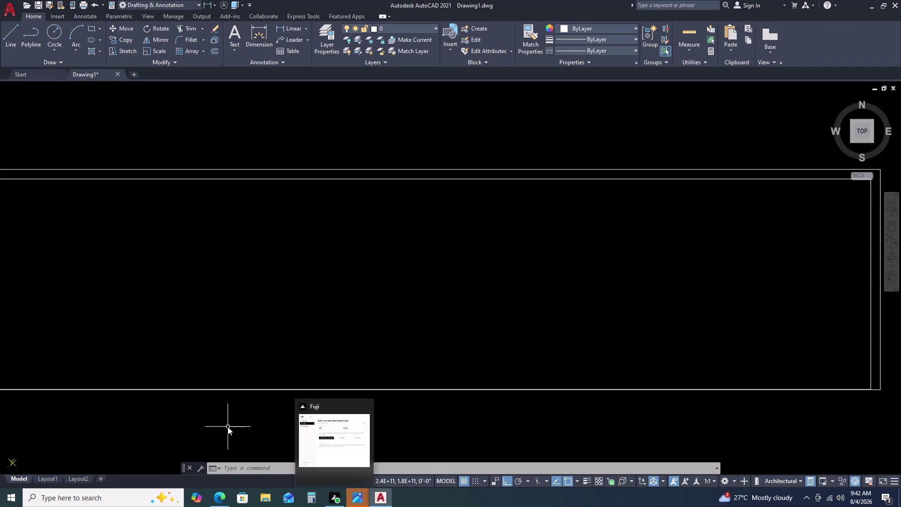
Pan and zoom across the floor plan to bring the bottom wall lines into view.
scroll(down, 3)
scroll(down, 3)
scroll(up, 3)
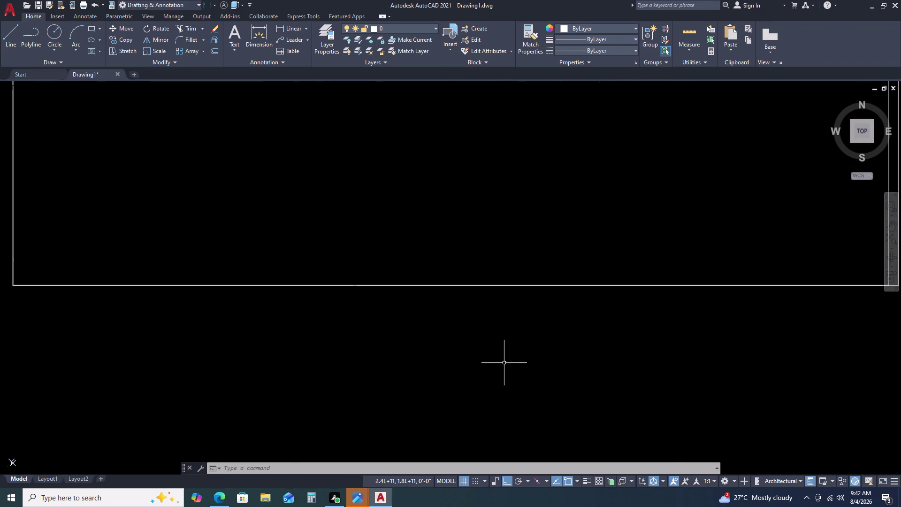
scroll(down, 3)
middle_drag(483, 111, 482, 128)
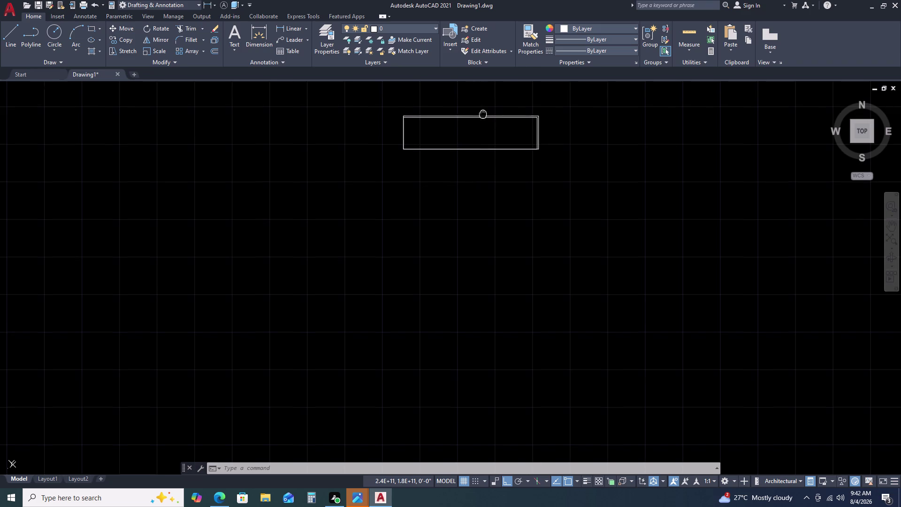
middle_drag(482, 127, 476, 172)
scroll(up, 3)
scroll(down, 3)
scroll(up, 3)
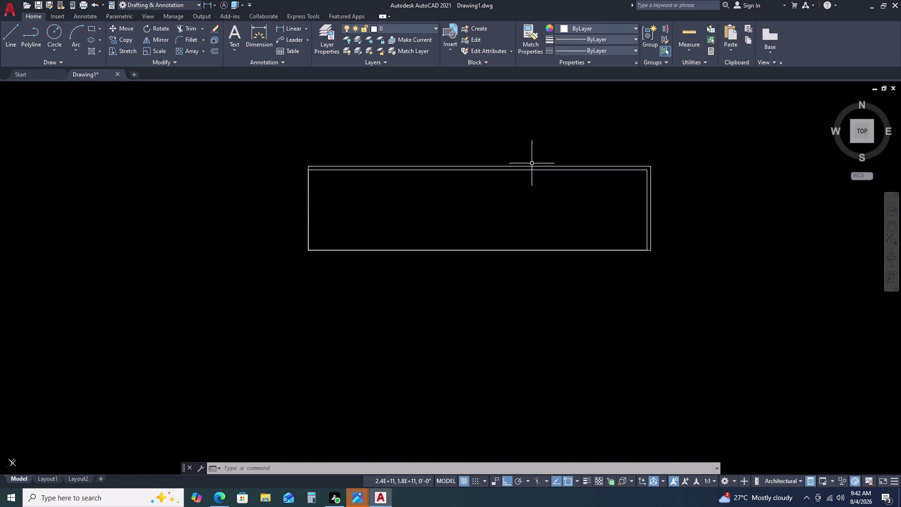
middle_drag(532, 164, 496, 182)
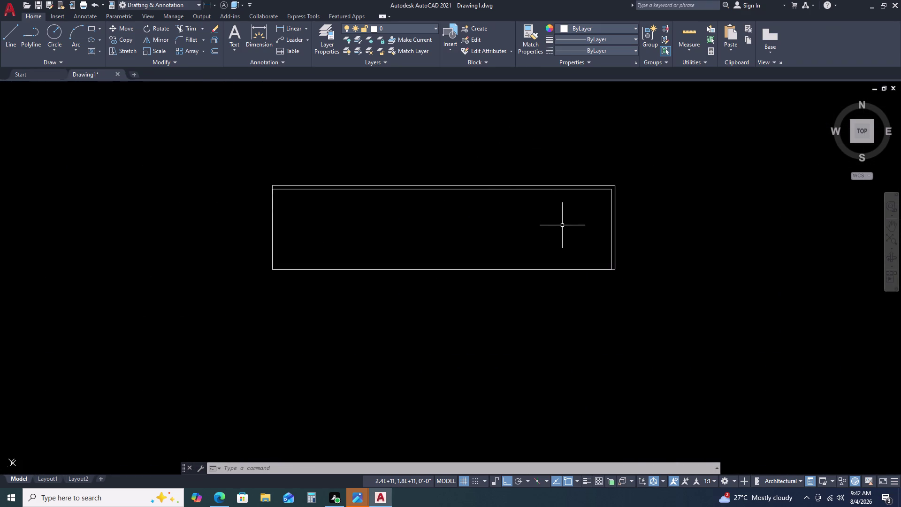
scroll(up, 3)
scroll(down, 3)
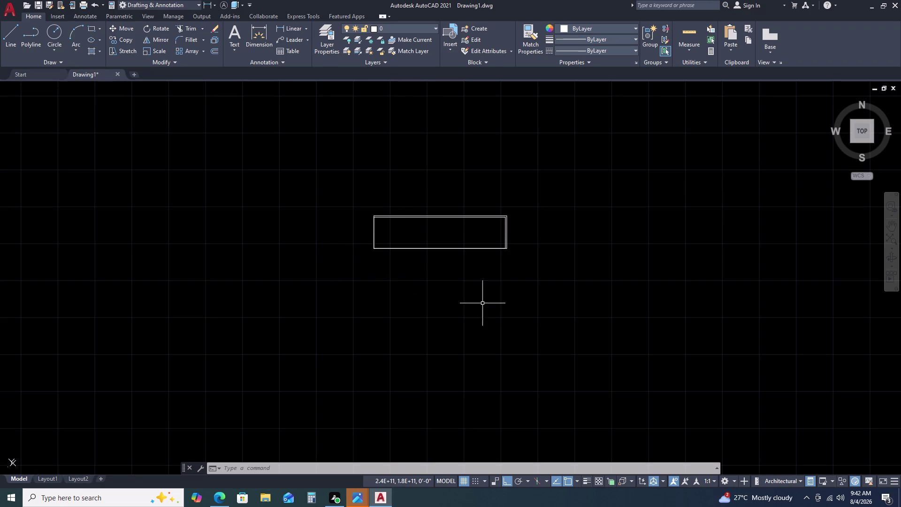
scroll(up, 3)
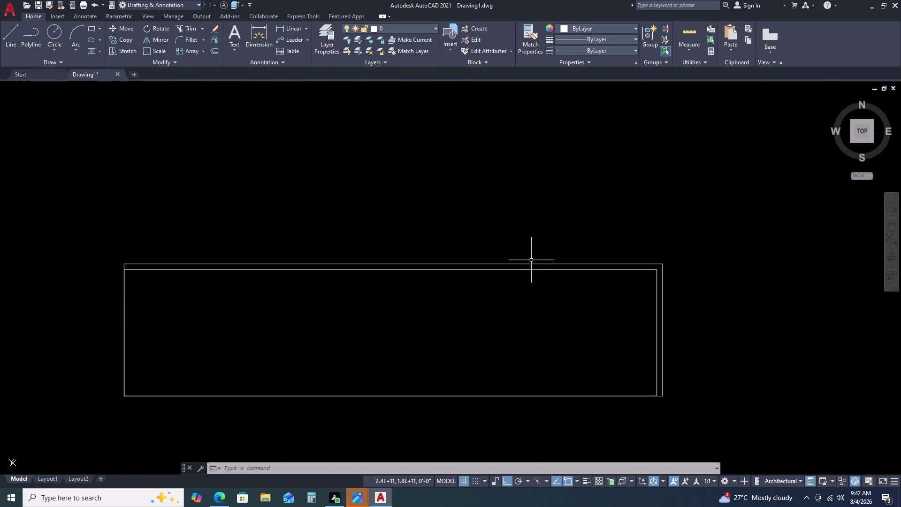
scroll(down, 3)
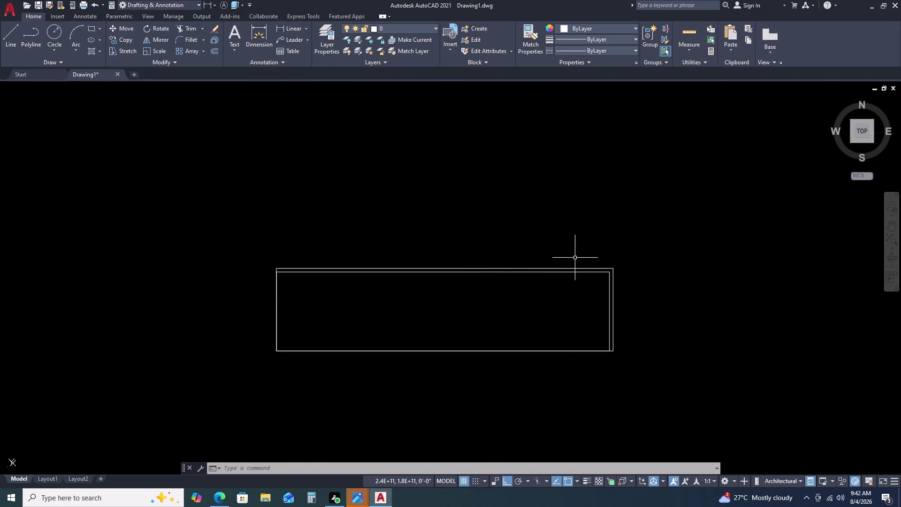
middle_click(569, 255)
middle_drag(569, 254, 548, 253)
middle_drag(543, 253, 539, 253)
middle_click(518, 253)
middle_click(517, 253)
middle_click(516, 253)
middle_click(515, 253)
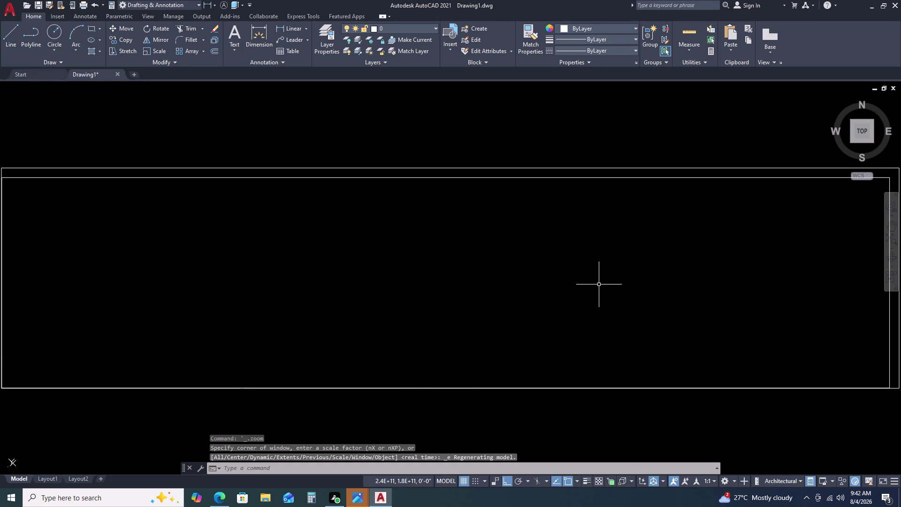
scroll(down, 3)
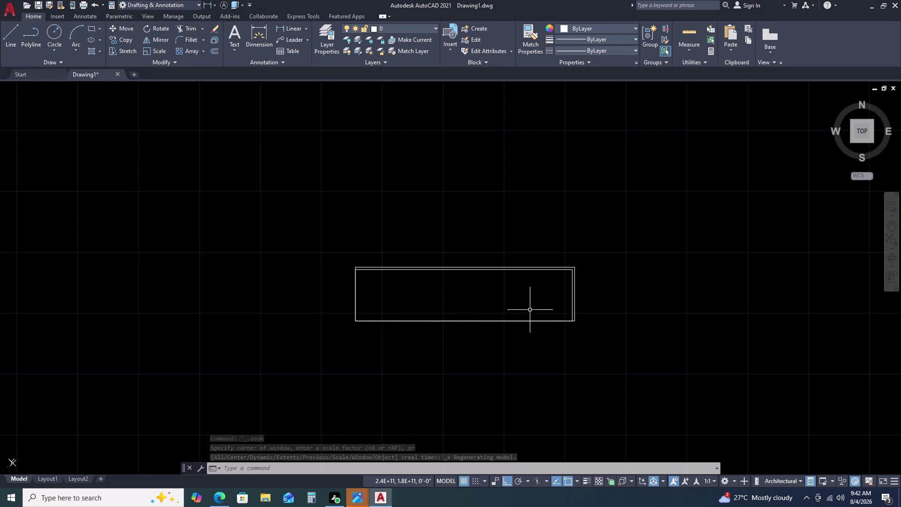
scroll(up, 3)
scroll(down, 3)
scroll(up, 3)
scroll(up, 3)
scroll(up, 3)
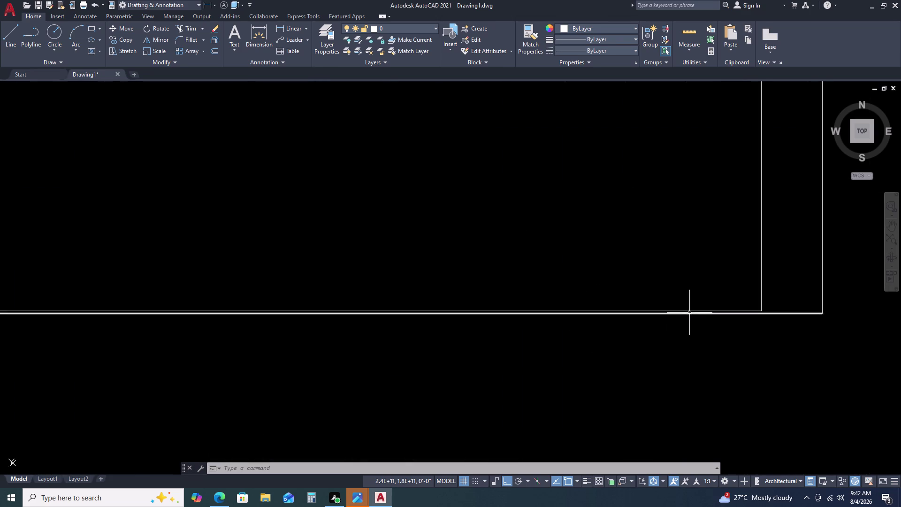
middle_drag(727, 316, 666, 318)
middle_drag(638, 315, 599, 315)
middle_drag(558, 315, 548, 315)
middle_drag(532, 317, 507, 319)
middle_click(501, 319)
middle_drag(476, 317, 465, 316)
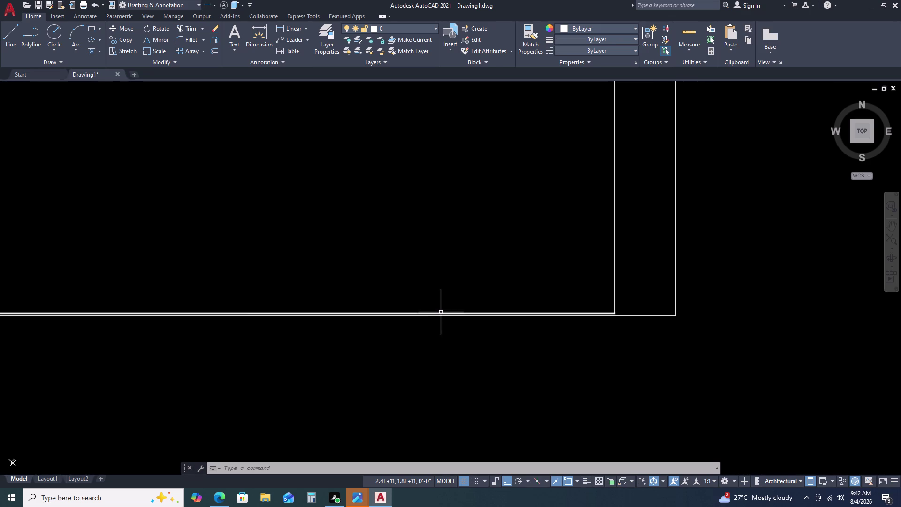
scroll(down, 3)
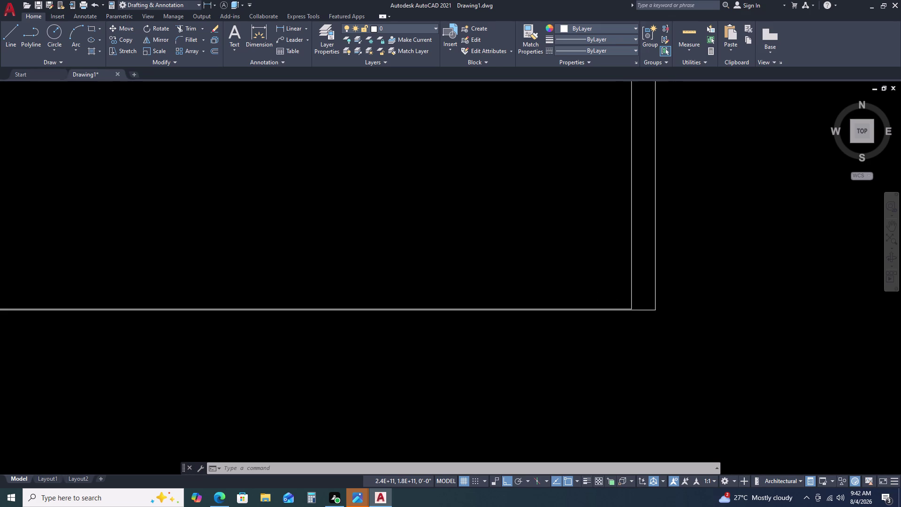
scroll(down, 3)
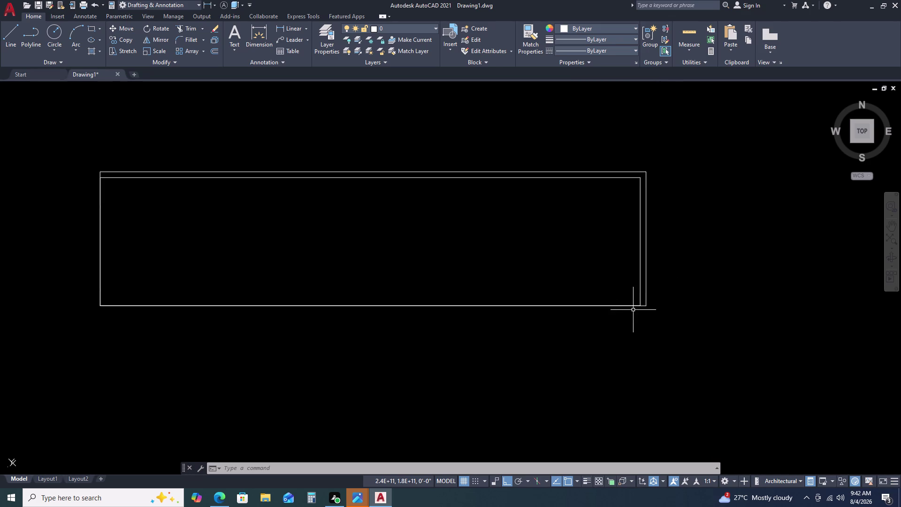
scroll(up, 3)
scroll(up, 3)
scroll(up, 3)
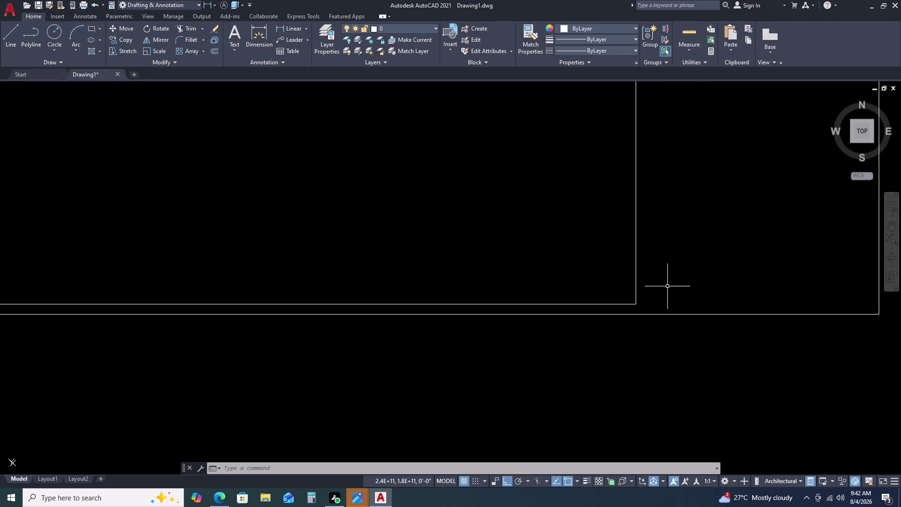
scroll(up, 3)
scroll(up, 3)
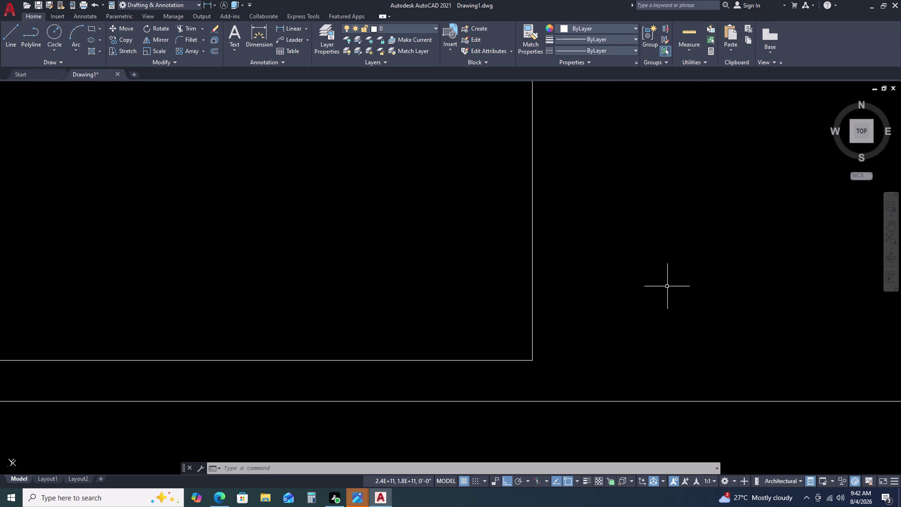
scroll(up, 3)
scroll(down, 3)
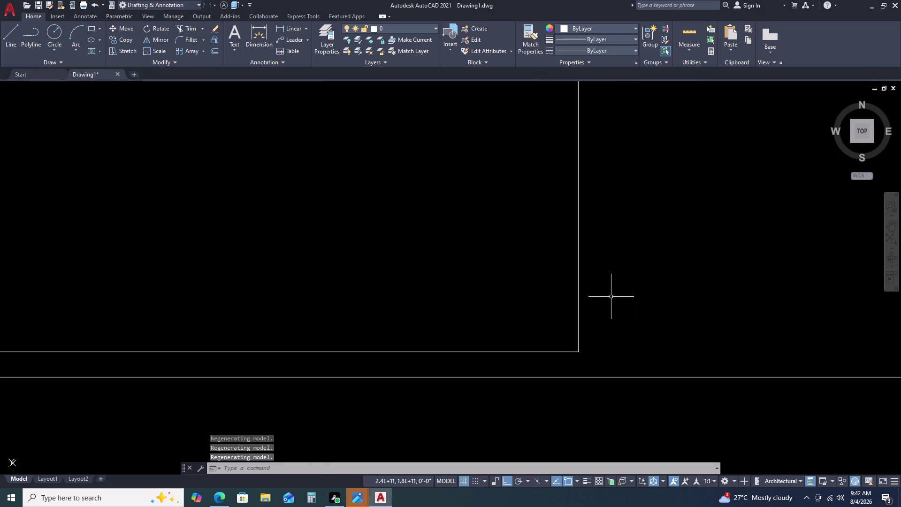
scroll(down, 3)
scroll(up, 3)
scroll(down, 3)
Offset the bottom wall line 46'5" upward, placing the copy above the rectangle.
click(623, 301)
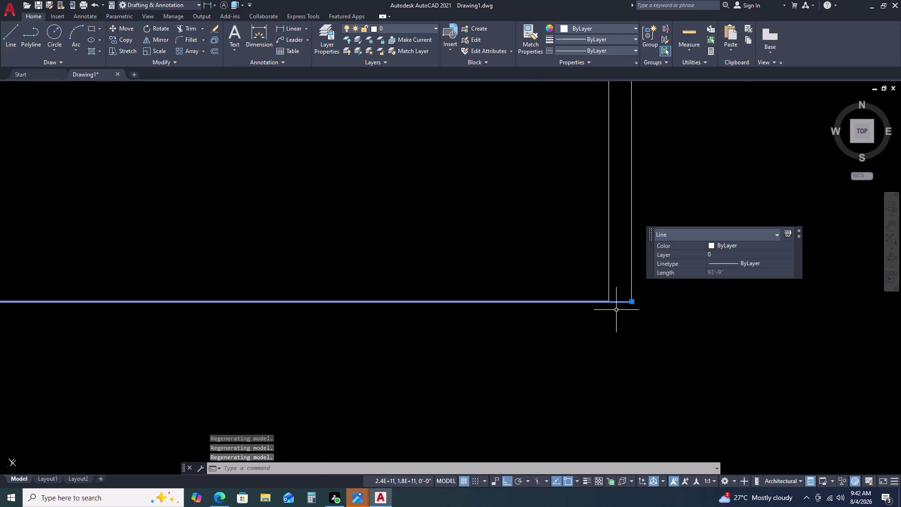
scroll(down, 3)
key(o)
key(space)
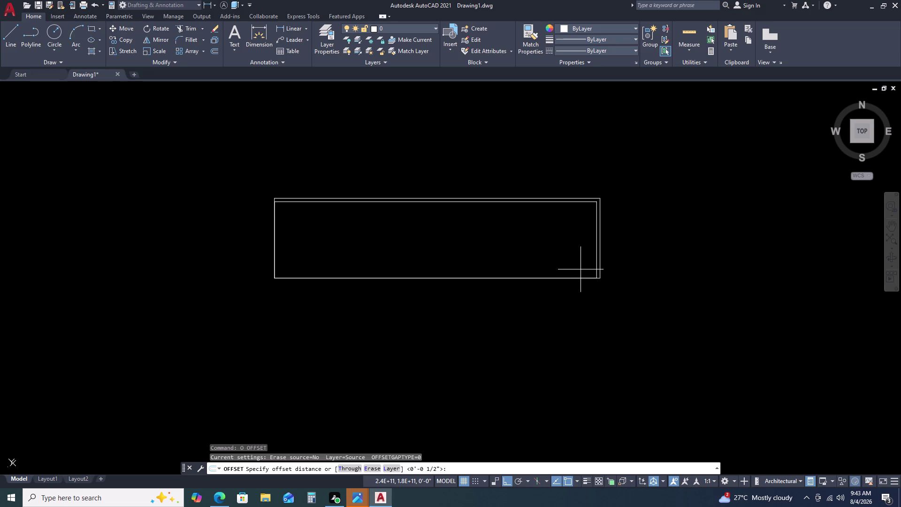
key(4)
text(6')
key(5)
key(space)
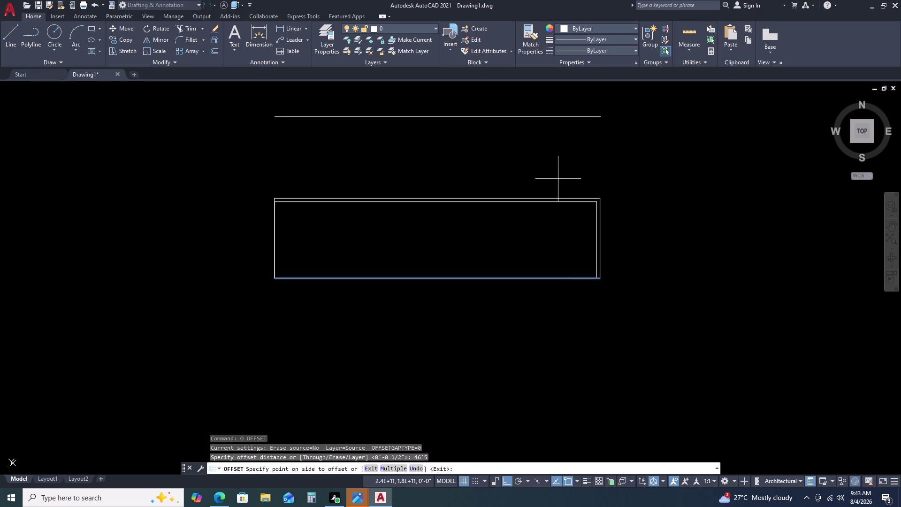
click(558, 179)
key(Escape)
Cancel two stray box selections, then select the right outer wall line.
click(613, 193)
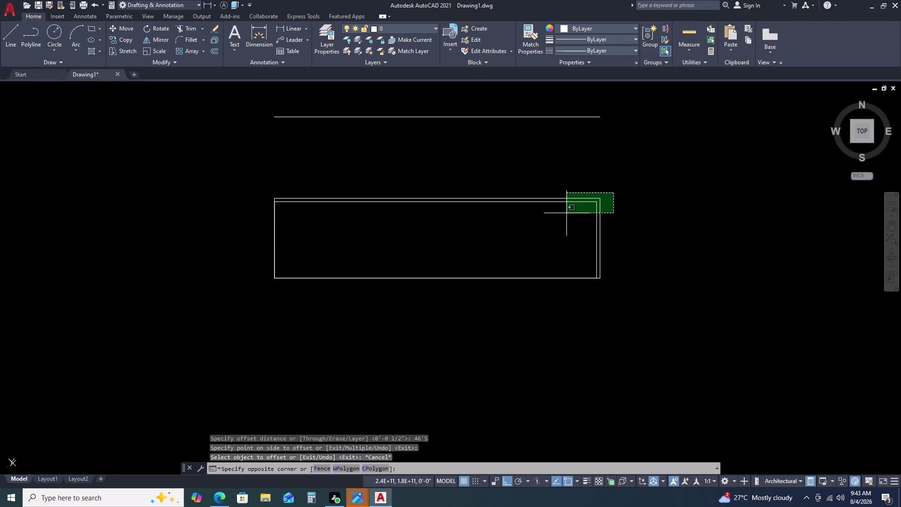
click(564, 213)
key(Escape)
click(470, 188)
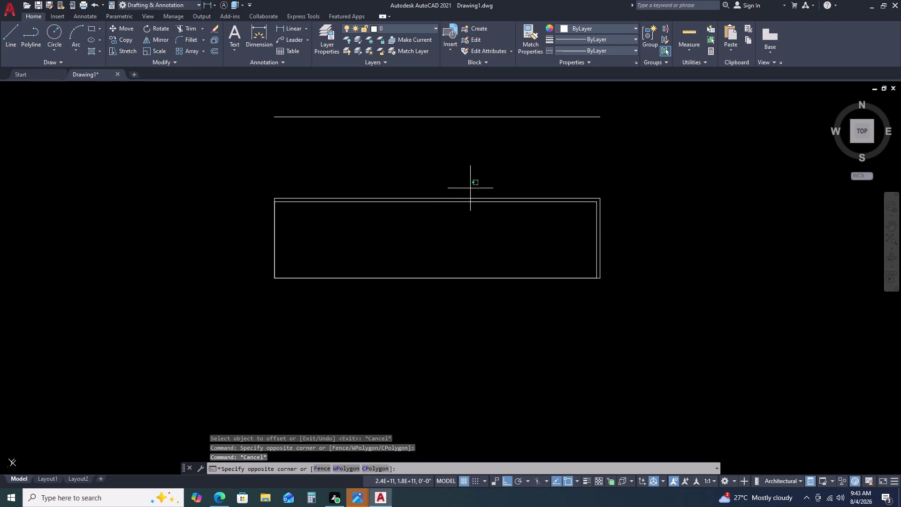
key(Escape)
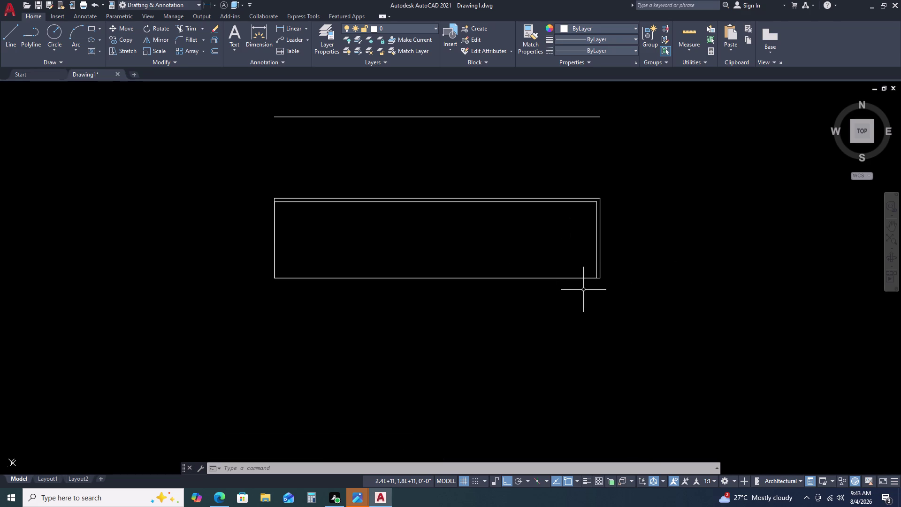
click(600, 224)
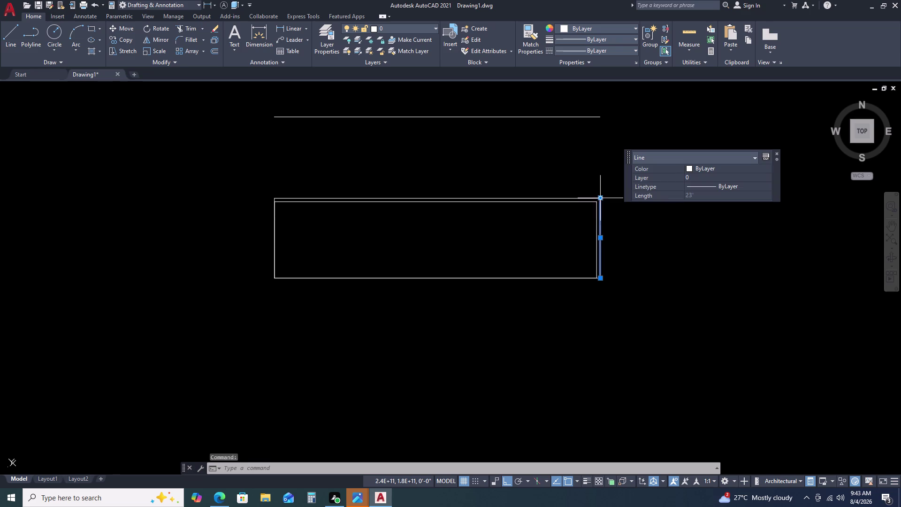
Stretch the right wall line's top end up to the new offset line.
click(601, 197)
click(601, 116)
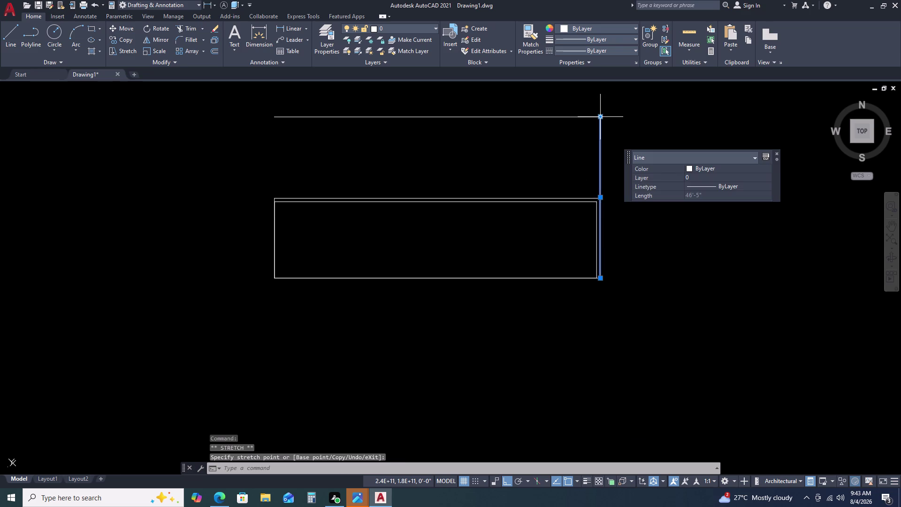
key(Escape)
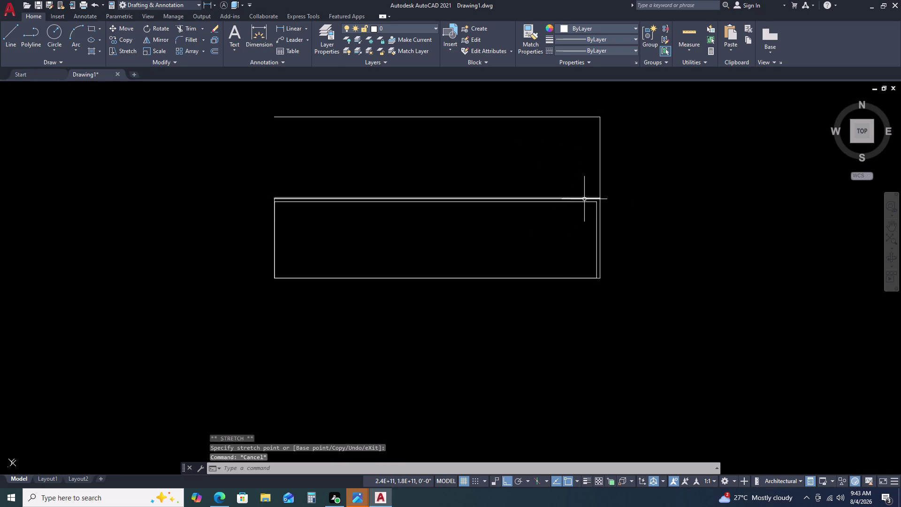
Delete the two old top wall lines.
scroll(up, 3)
click(534, 174)
click(443, 234)
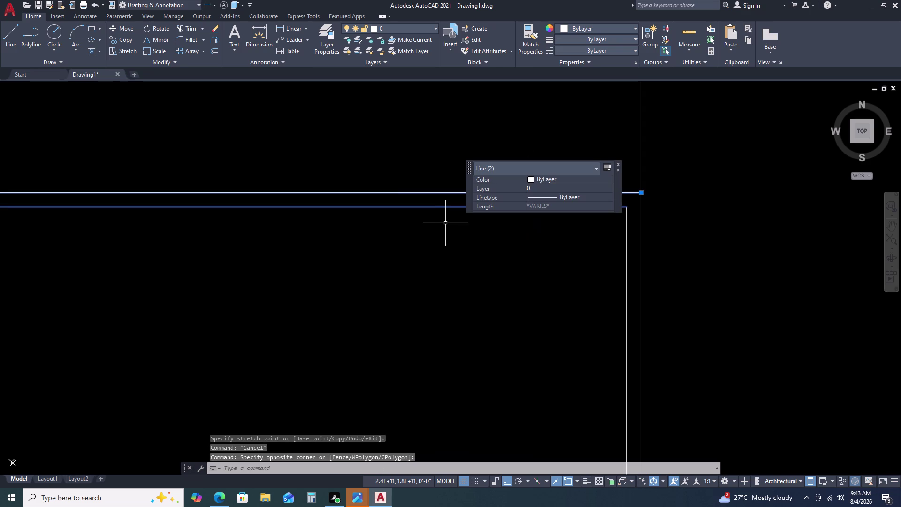
key(Delete)
Select the inner right wall line on the enlarged plan.
scroll(down, 3)
scroll(up, 3)
scroll(down, 3)
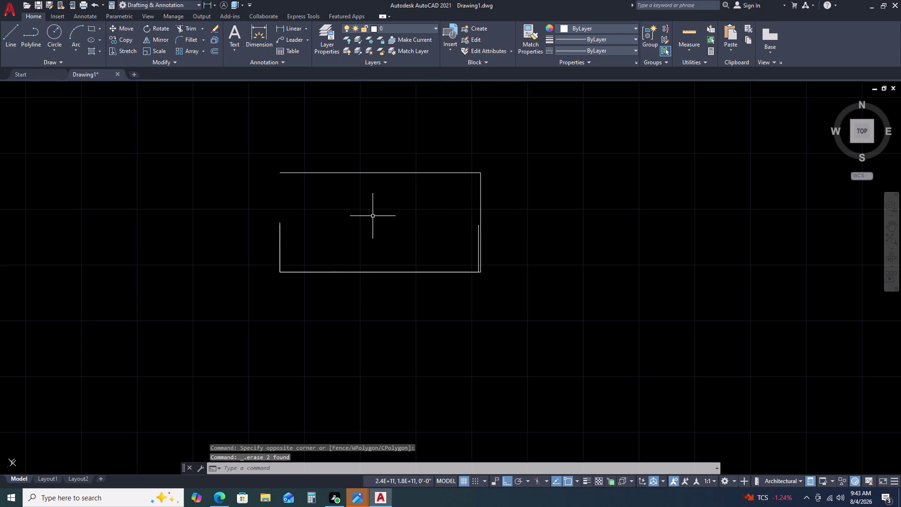
middle_drag(331, 223, 364, 223)
middle_click(379, 224)
scroll(up, 3)
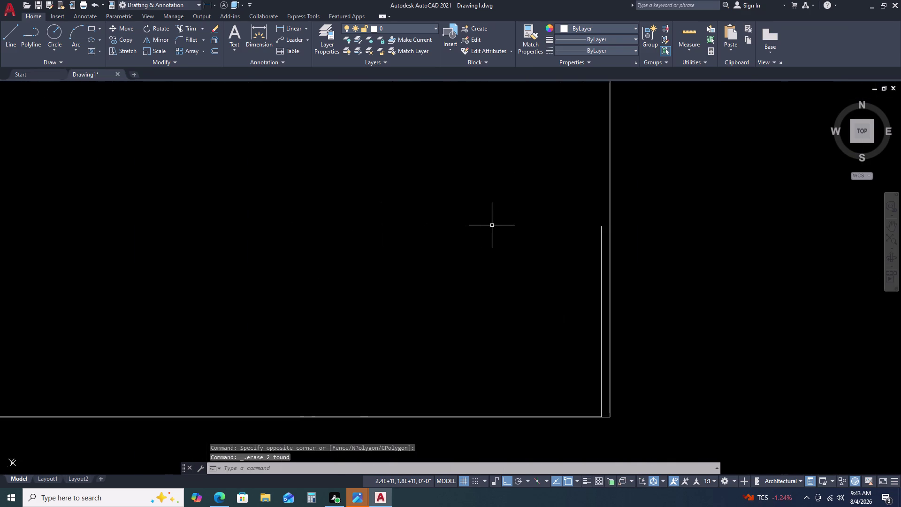
scroll(down, 3)
scroll(down, 3)
scroll(up, 3)
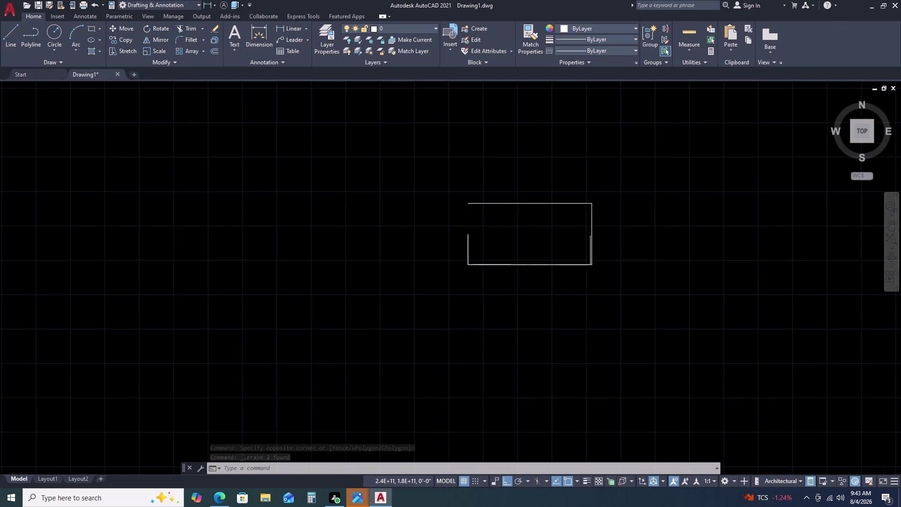
scroll(up, 3)
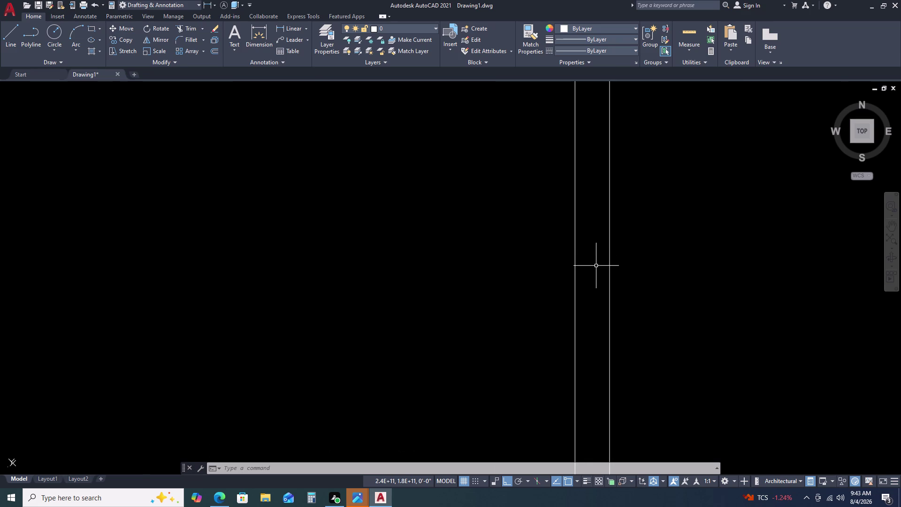
click(588, 256)
click(536, 264)
Grab the inner right wall line's midpoint grip, cancel the stretch, and recentre the outline.
scroll(down, 3)
scroll(down, 3)
scroll(up, 3)
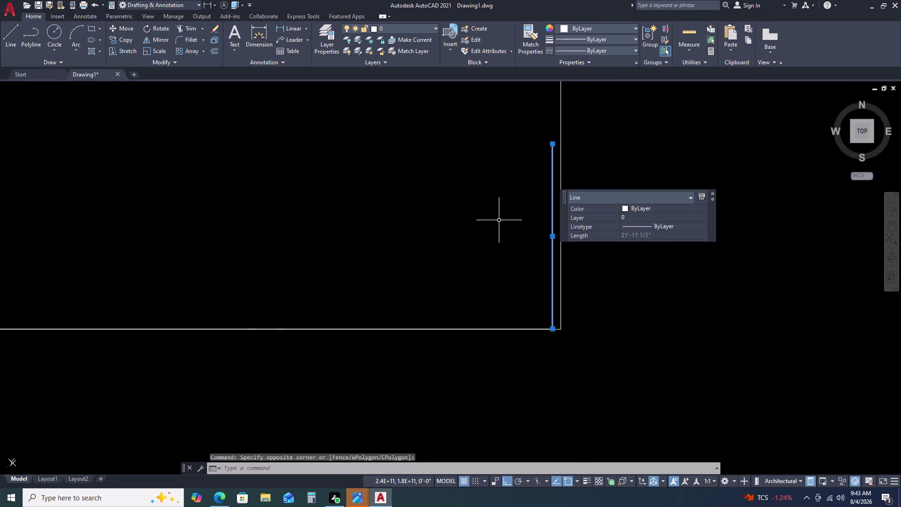
middle_drag(500, 215, 506, 311)
scroll(down, 3)
middle_drag(493, 243, 493, 274)
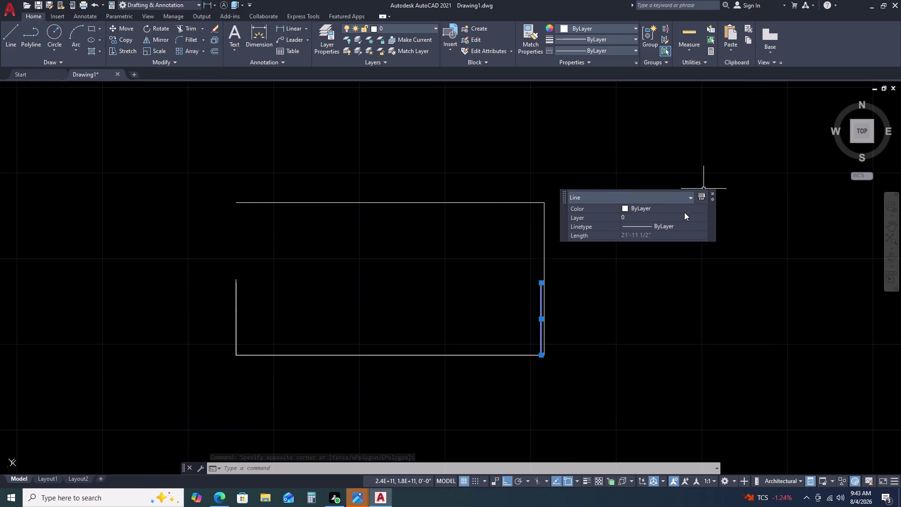
click(712, 191)
double_click(539, 285)
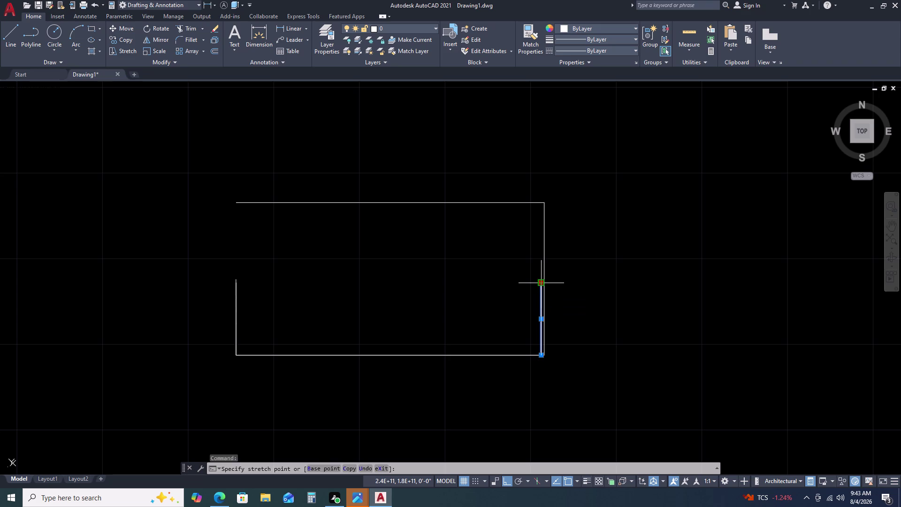
click(541, 205)
key(Escape)
scroll(down, 3)
scroll(up, 3)
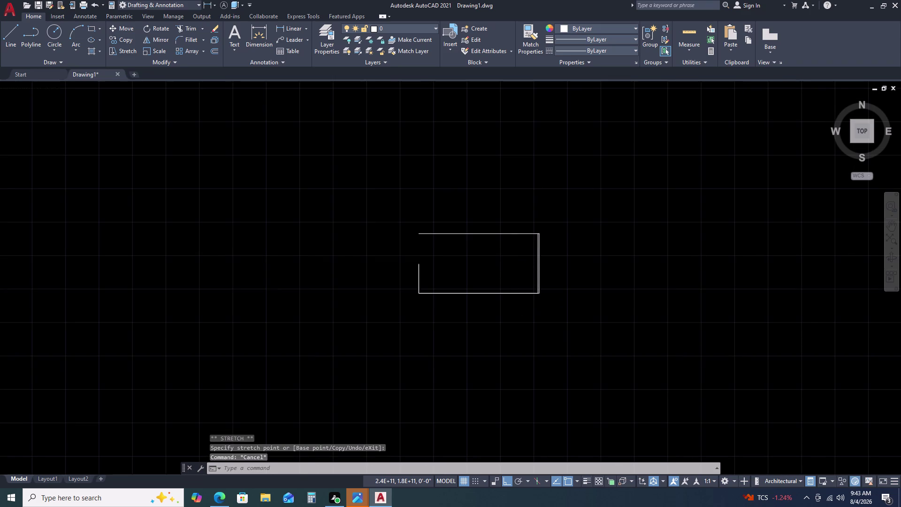
middle_drag(502, 302, 502, 215)
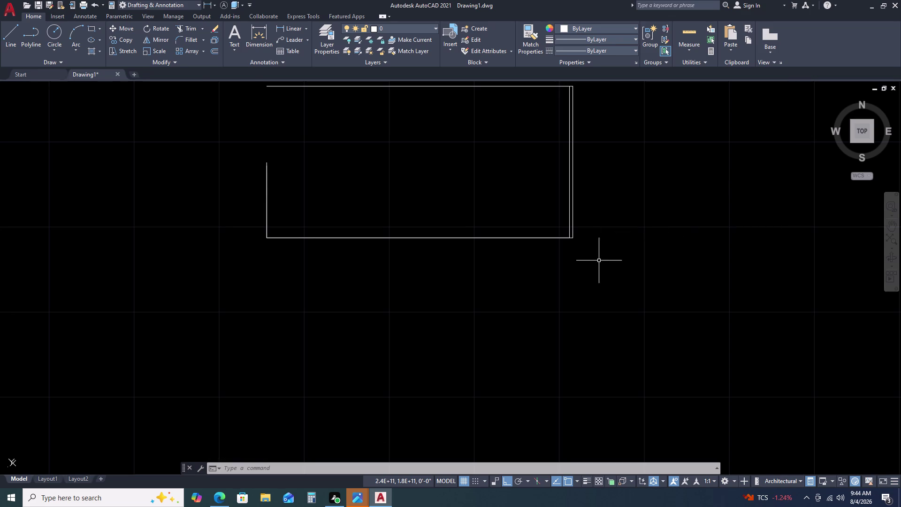
Zoom and pan around the drawing to bring the wall outline back to centre.
scroll(down, 3)
scroll(up, 3)
scroll(down, 3)
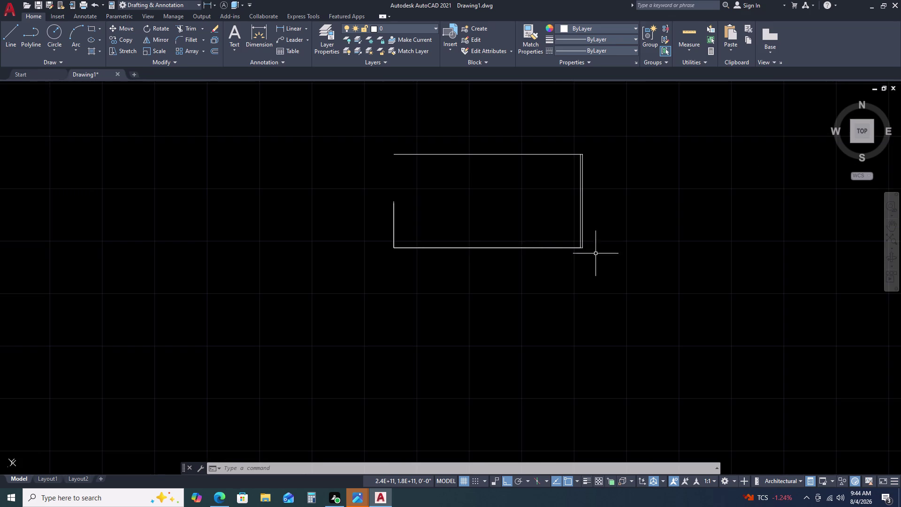
scroll(up, 3)
scroll(up, 3)
scroll(up, 3)
scroll(down, 3)
scroll(up, 3)
scroll(down, 3)
scroll(up, 3)
scroll(down, 3)
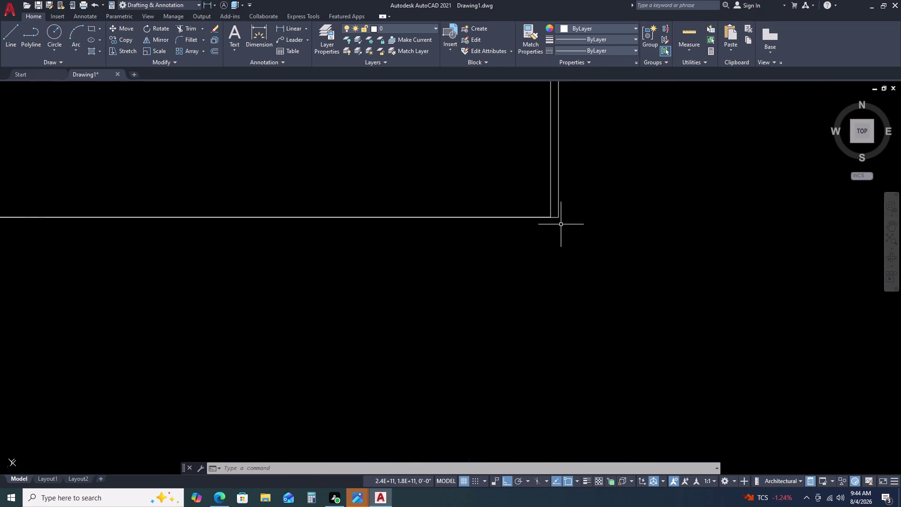
scroll(down, 3)
scroll(up, 3)
scroll(down, 3)
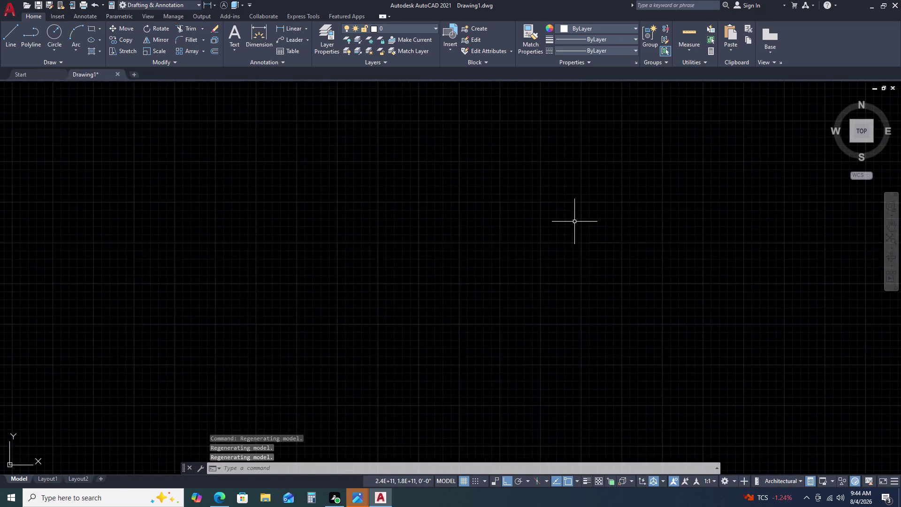
scroll(down, 3)
scroll(up, 3)
scroll(down, 3)
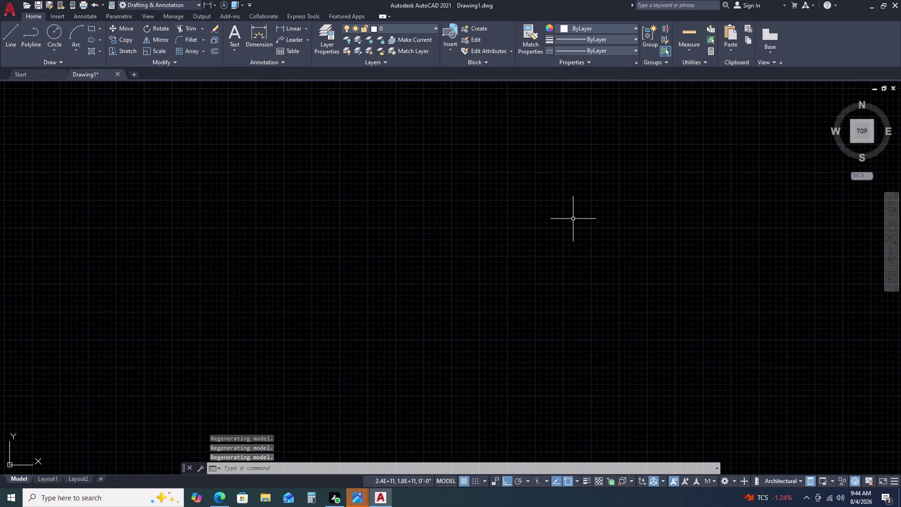
scroll(down, 3)
scroll(up, 3)
scroll(down, 3)
scroll(up, 3)
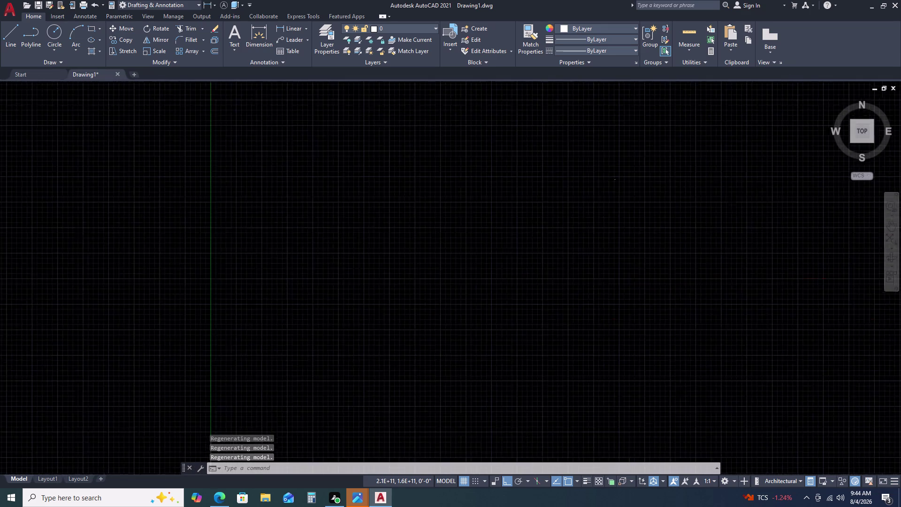
middle_drag(634, 183, 294, 311)
scroll(up, 3)
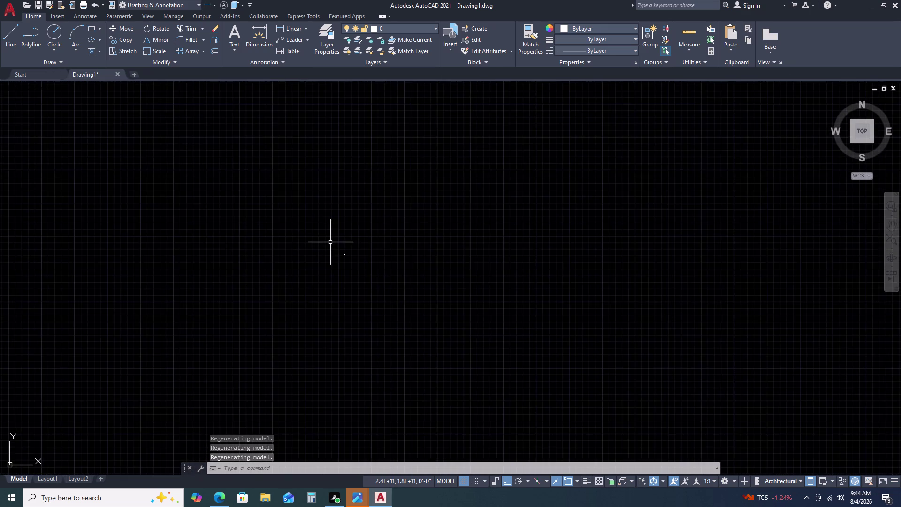
scroll(up, 3)
scroll(up, 3)
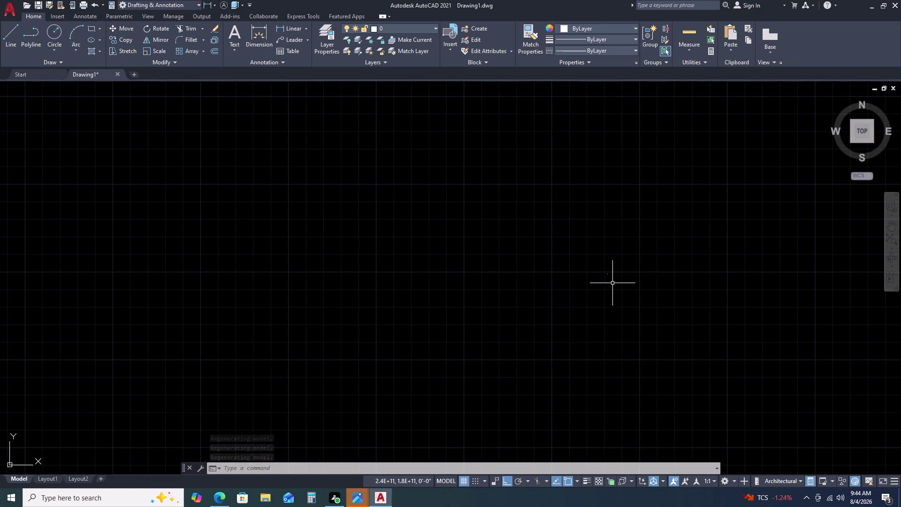
scroll(up, 3)
scroll(up, 3)
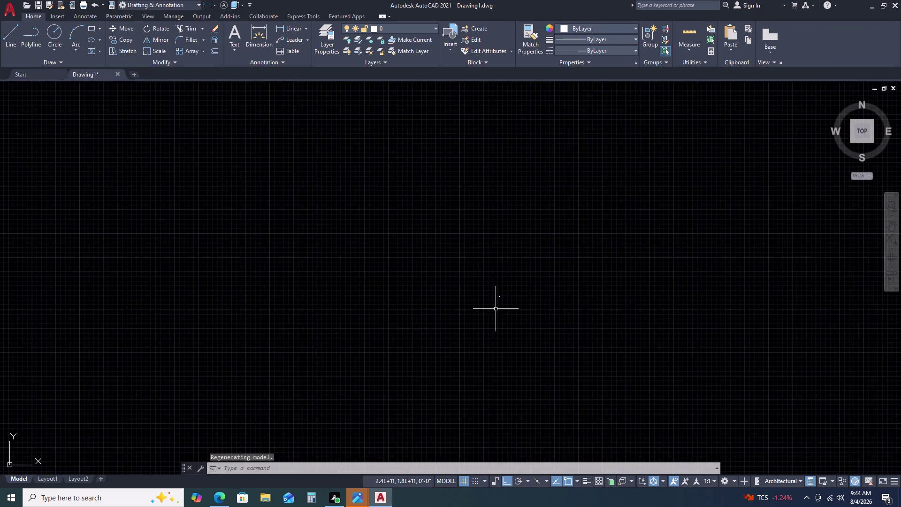
scroll(up, 3)
scroll(up, 3)
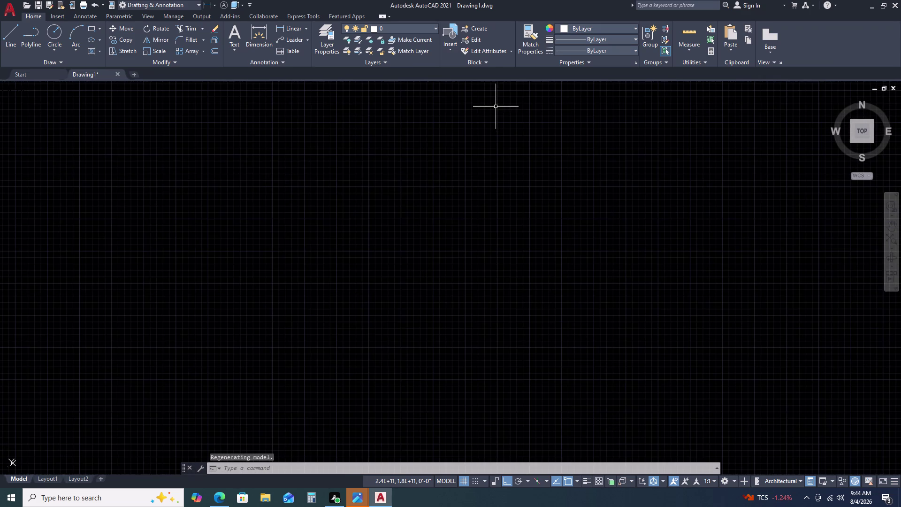
middle_drag(495, 107, 471, 282)
middle_click(470, 284)
scroll(up, 3)
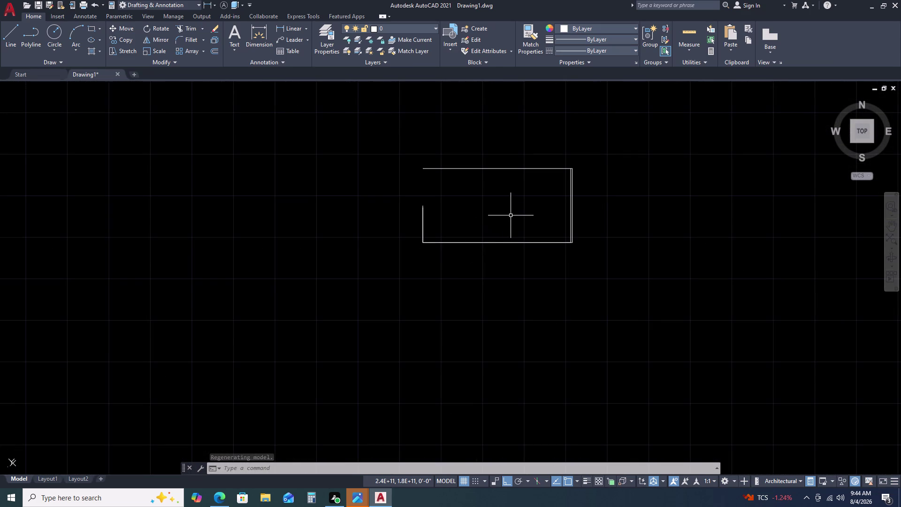
scroll(up, 3)
middle_drag(517, 195, 507, 227)
middle_drag(507, 227, 501, 223)
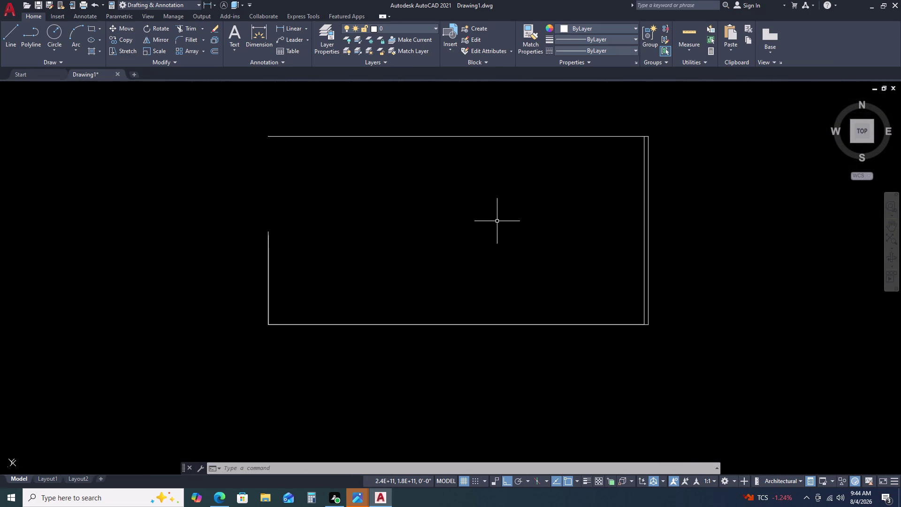
middle_click(497, 220)
scroll(down, 3)
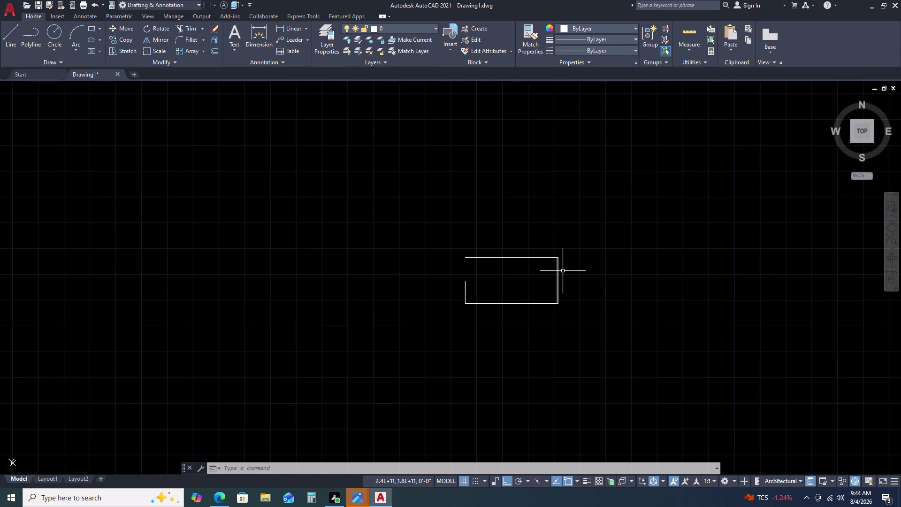
Select the doubled right wall line and start OFFSET (O), awaiting a distance.
middle_drag(593, 265, 539, 282)
middle_click(535, 283)
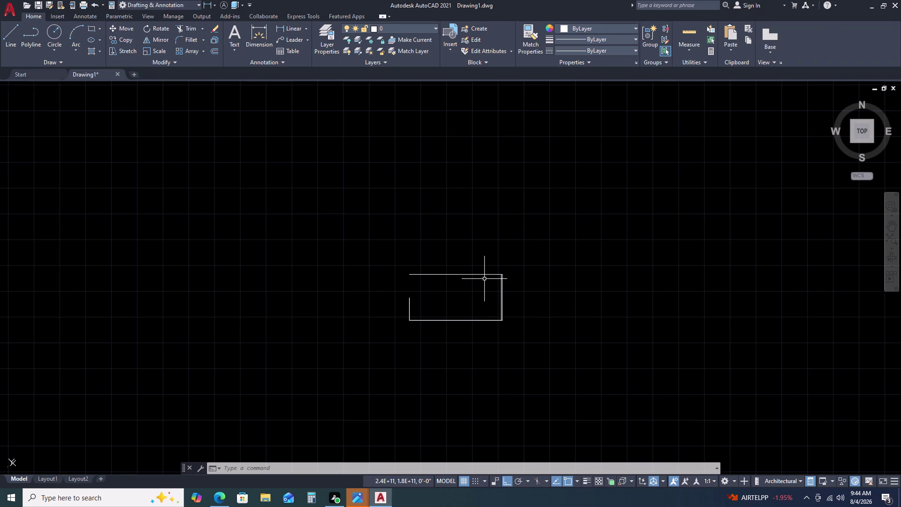
scroll(up, 3)
scroll(up, 3)
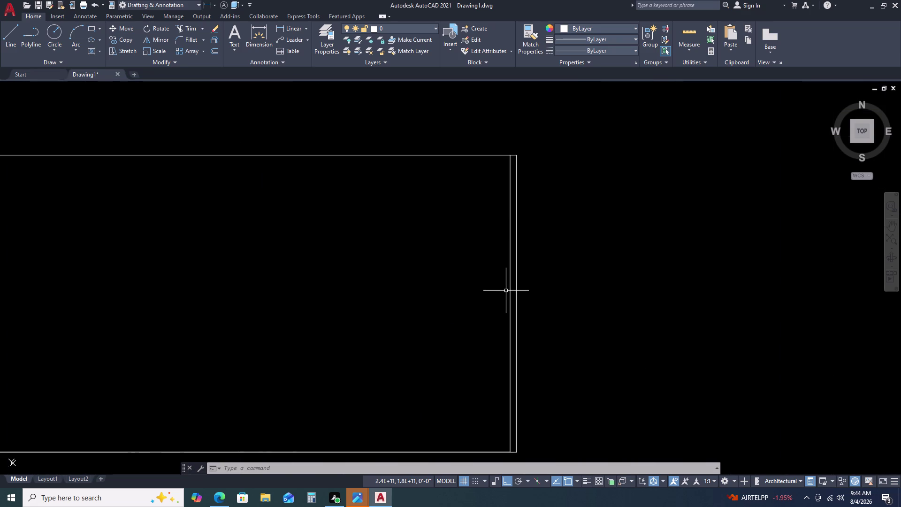
middle_drag(505, 290, 525, 258)
click(531, 269)
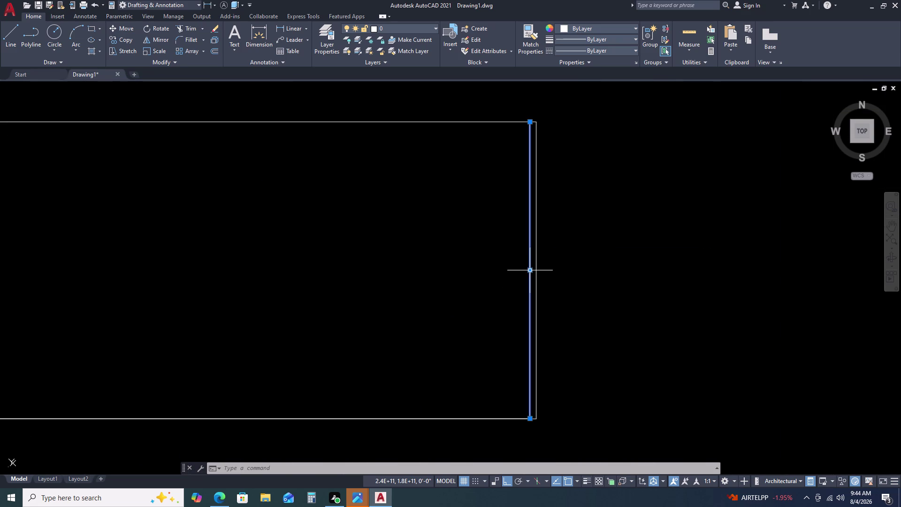
text(O)
key(space)
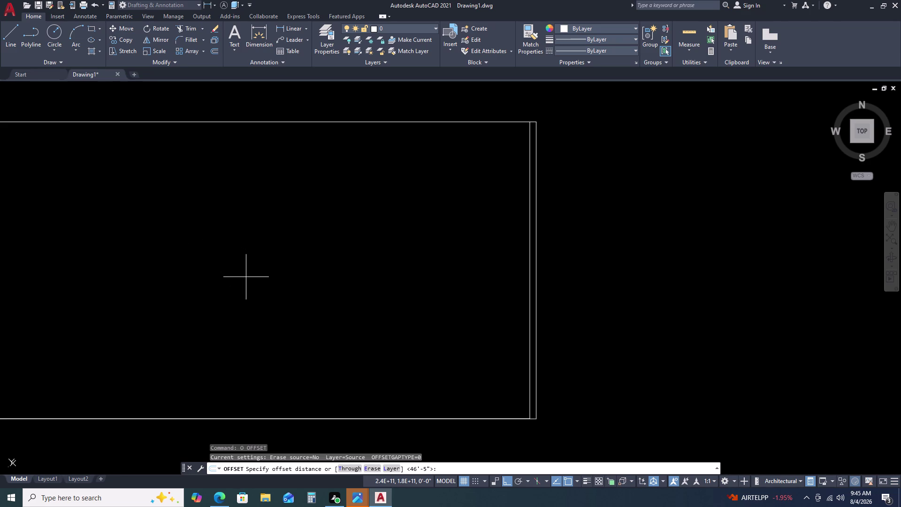
Offset a vertical line 4'11.5" inside the right wall.
text(4')
key(1)
key(1)
key(period)
key(5)
key(space)
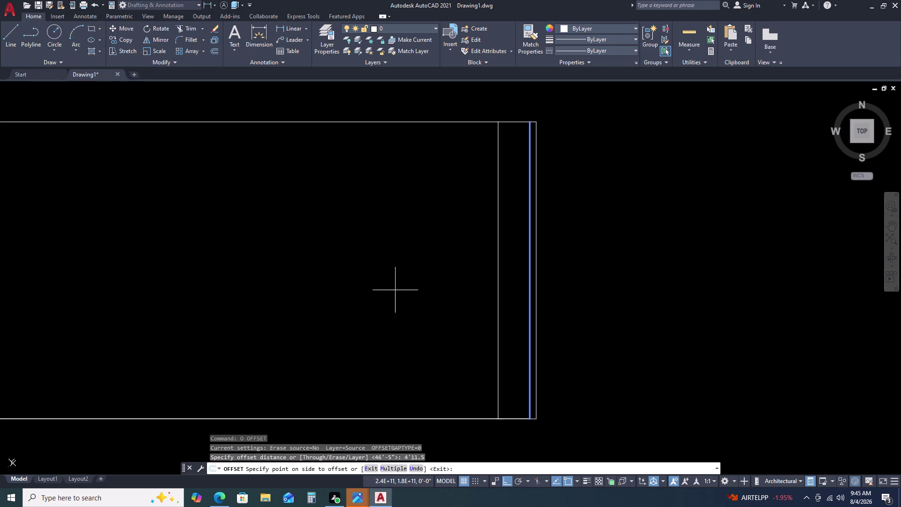
click(380, 258)
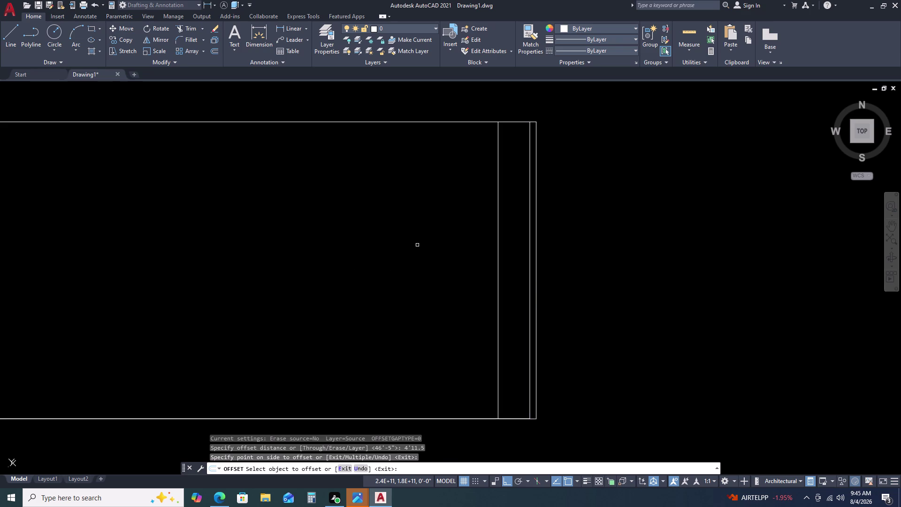
key(space)
Select all the outline lines with two small crossing windows.
scroll(down, 3)
drag(443, 305, 441, 298)
drag(343, 223, 335, 220)
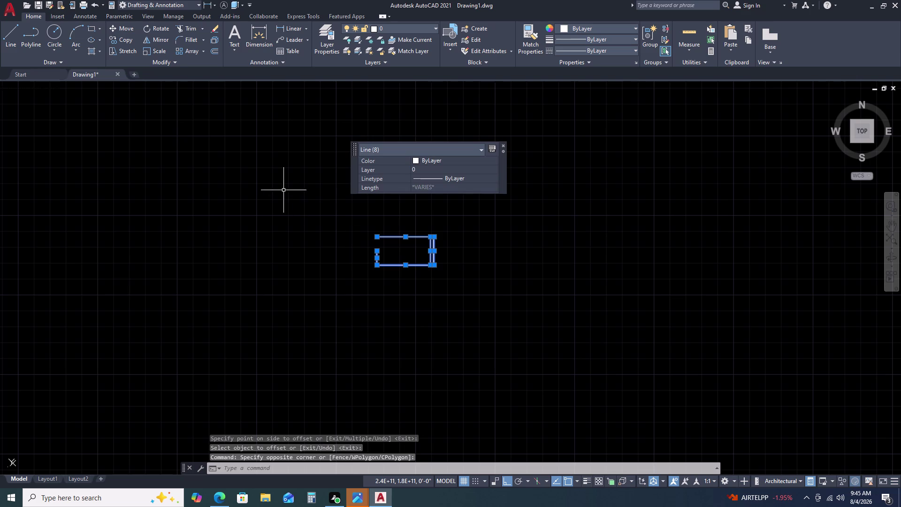
Rotate the selected outline 90 degrees about a picked base point.
key(r)
key(o)
key(space)
click(300, 212)
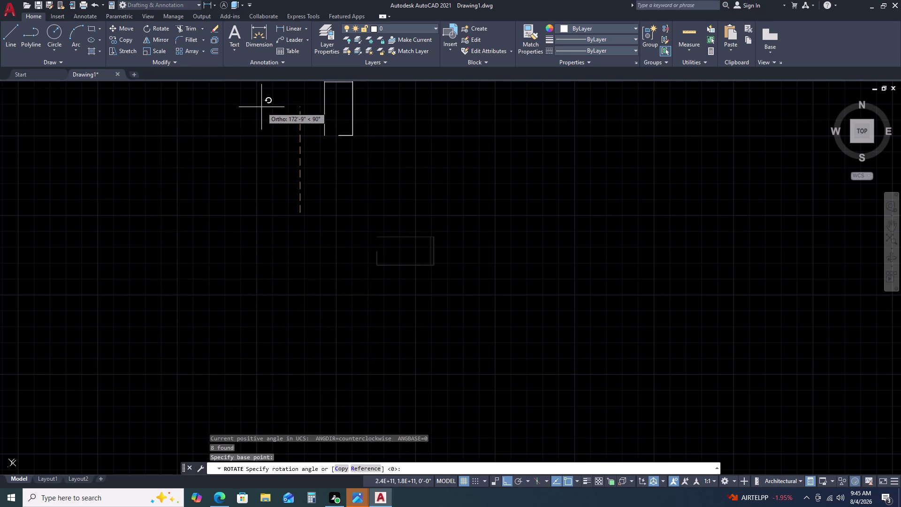
middle_drag(261, 107, 264, 221)
click(288, 181)
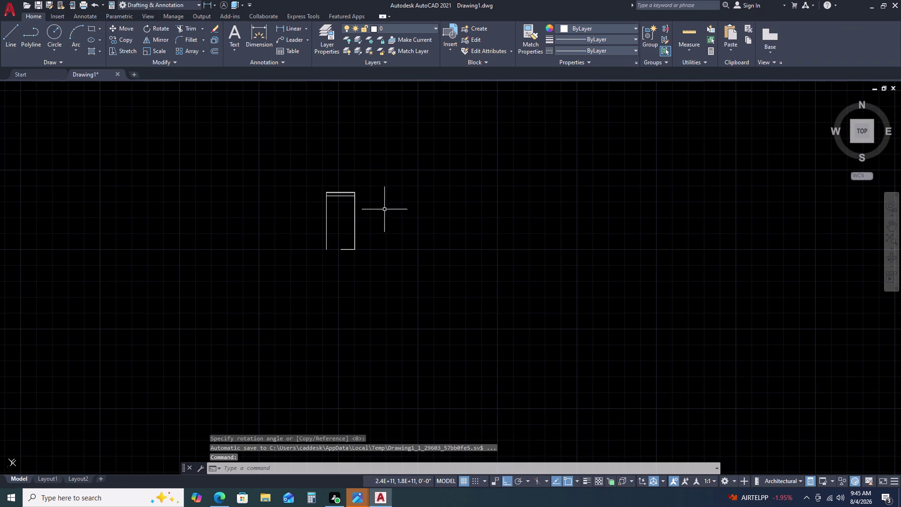
scroll(up, 3)
scroll(up, 3)
middle_drag(238, 234, 245, 232)
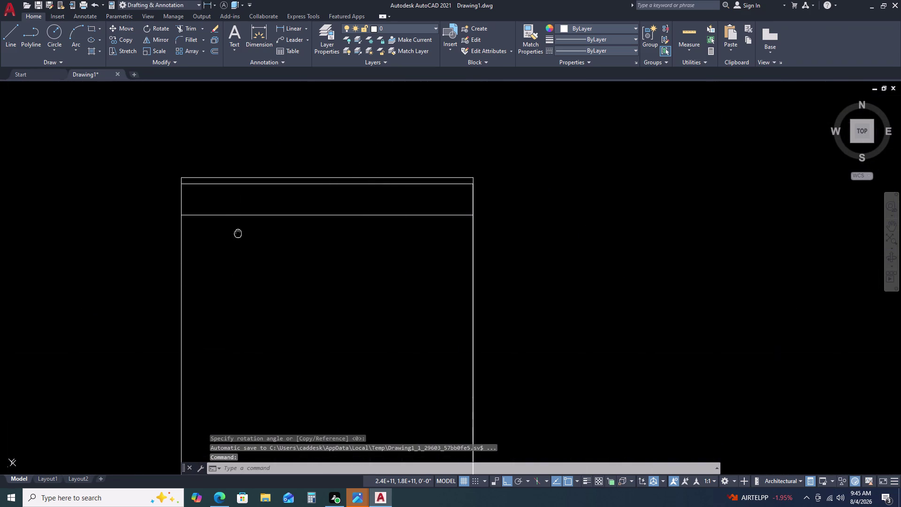
middle_drag(245, 232, 258, 233)
middle_drag(330, 254, 350, 254)
middle_drag(377, 249, 386, 241)
middle_drag(387, 240, 471, 239)
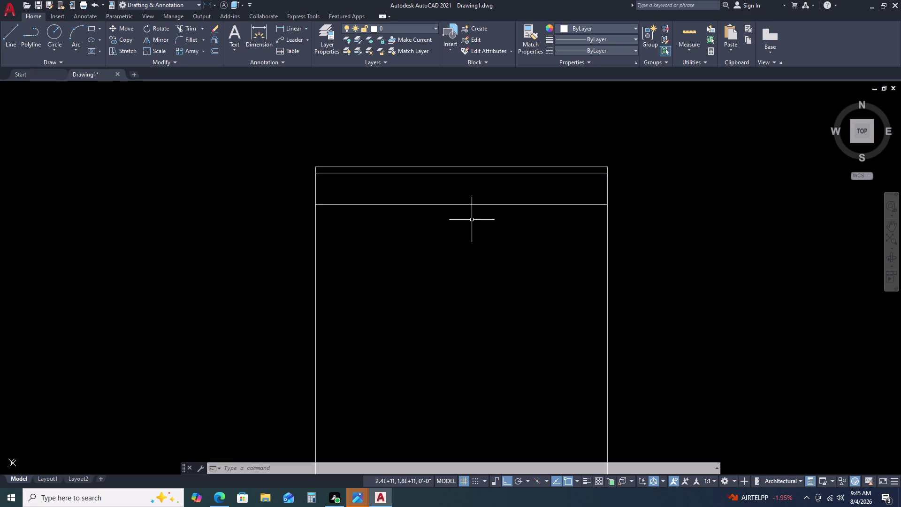
Erase the extra line lying just inside the top outer wall.
scroll(up, 3)
scroll(up, 3)
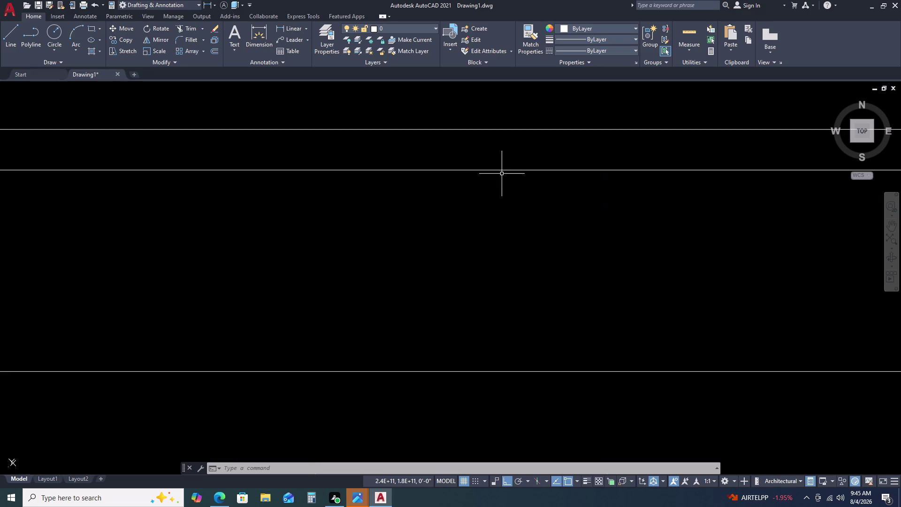
scroll(down, 3)
scroll(up, 3)
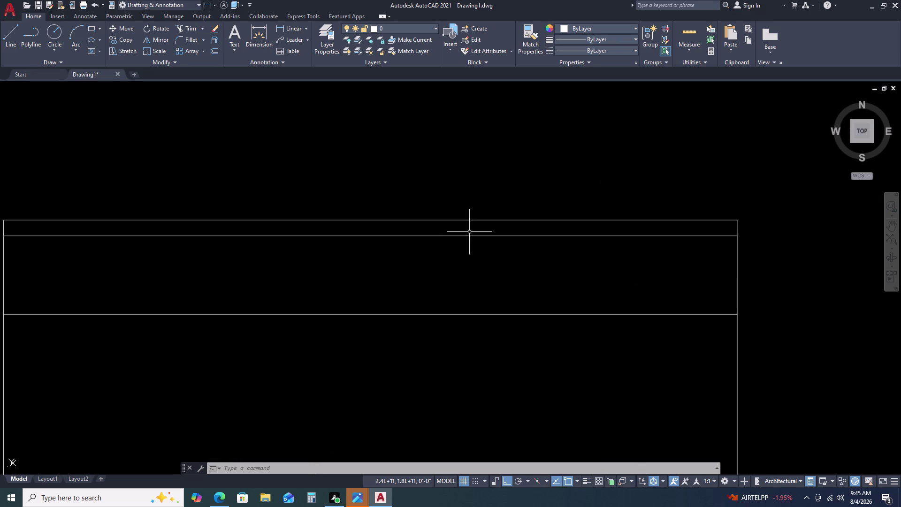
scroll(down, 3)
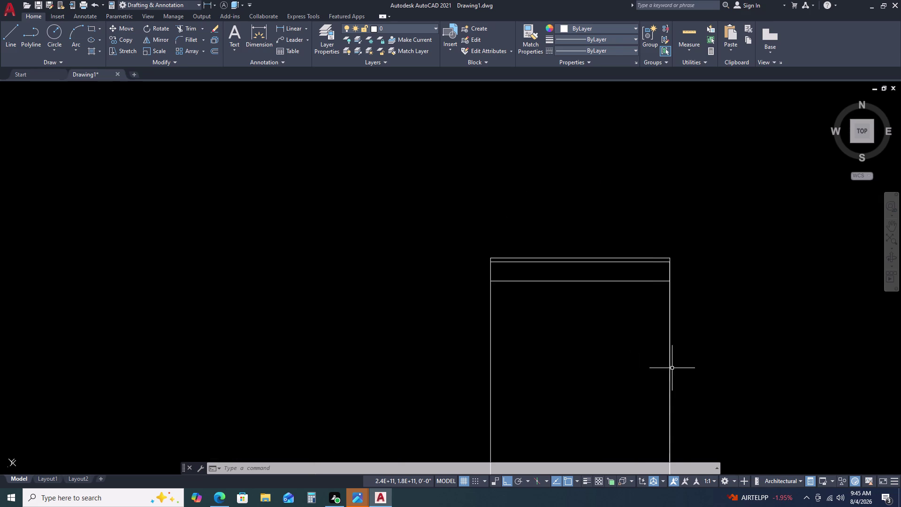
middle_drag(672, 367, 639, 371)
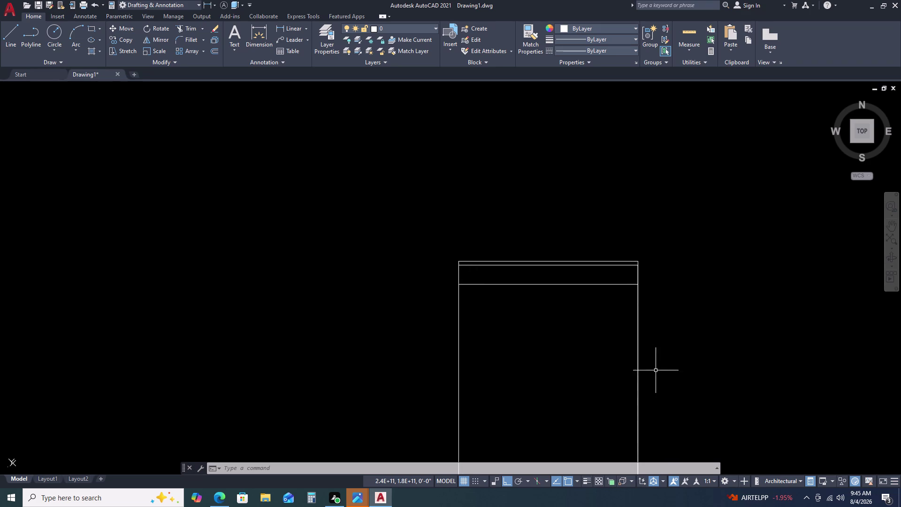
scroll(up, 3)
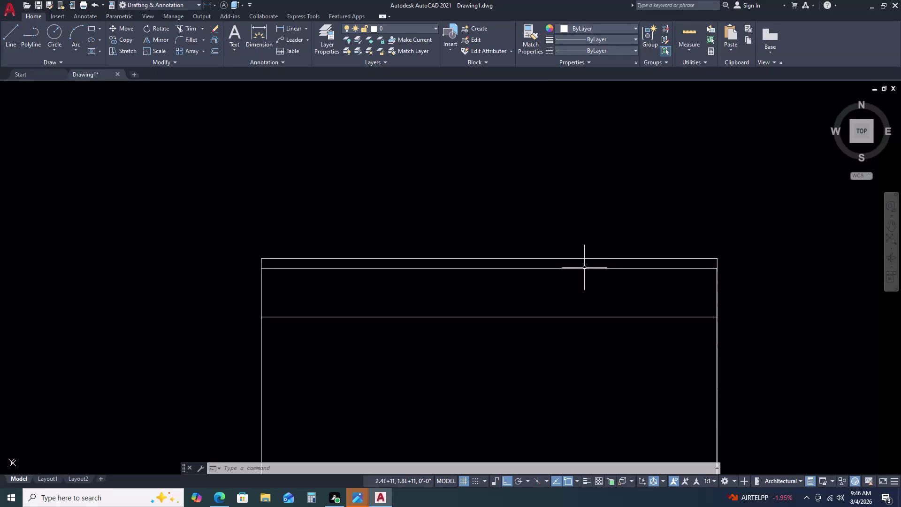
click(584, 269)
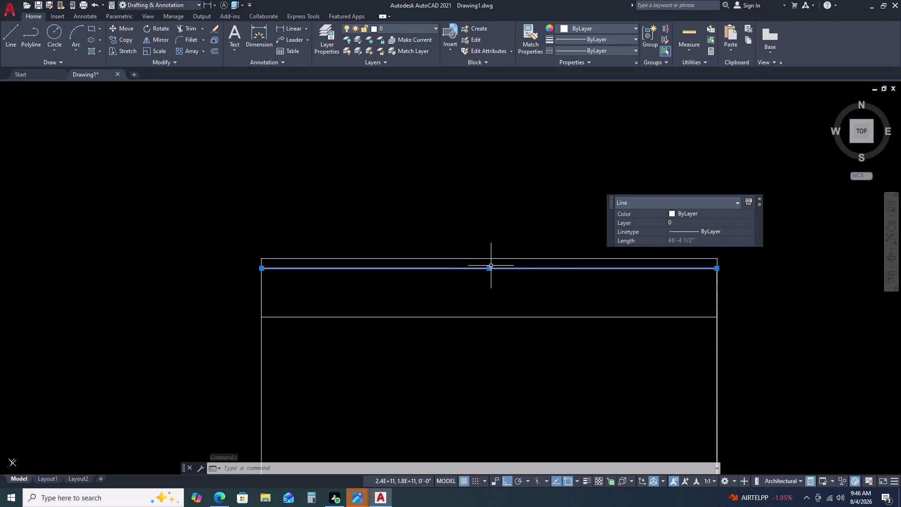
key(Delete)
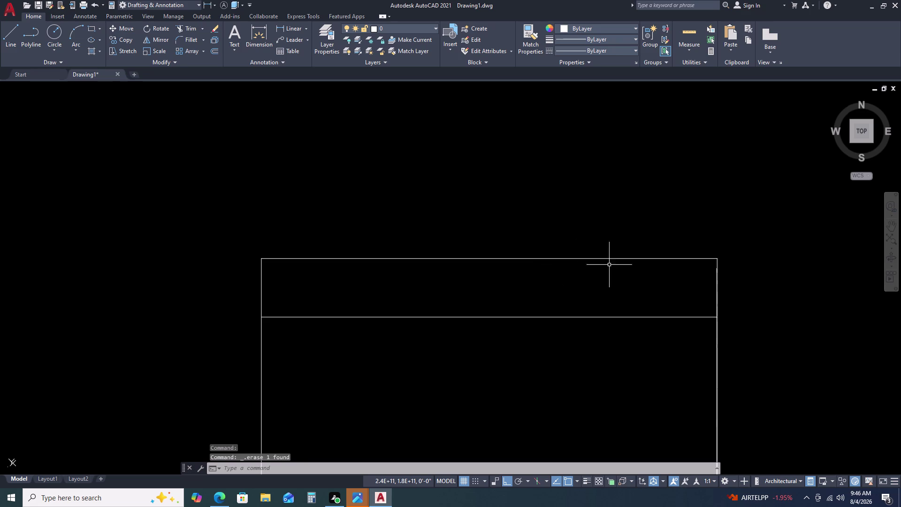
scroll(down, 3)
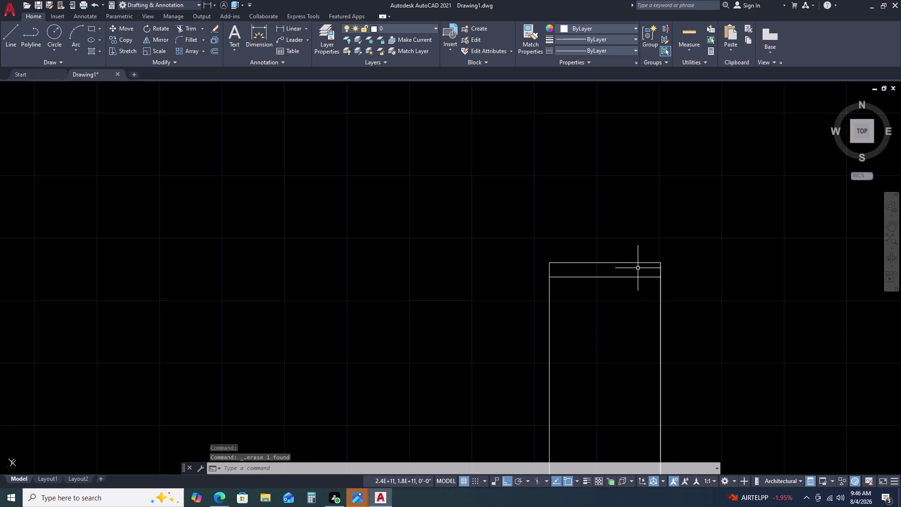
Select the top outer wall and begin a 0.75 offset, then cancel it.
scroll(up, 3)
click(639, 246)
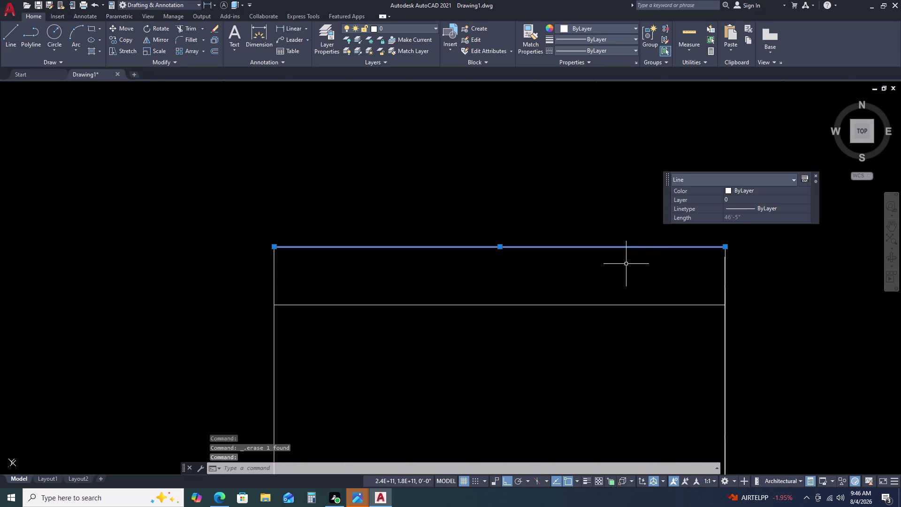
text(O)
key(space)
text(0)
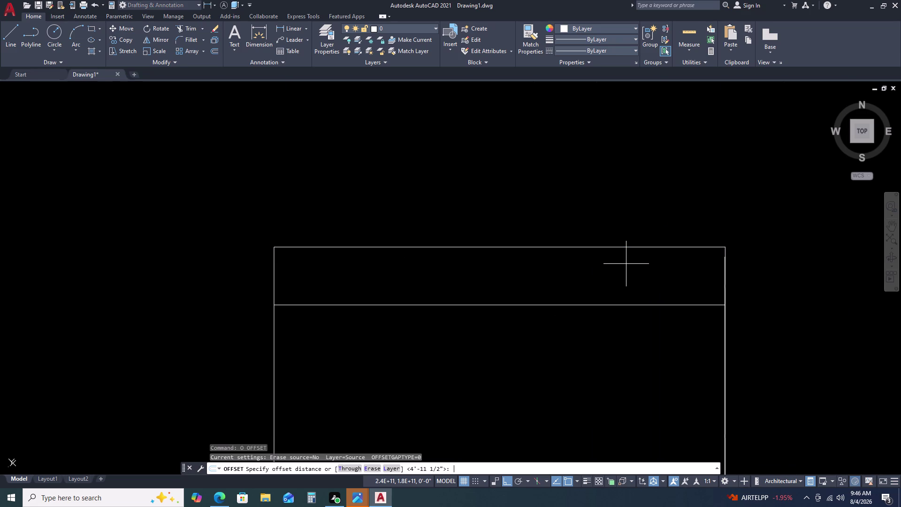
text(.7)
text(5)
key(space)
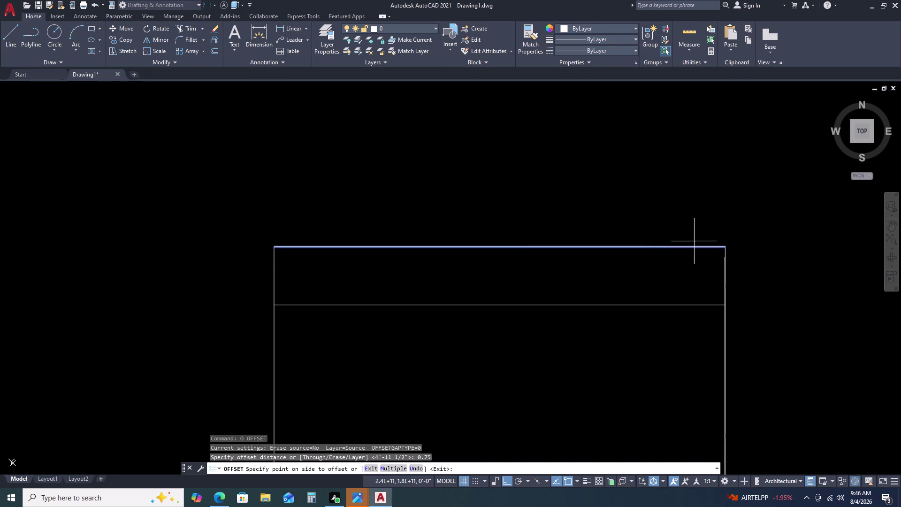
key(Escape)
Retry the top-wall offset with a mistyped 0.75' distance, then clear the selection.
scroll(up, 3)
click(667, 224)
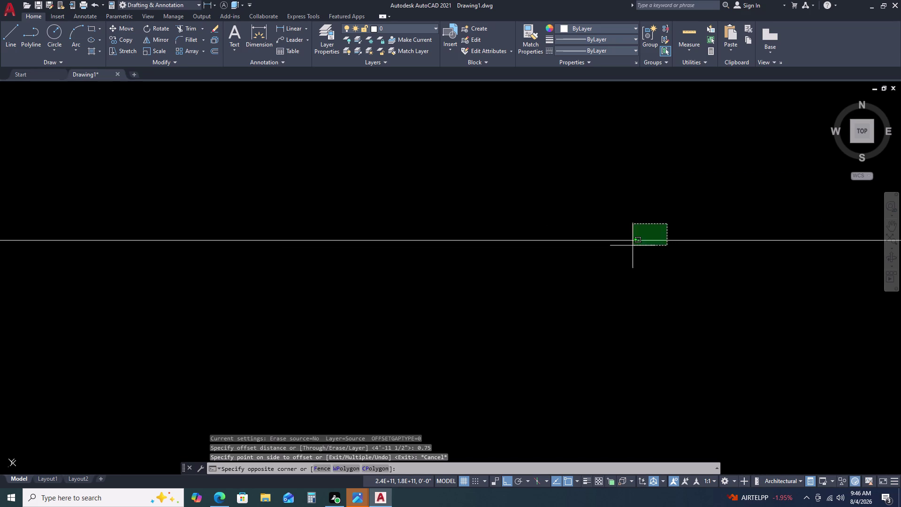
click(602, 266)
click(598, 270)
scroll(down, 3)
text(0)
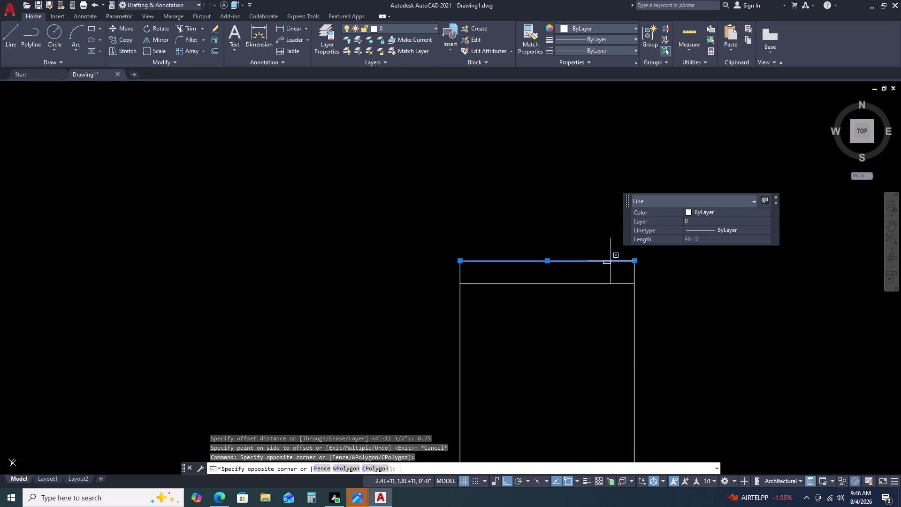
key(space)
text(0.)
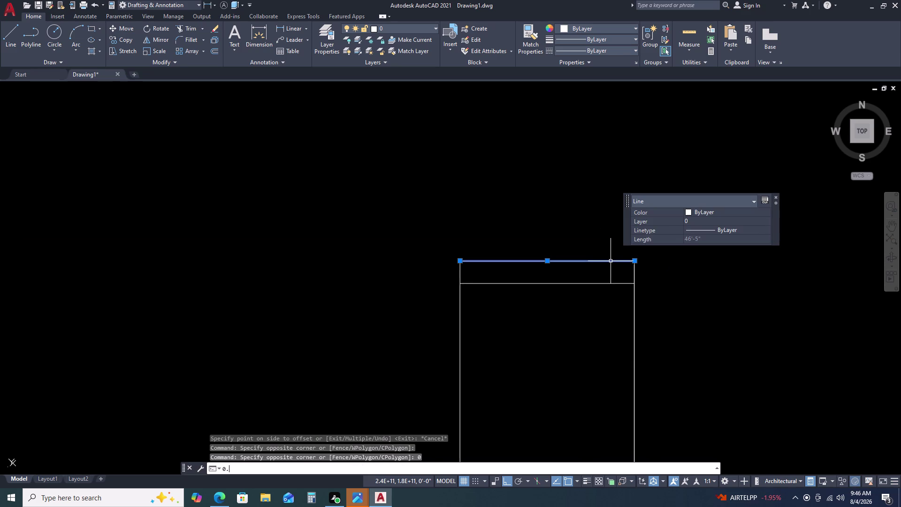
text(75')
key(Return)
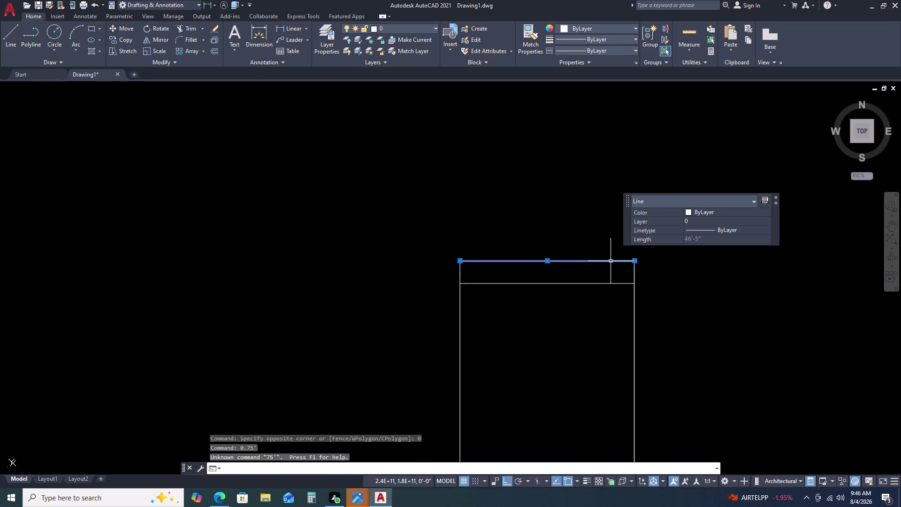
scroll(up, 3)
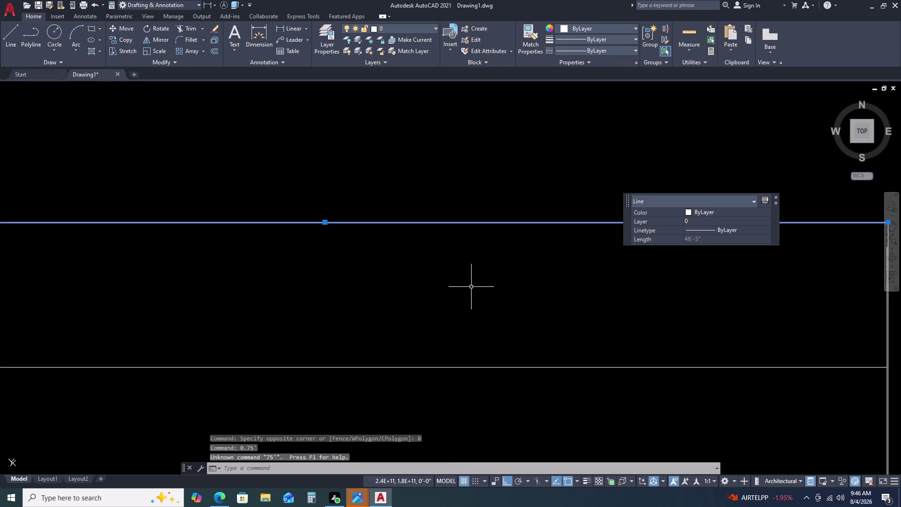
click(488, 281)
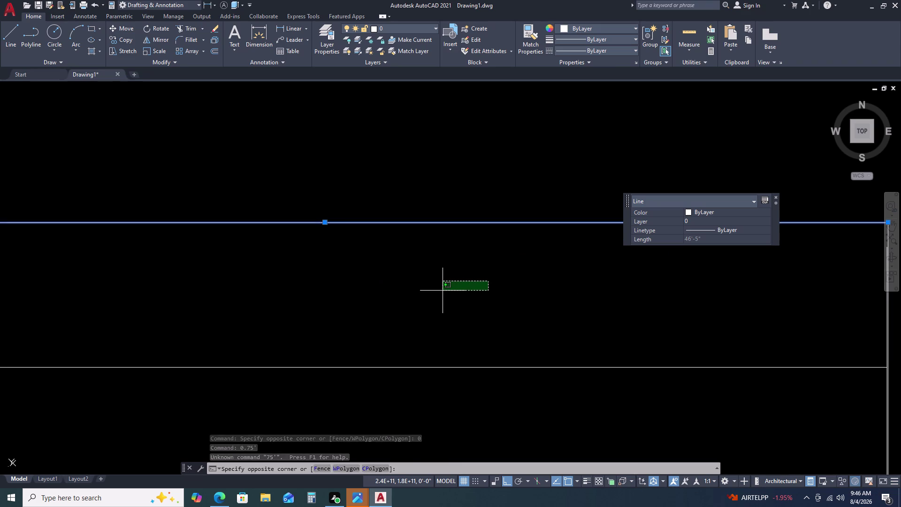
click(443, 291)
key(Escape)
Restart the offset with a 0.75' distance, then cancel it again.
click(519, 222)
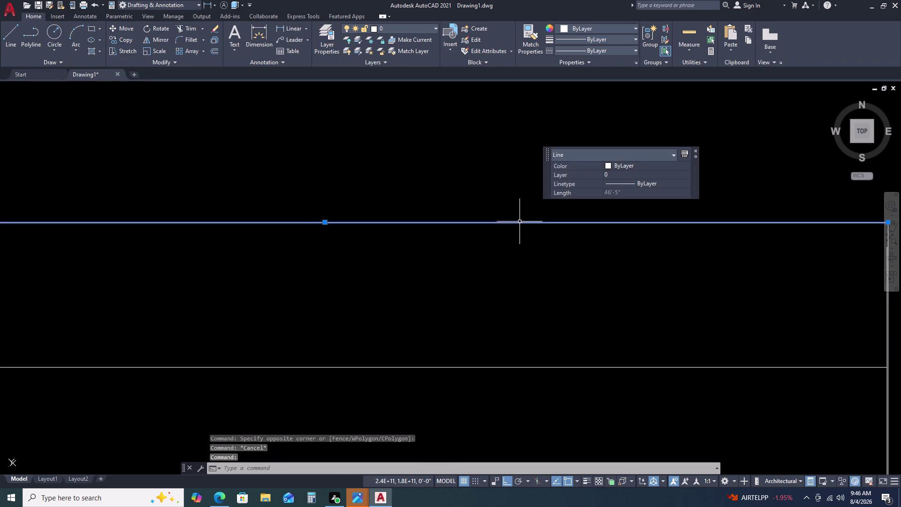
text(O)
key(space)
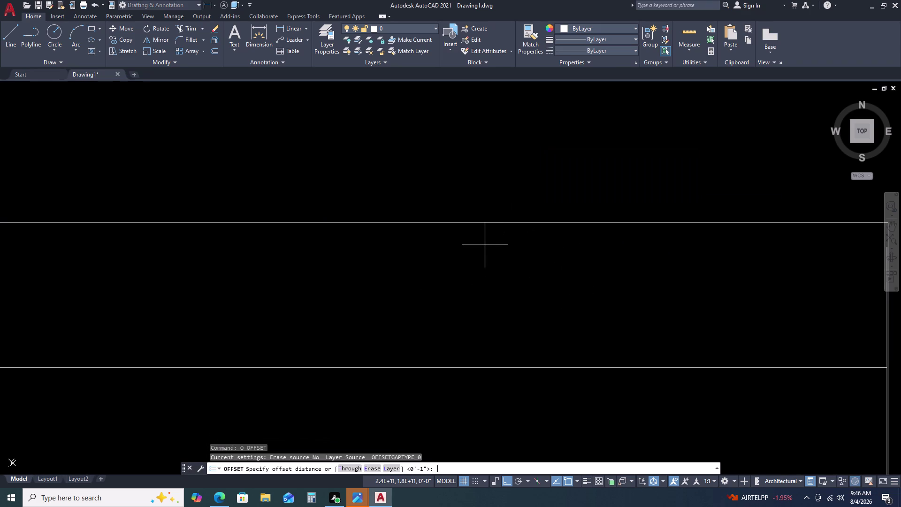
text(0.)
text(7)
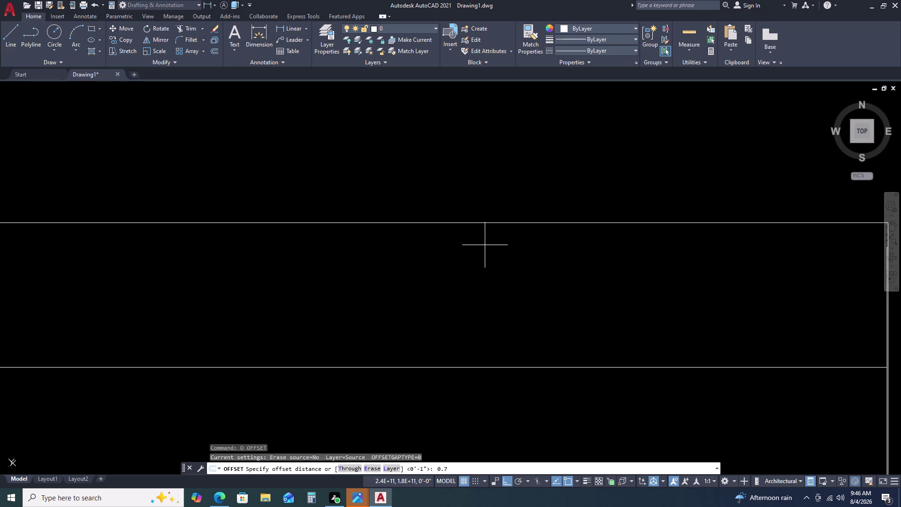
text(5')
key(Return)
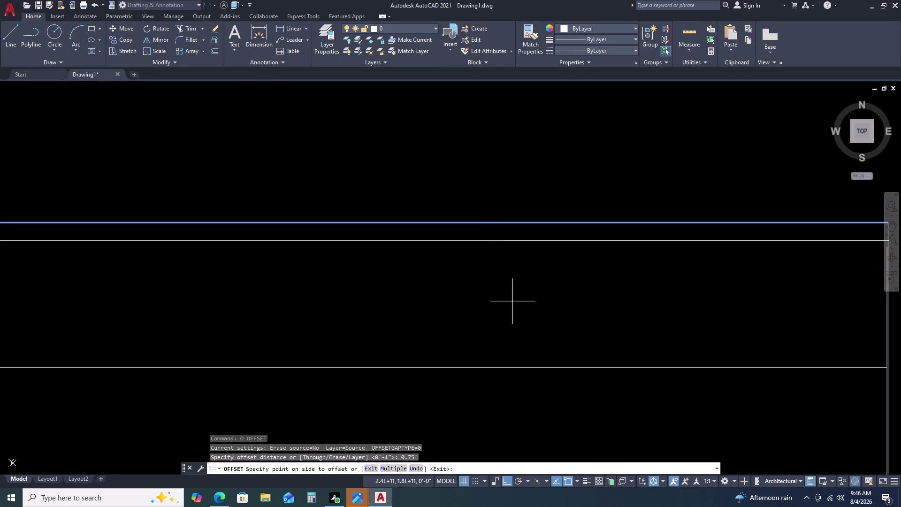
scroll(down, 3)
key(Escape)
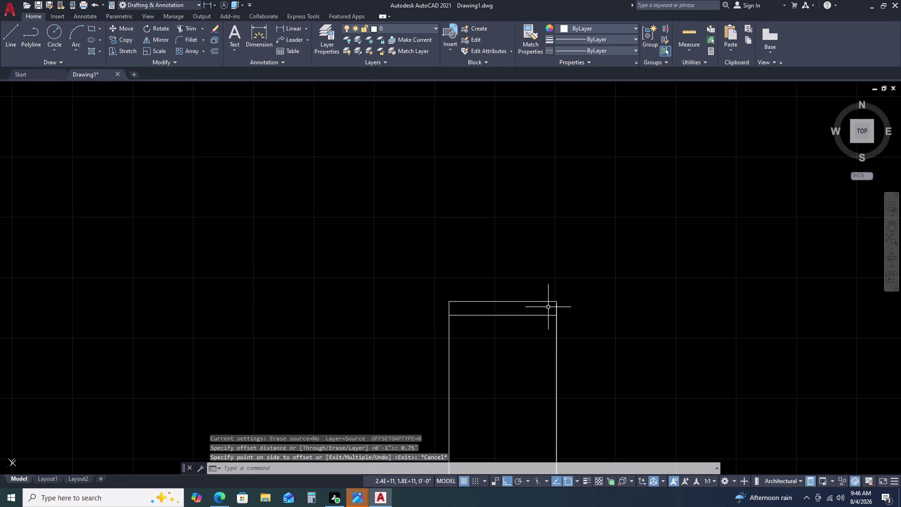
Offset the top outer wall line 0.75' (9 inches) to its inside.
key(space)
scroll(up, 3)
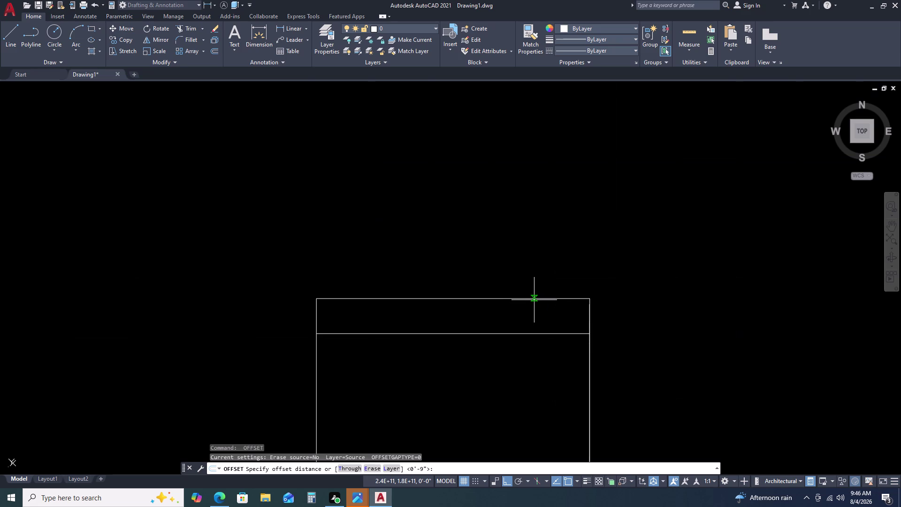
text(0)
text(.7)
text(5)
text(')
key(Return)
key(Return)
key(Return)
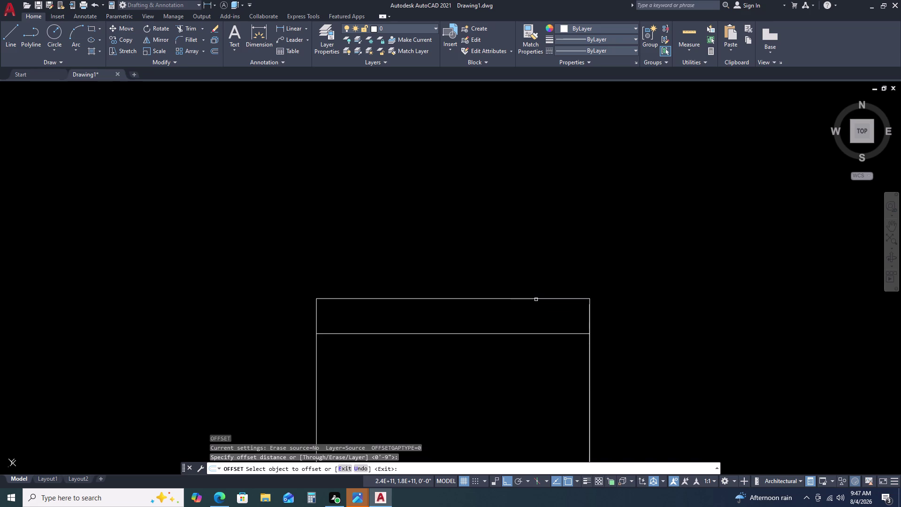
double_click(525, 298)
click(518, 315)
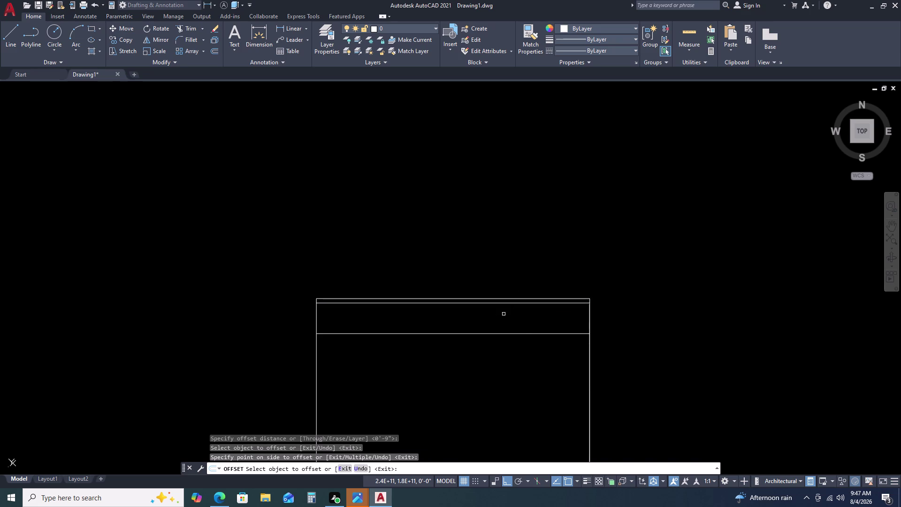
key(Escape)
scroll(up, 3)
scroll(up, 3)
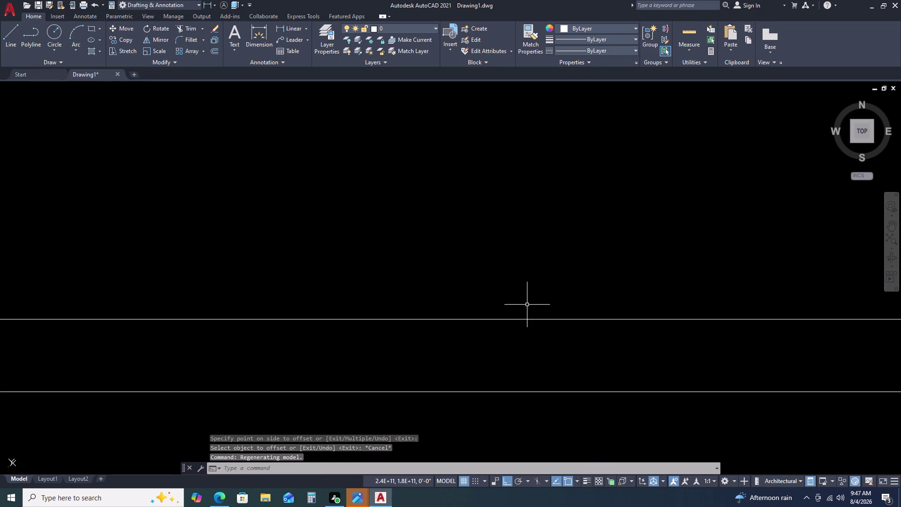
Delete the short stray vertical line beside the right outer wall.
scroll(down, 3)
scroll(up, 3)
scroll(up, 3)
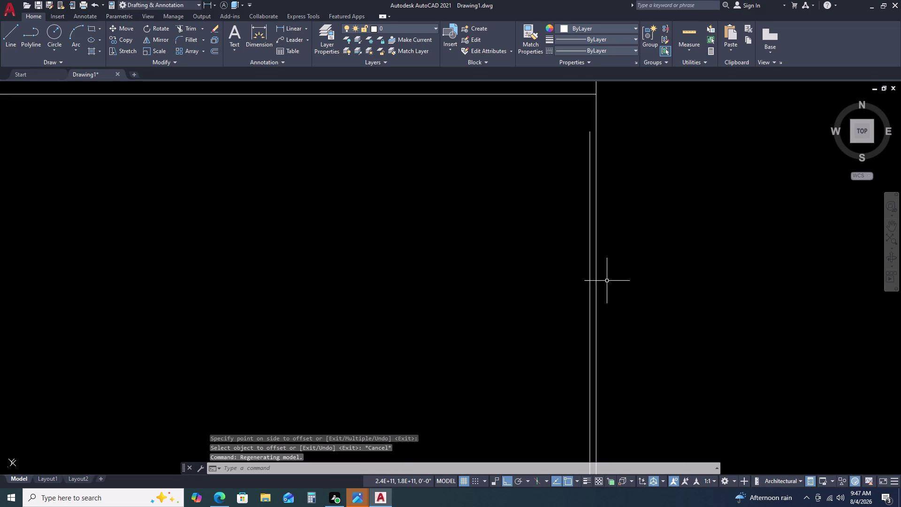
middle_drag(601, 270, 623, 376)
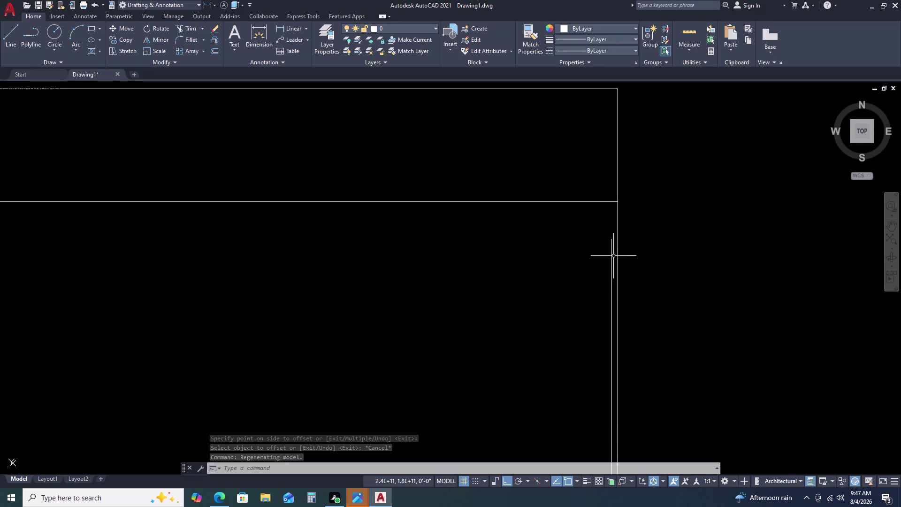
click(613, 256)
click(607, 260)
key(Delete)
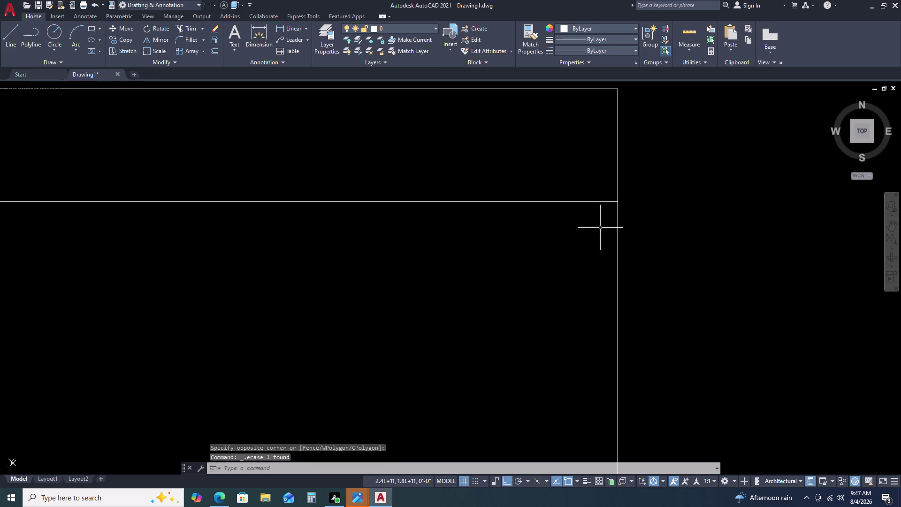
Select the right wall line and open its right-click options.
scroll(down, 3)
click(626, 270)
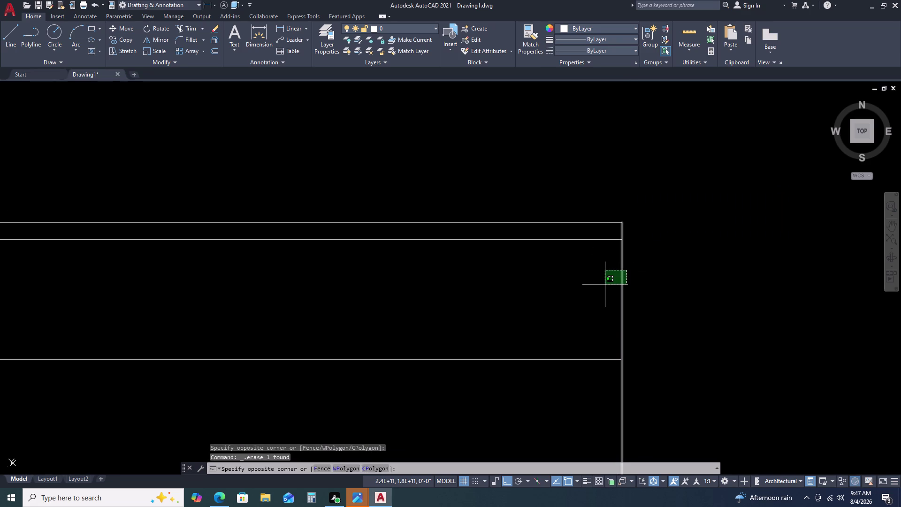
click(563, 285)
right_click(563, 285)
drag(576, 285, 581, 285)
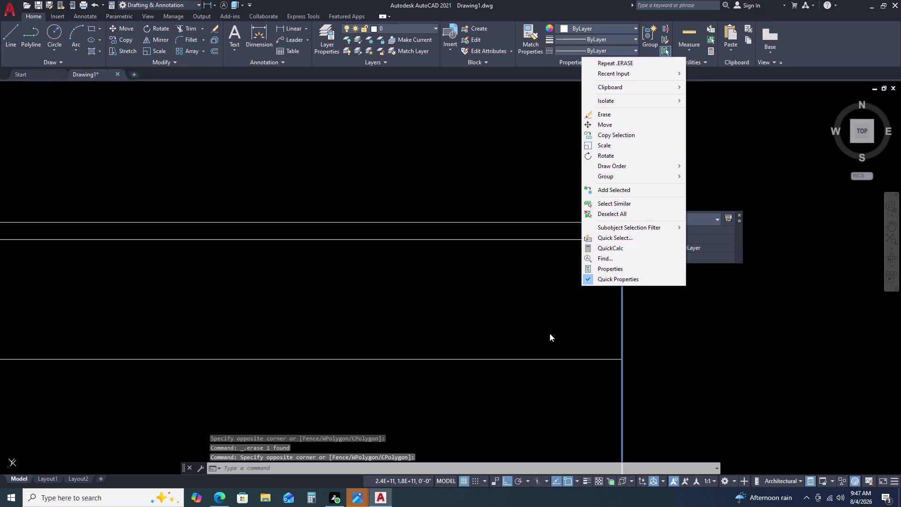
key(0)
key(BackSpace)
Enter an O 0.5' entry, cancel the rotation, and reselect the right wall.
text(O 0.)
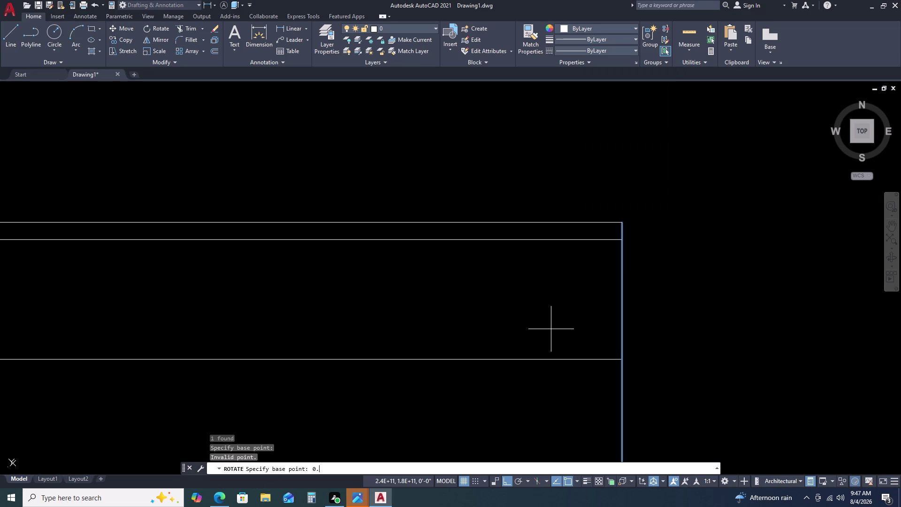
key(5)
key(apostrophe)
key(Return)
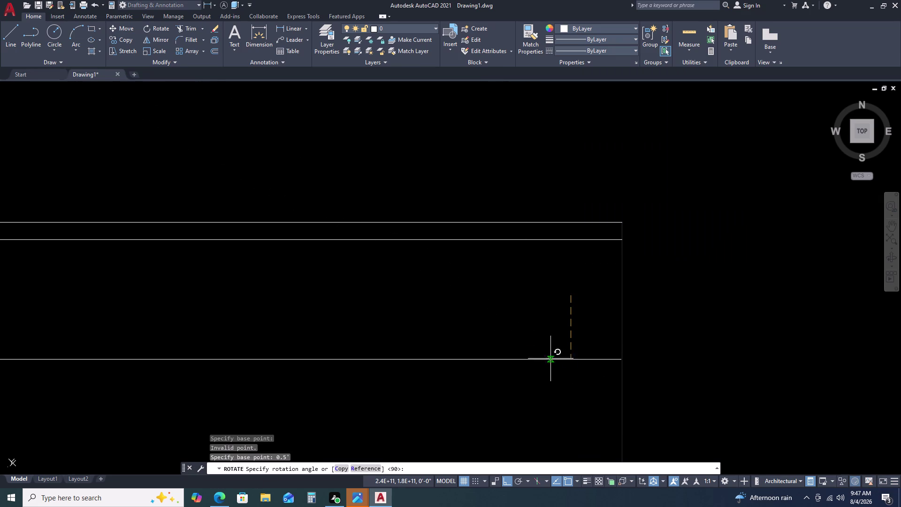
scroll(down, 3)
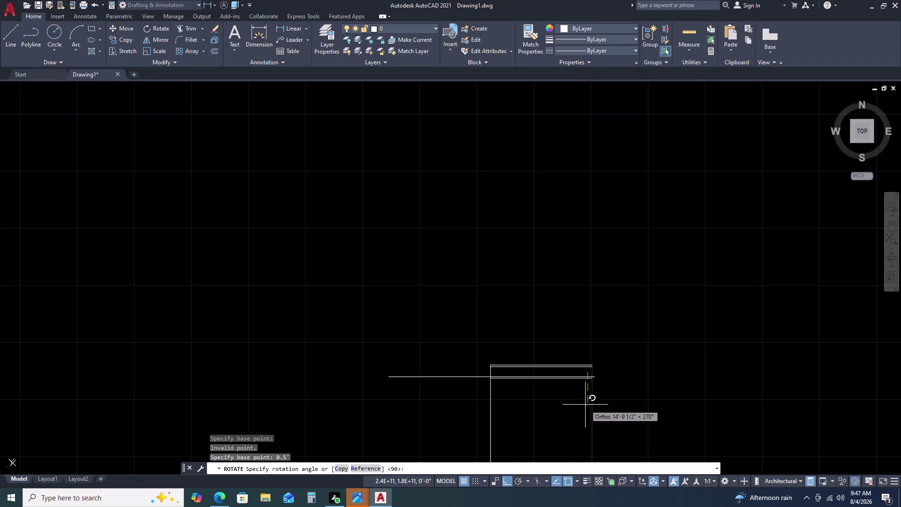
key(Escape)
drag(598, 400, 593, 404)
click(568, 421)
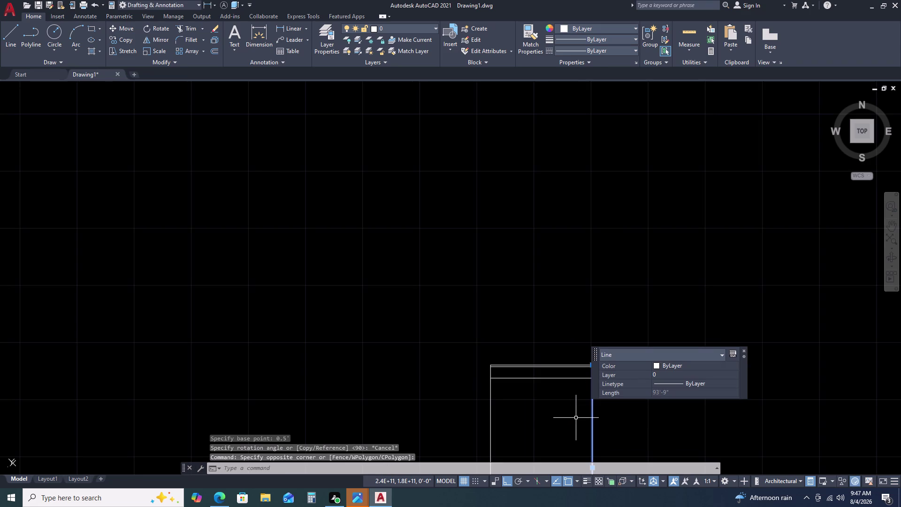
Offset a 0.5' copy just inside the right outer wall.
text(O 0)
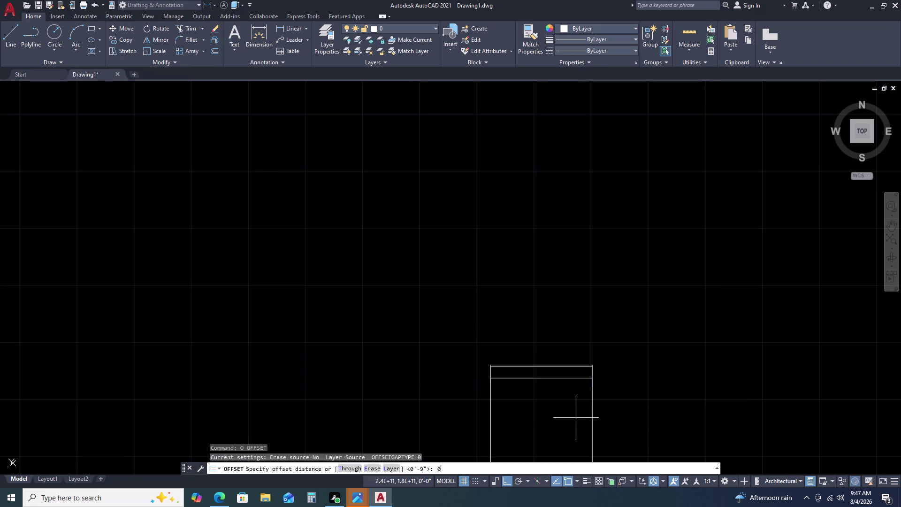
text(.5)
key(apostrophe)
key(Return)
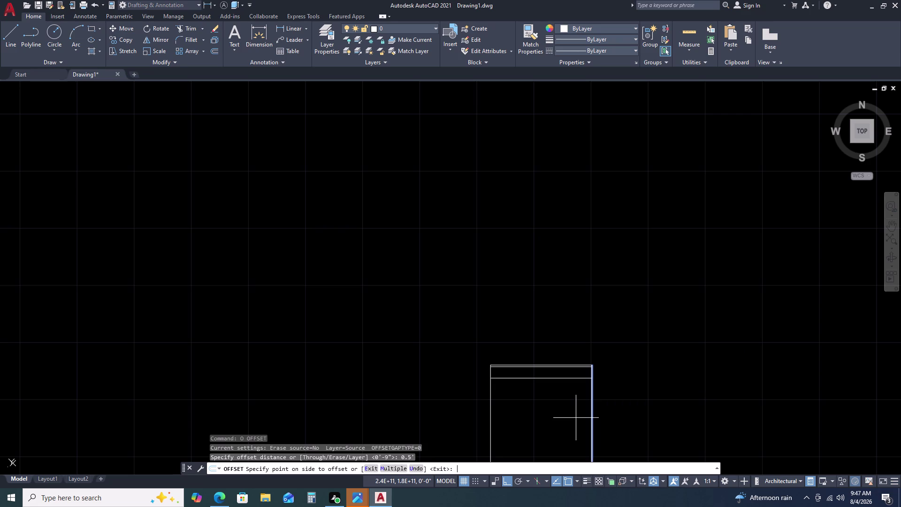
scroll(up, 3)
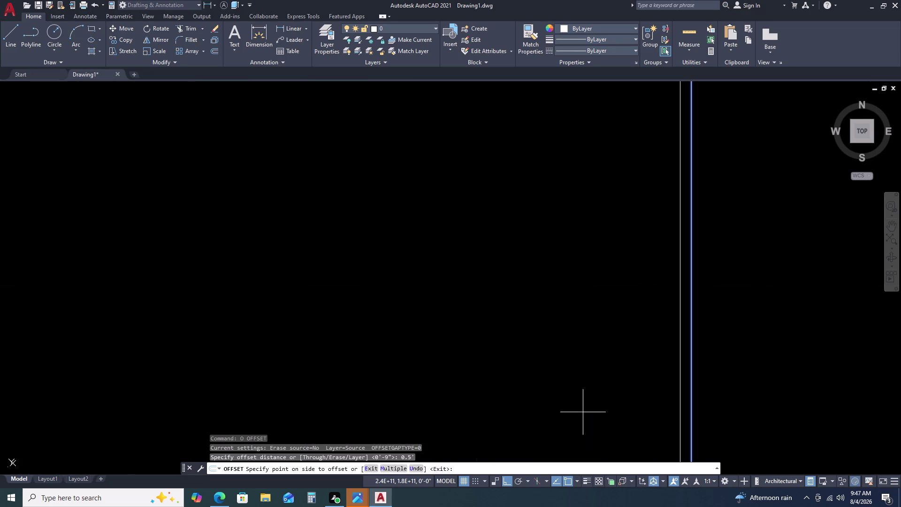
scroll(down, 3)
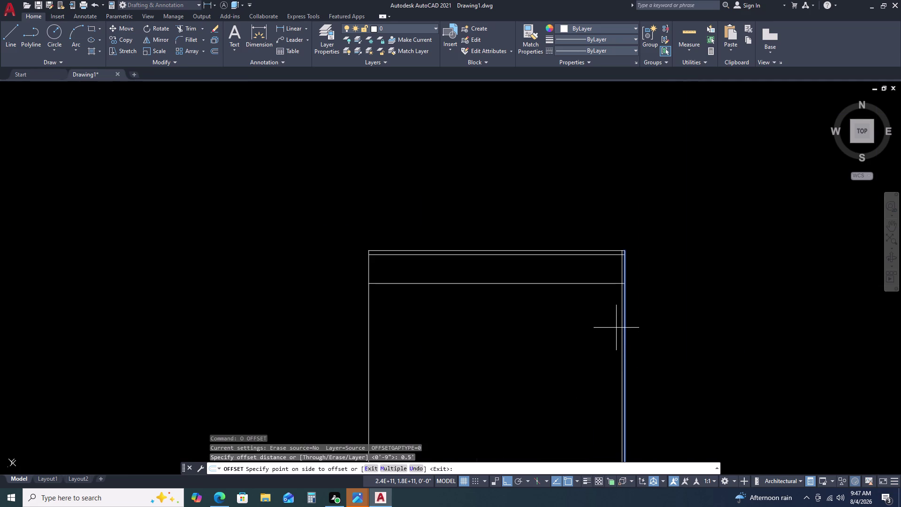
click(601, 351)
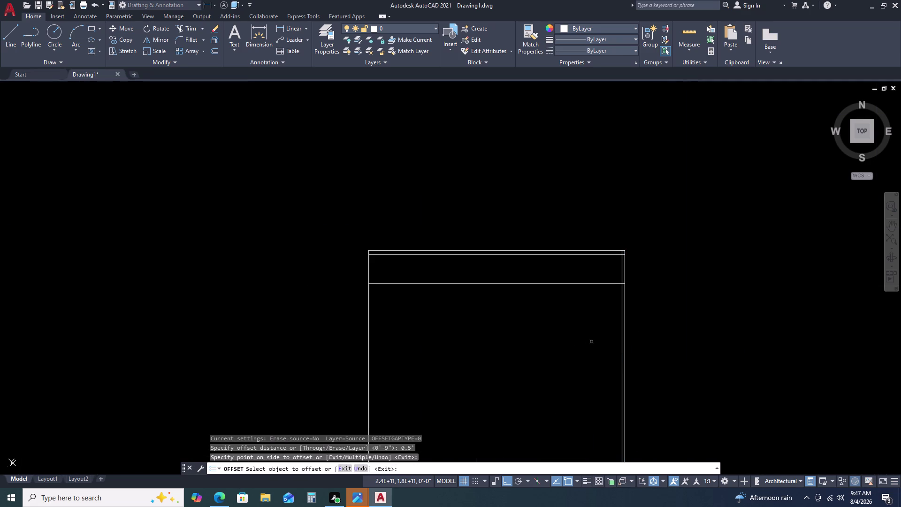
key(Escape)
Window-select near the right wall, clear it, and pan to the top walls.
scroll(up, 3)
scroll(down, 3)
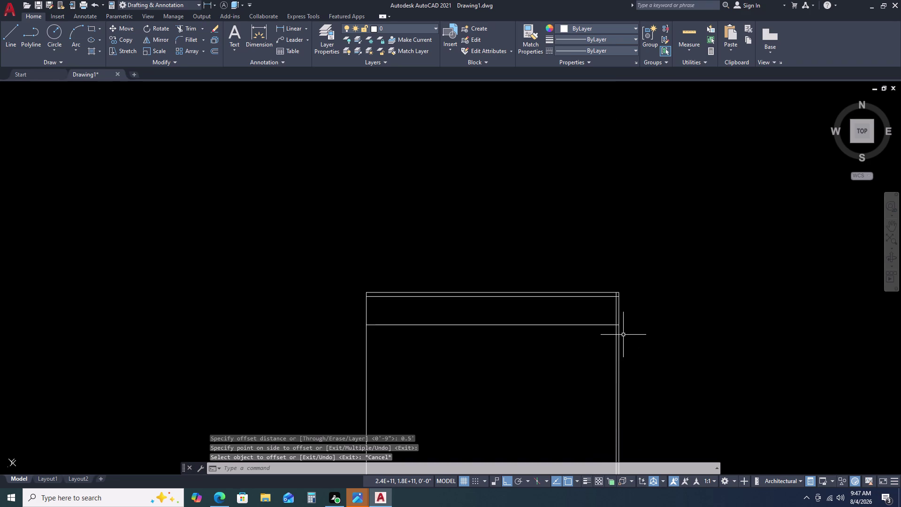
scroll(up, 3)
click(558, 317)
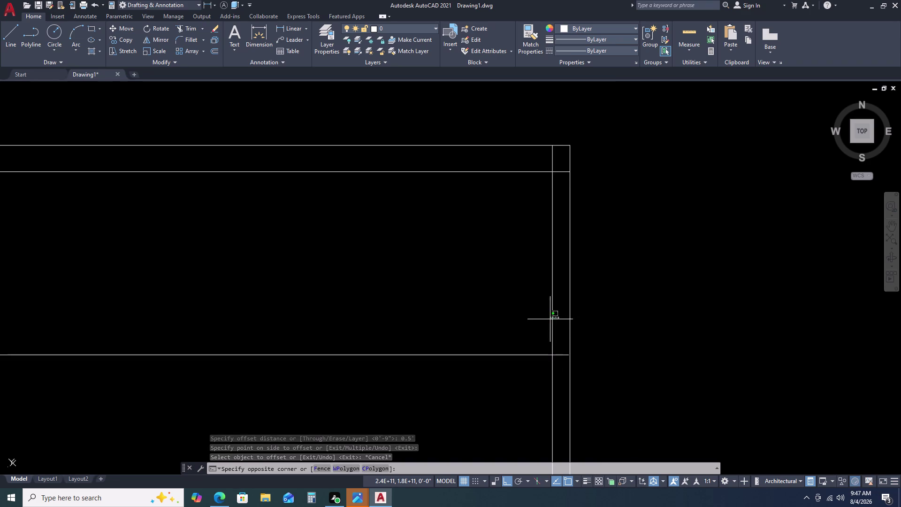
click(545, 322)
key(Escape)
scroll(down, 3)
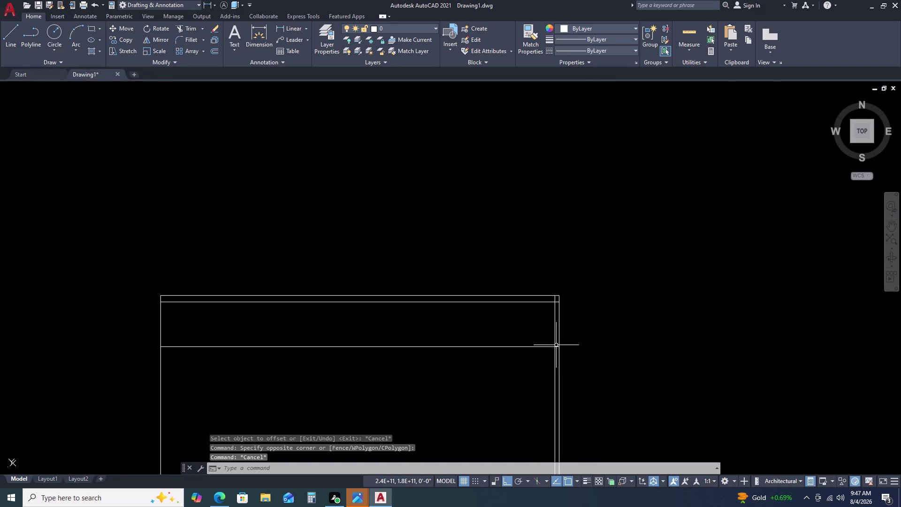
scroll(down, 3)
middle_drag(555, 385, 574, 304)
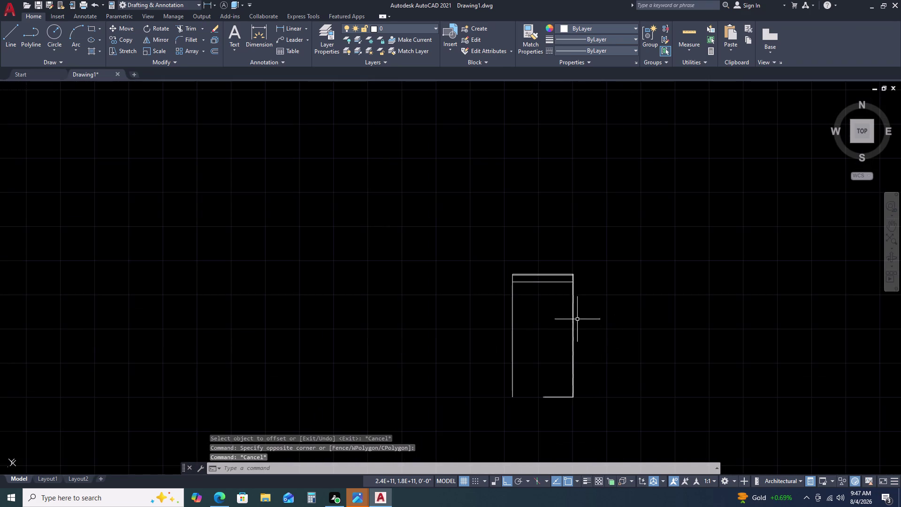
scroll(up, 3)
middle_drag(536, 293, 539, 306)
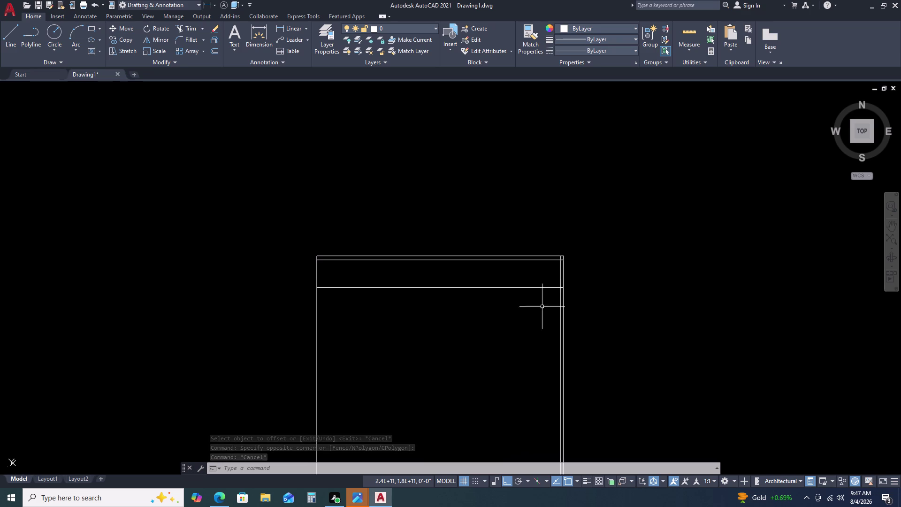
key(f)
key(space)
Pick the lower horizontal line at the top-right corner for a fillet, then abandon it.
scroll(up, 3)
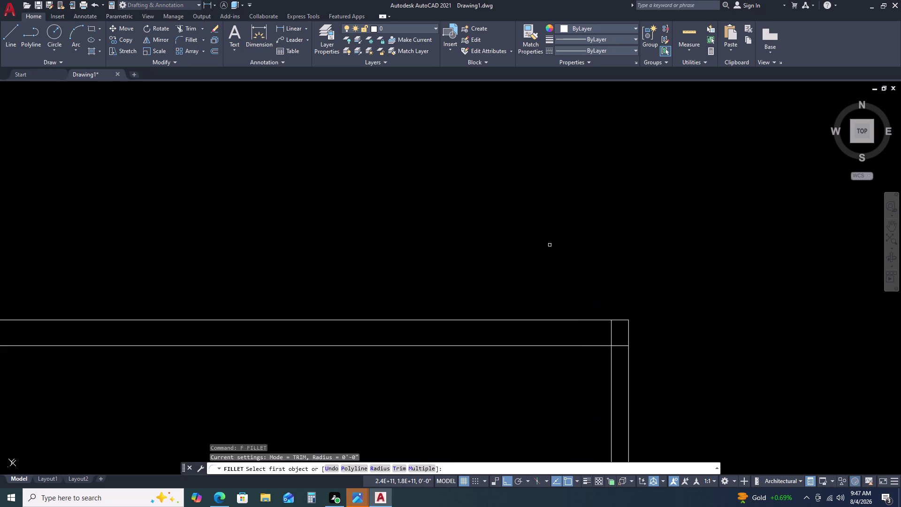
middle_drag(587, 343, 583, 306)
middle_click(583, 303)
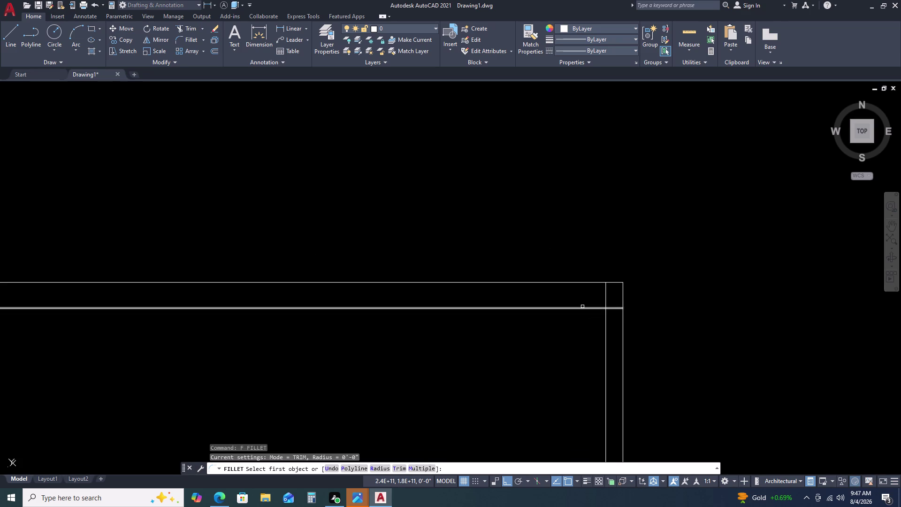
click(582, 306)
click(604, 327)
scroll(down, 3)
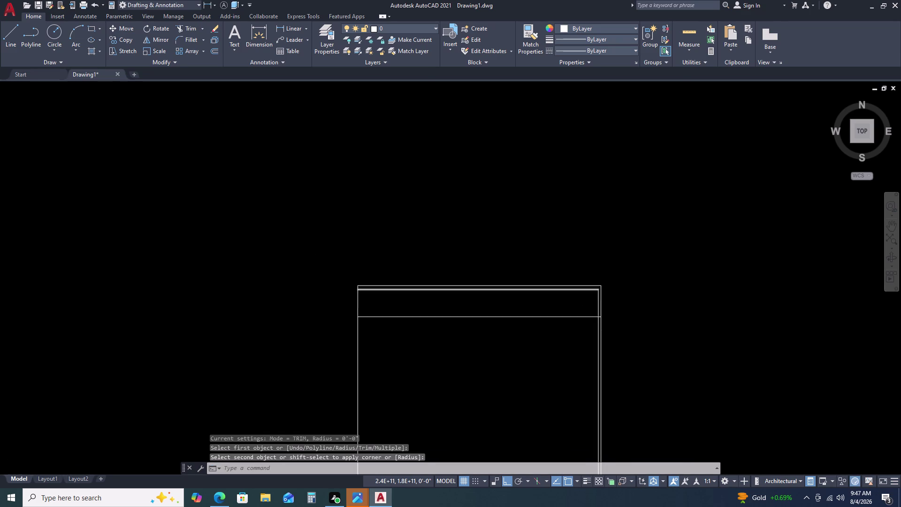
key(Escape)
Delete the extra horizontal line below the top double wall.
scroll(up, 3)
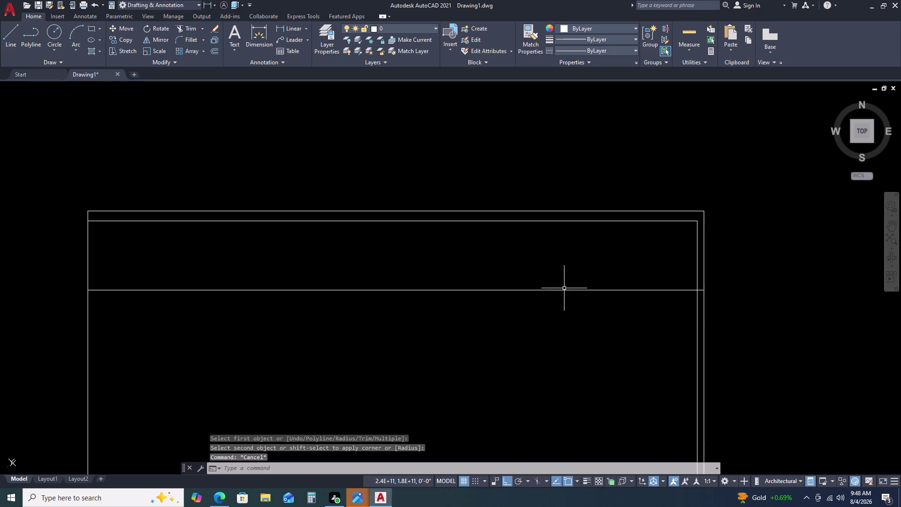
click(570, 274)
click(554, 316)
key(Delete)
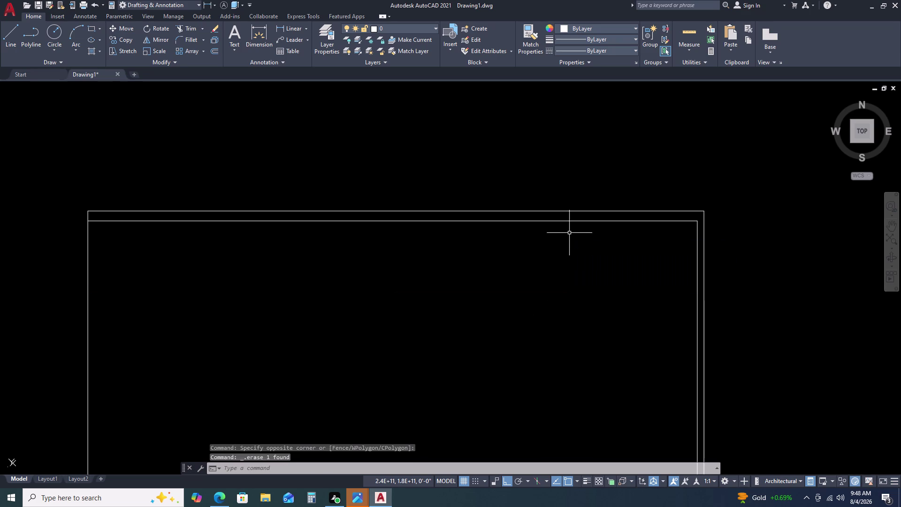
scroll(up, 3)
click(573, 217)
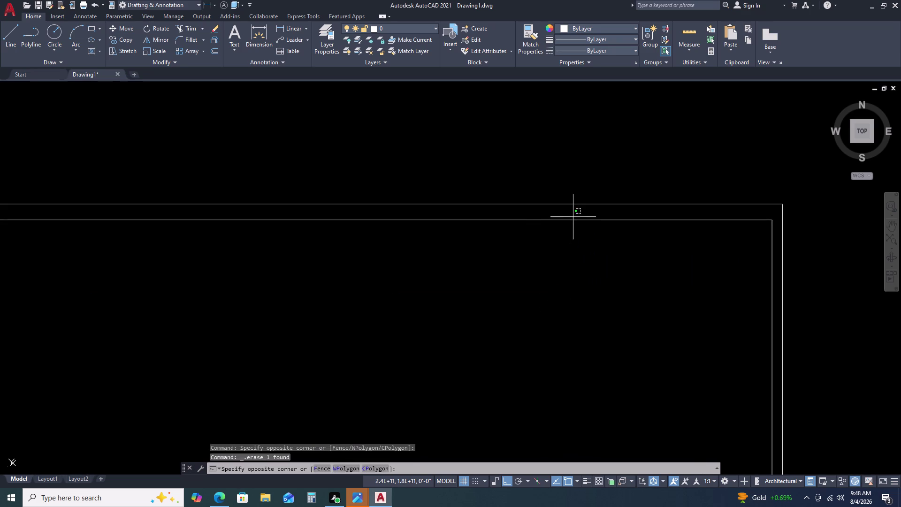
click(560, 234)
text(O)
key(space)
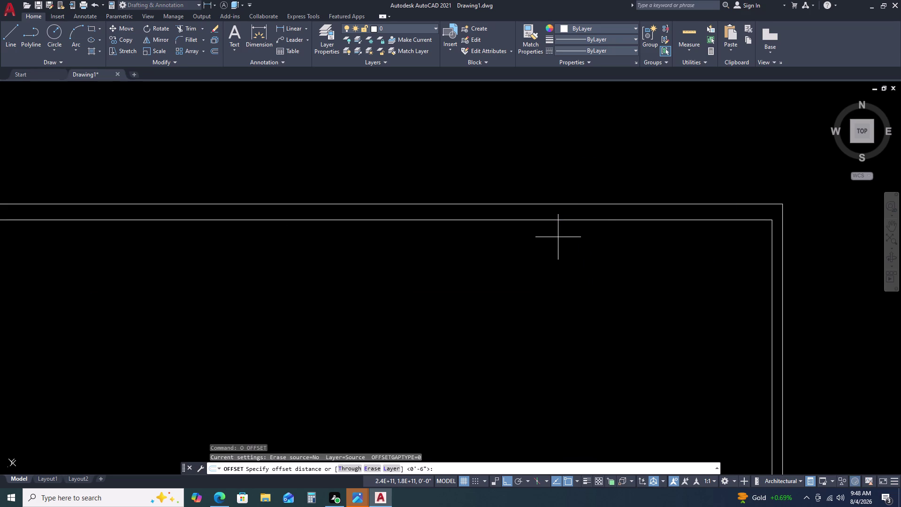
Offset the inner top wall line 4'11.5 downward to make a new horizontal line.
text(O)
key(space)
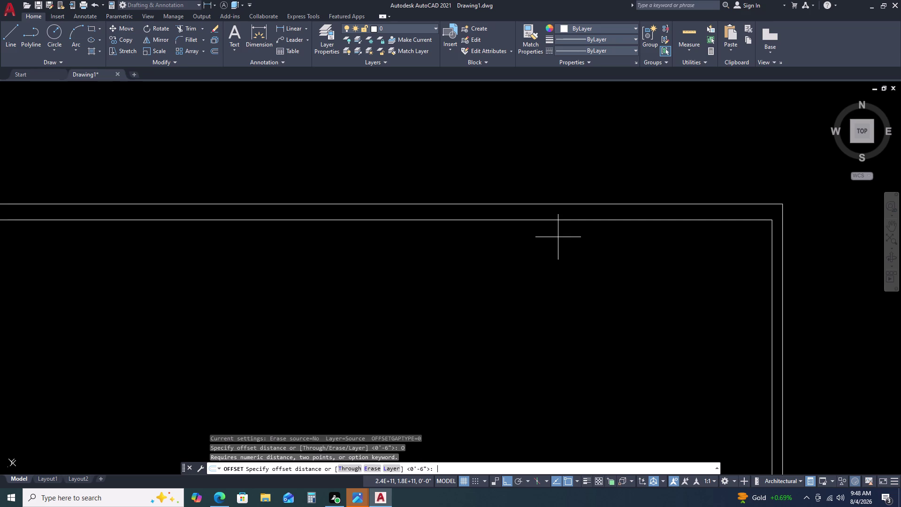
text(4')
text(11,)
key(BackSpace)
text(.5)
key(Return)
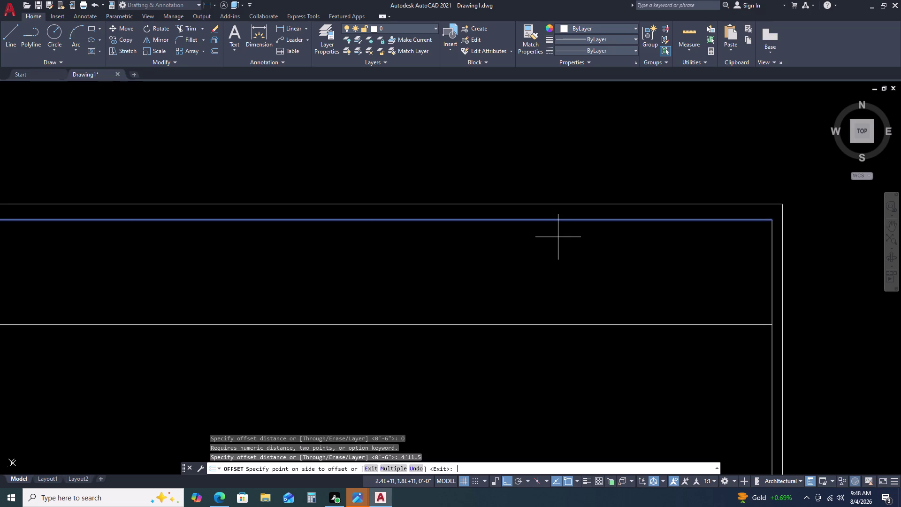
double_click(537, 337)
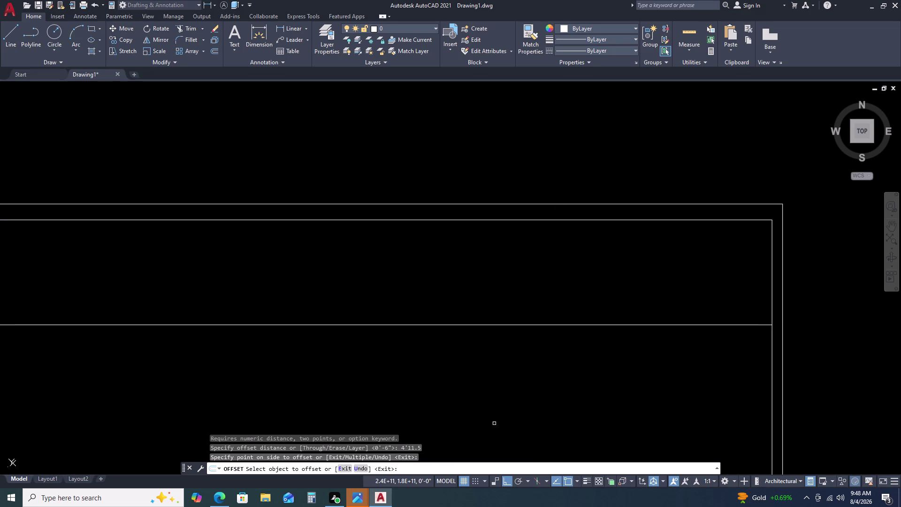
click(506, 394)
key(Escape)
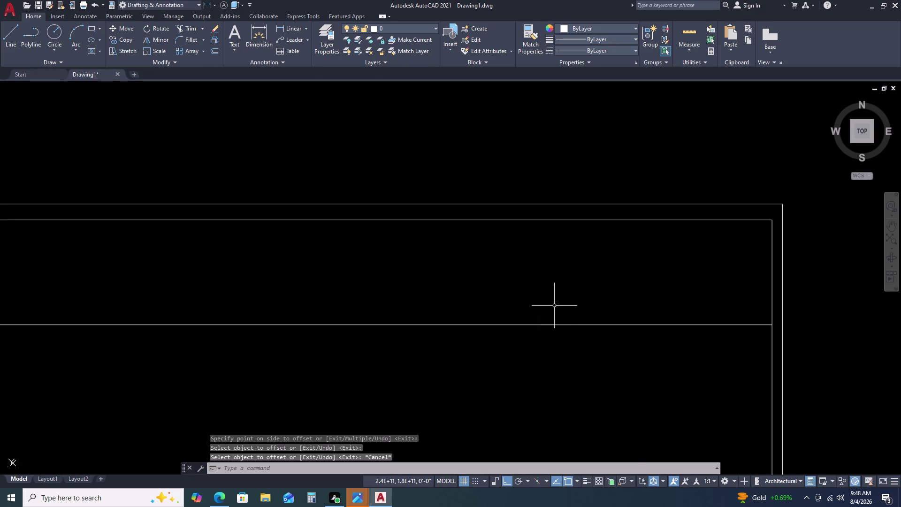
scroll(down, 3)
middle_drag(558, 312, 595, 344)
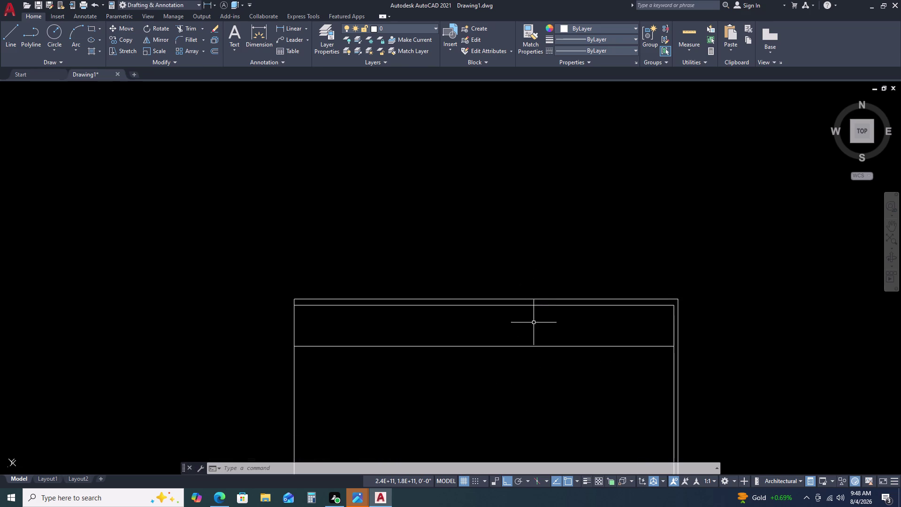
Start a line with tracking, then cancel it.
text(L)
key(space)
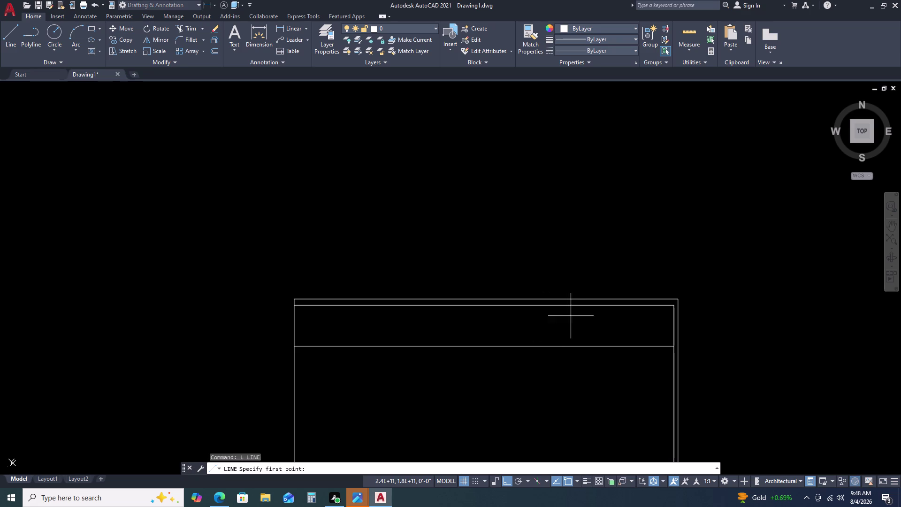
scroll(up, 3)
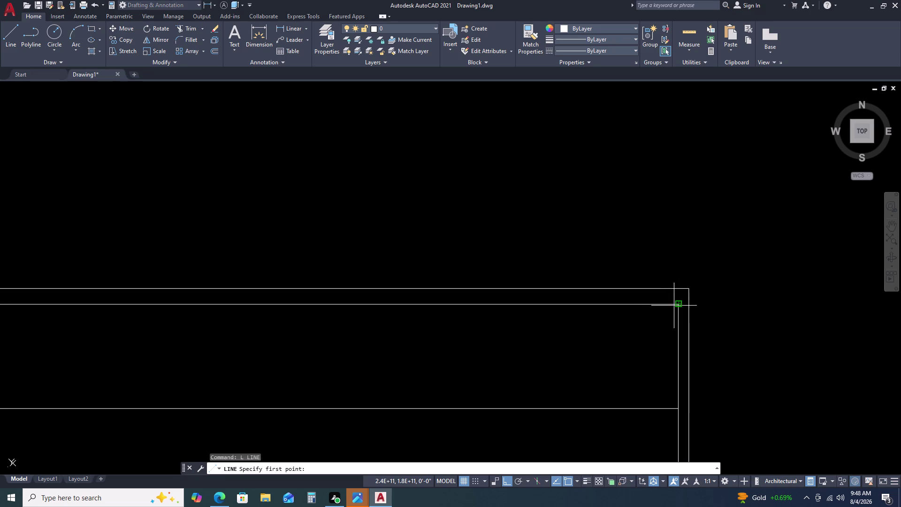
key(t)
text(L)
key(space)
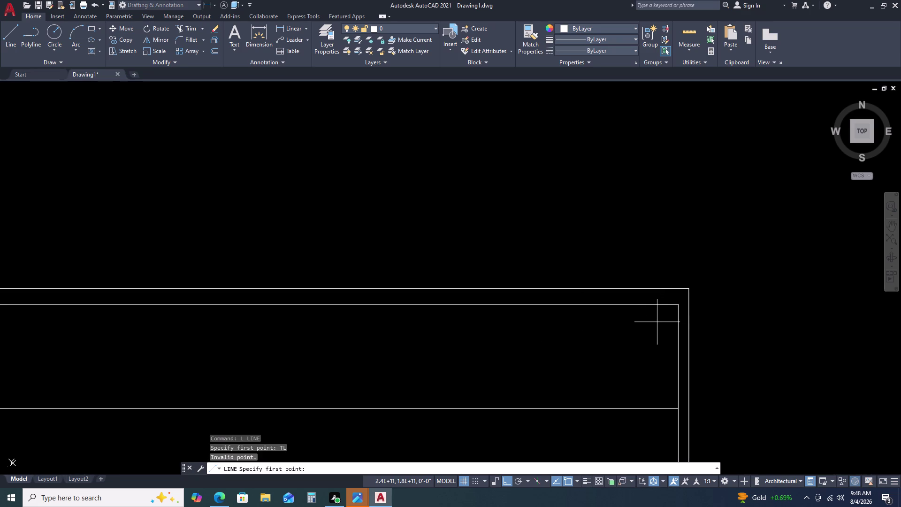
key(Escape)
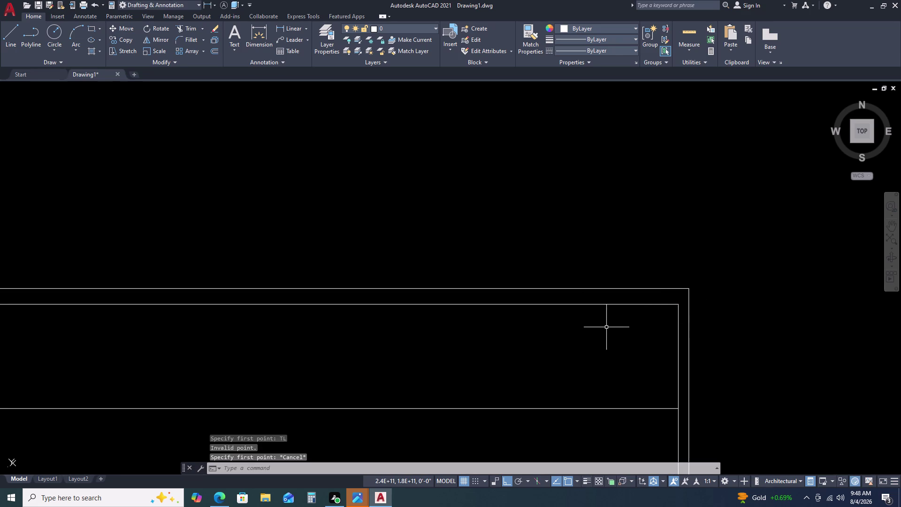
Begin a TRK-tracked line at the inner top-right corner, then cancel it.
key(l)
key(space)
text(TRK)
key(space)
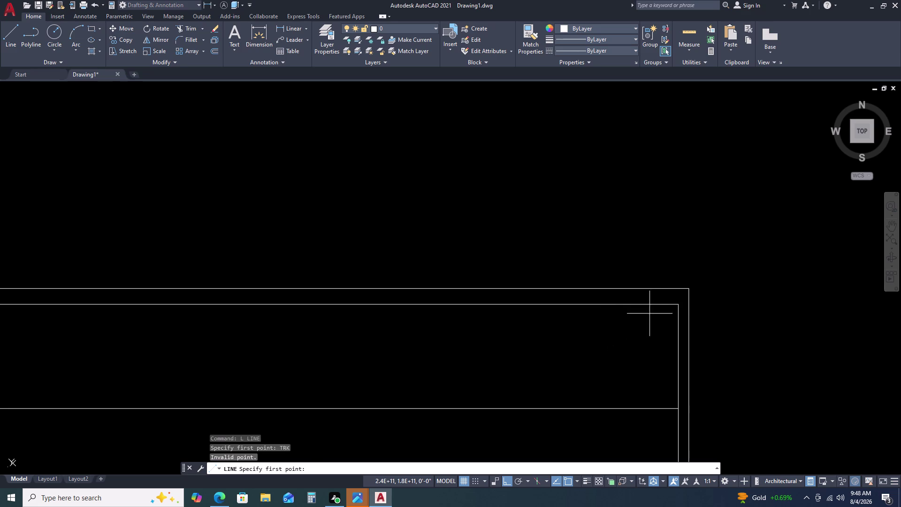
click(676, 302)
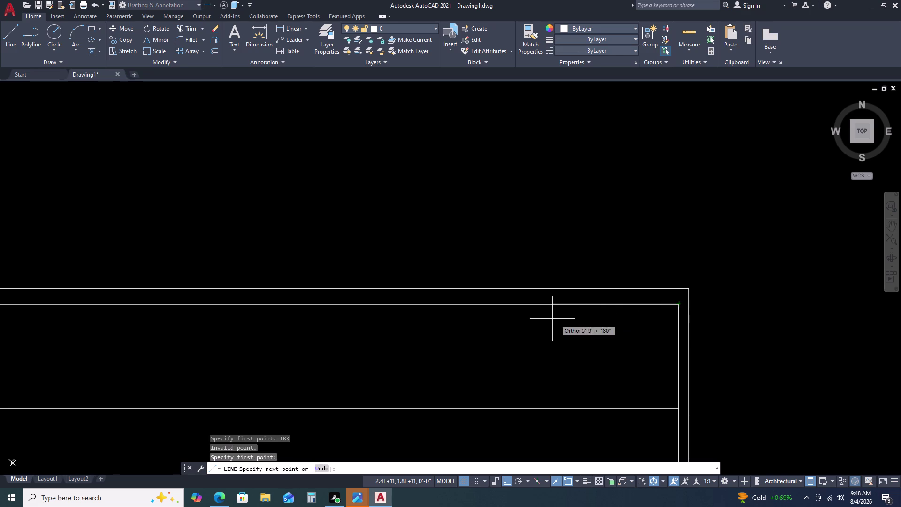
scroll(up, 3)
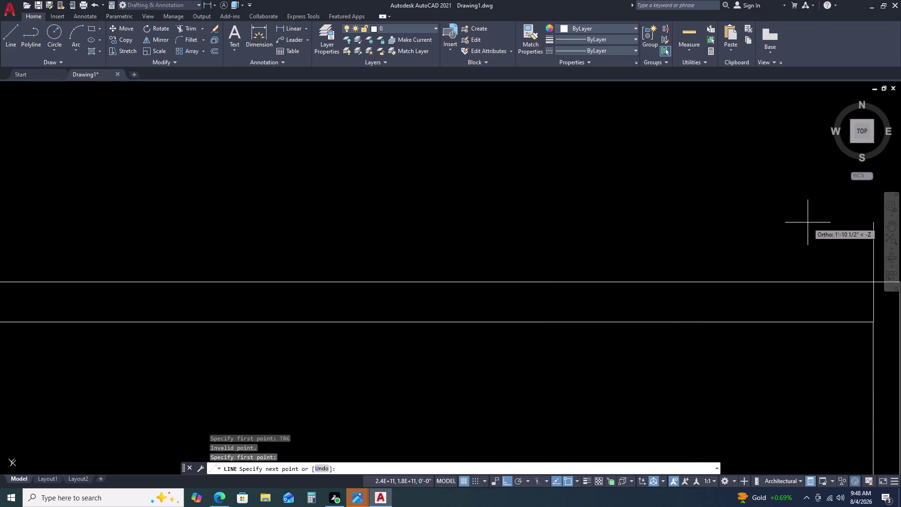
key(Escape)
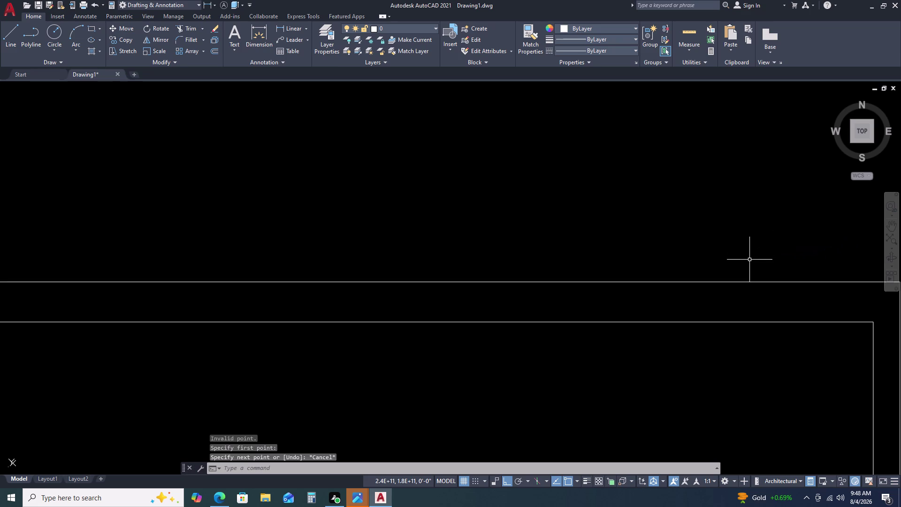
Start a TK-tracked line from a reference point, then cancel it too.
text(L)
key(space)
key(t)
key(k)
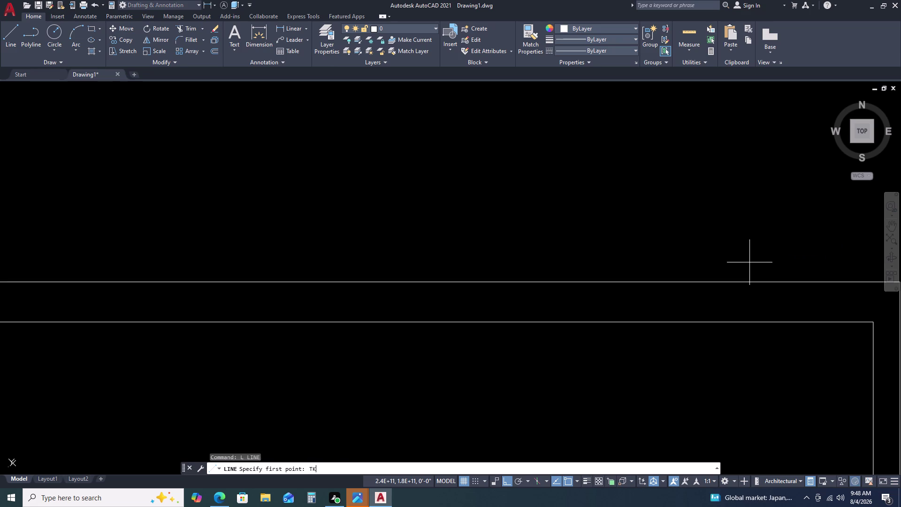
key(space)
double_click(877, 323)
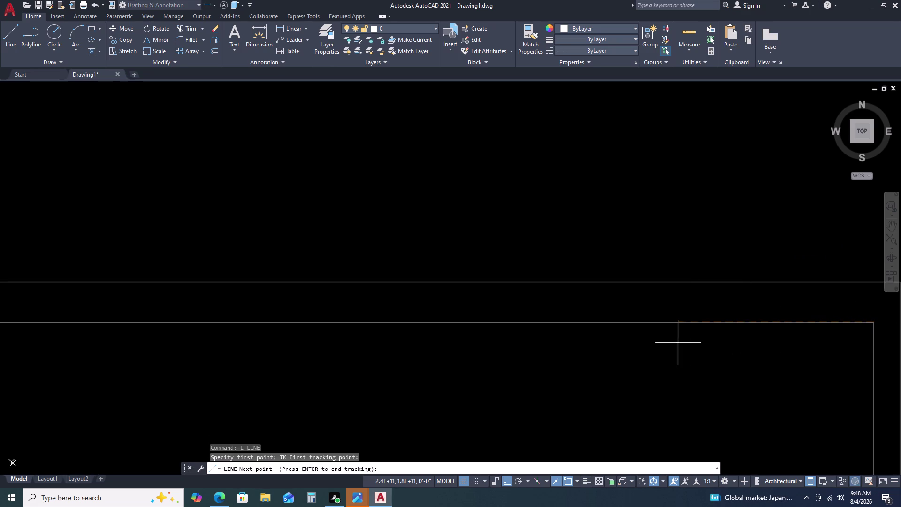
scroll(down, 3)
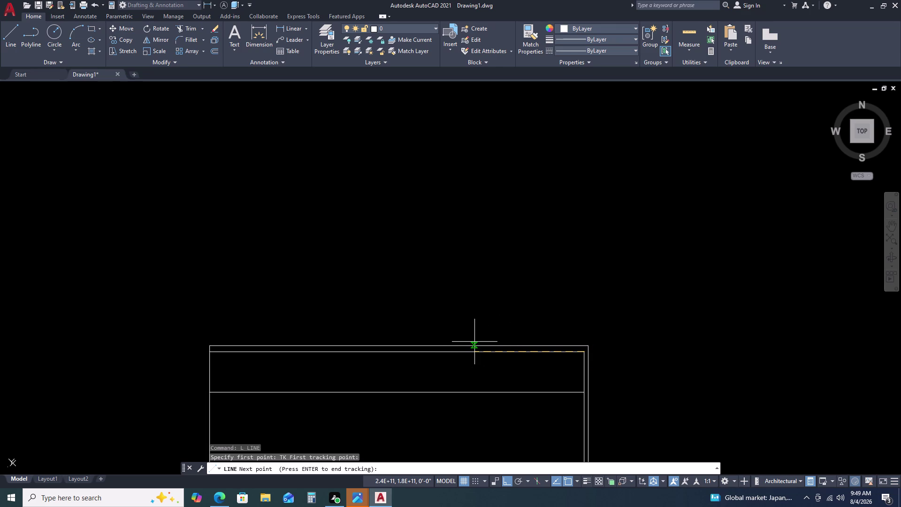
scroll(down, 3)
key(Escape)
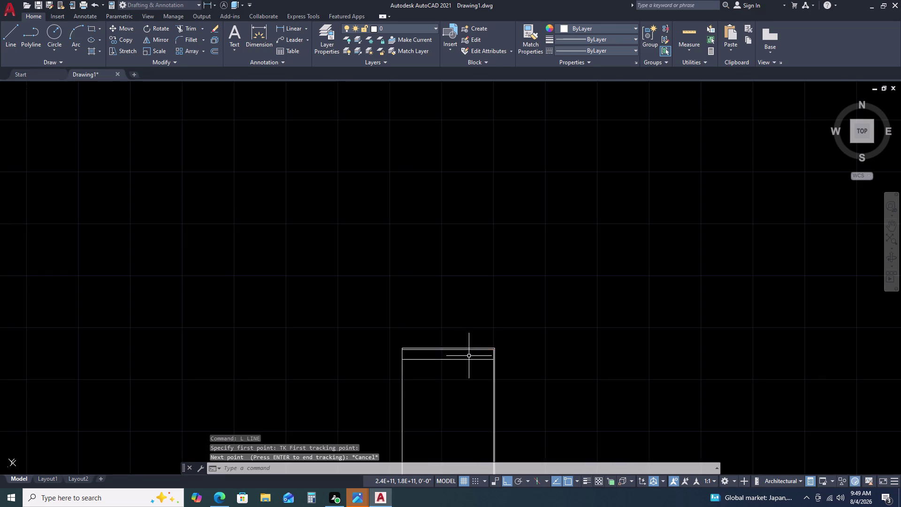
Zoom and pan to bring the whole tall plan into view.
scroll(down, 3)
scroll(down, 3)
scroll(up, 3)
middle_drag(466, 412, 488, 351)
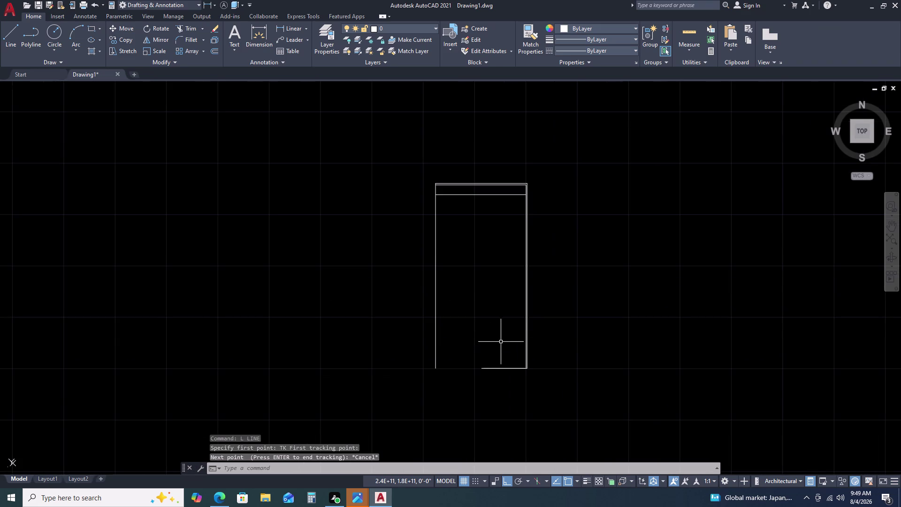
scroll(up, 3)
Select the right outer wall line and set a 21'11.5 offset distance.
click(523, 326)
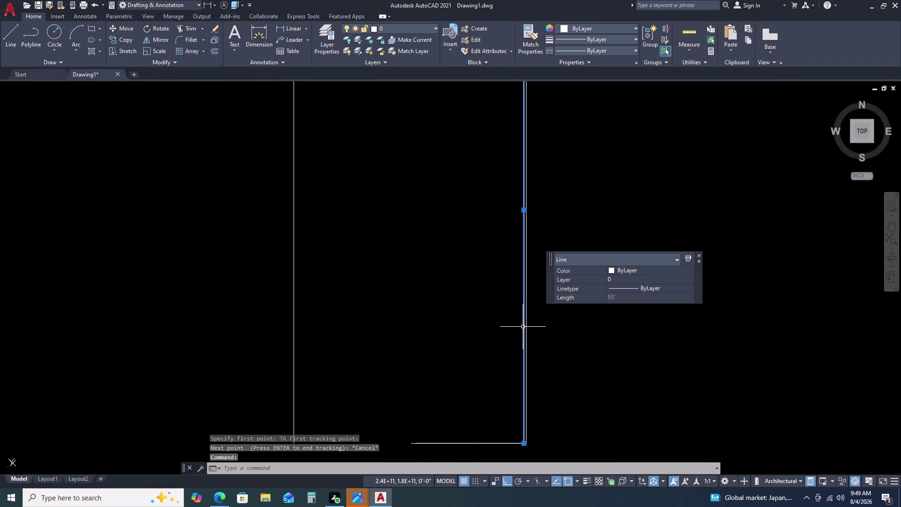
key(o)
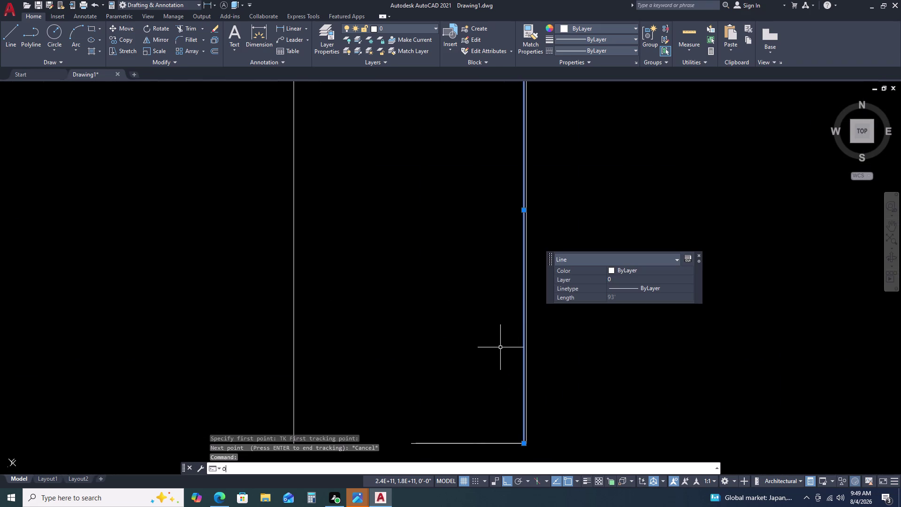
key(space)
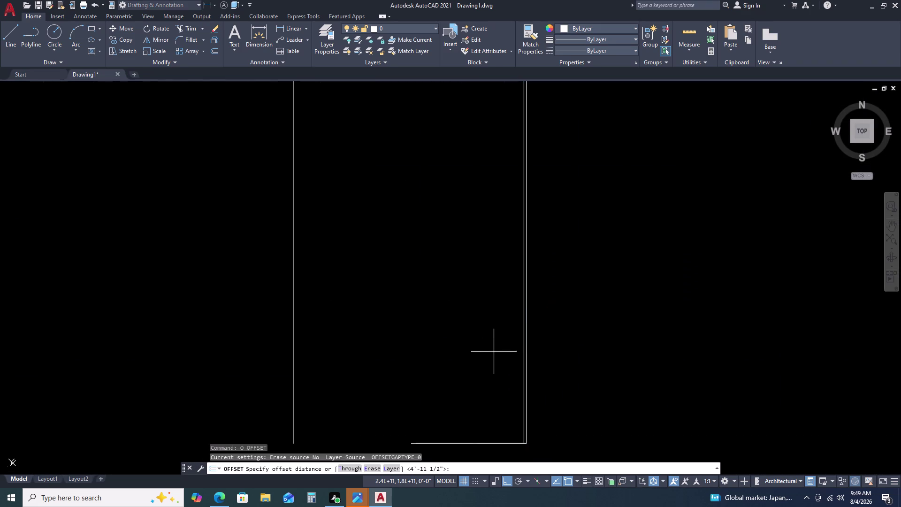
key(1)
key(BackSpace)
text(21)
key(apostrophe)
key(1)
key(period)
key(BackSpace)
text(1.)
text(5)
key(Return)
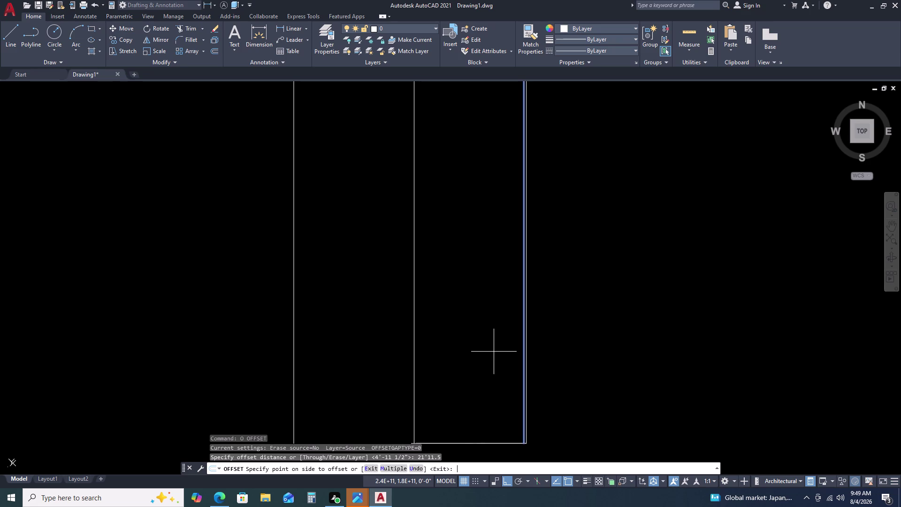
Place the offset copy to the left of the right wall as a partition.
click(477, 362)
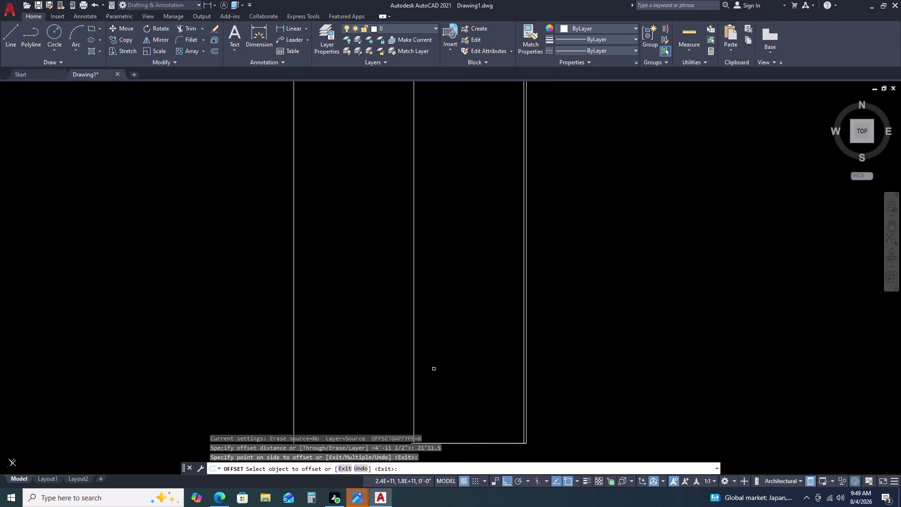
key(Escape)
scroll(down, 3)
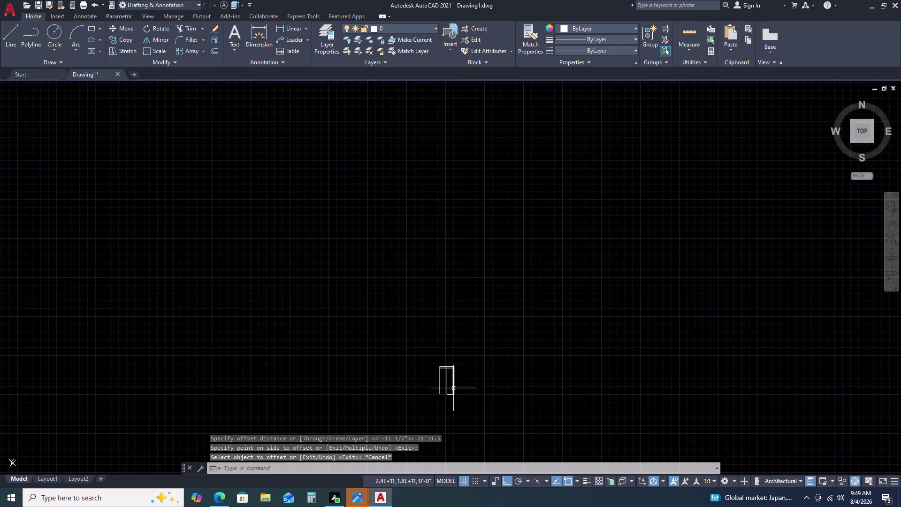
scroll(up, 3)
scroll(down, 3)
scroll(up, 3)
scroll(up, 3)
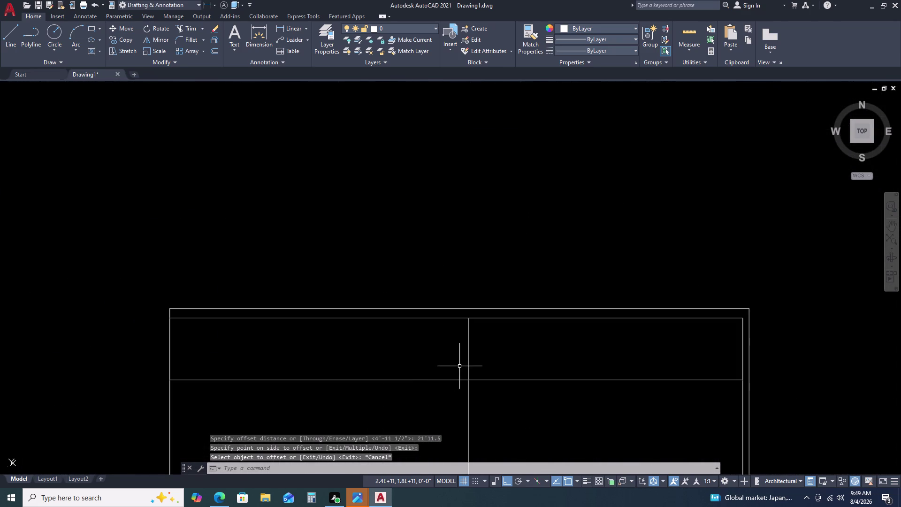
middle_drag(460, 366, 460, 339)
Start a line using TK tracking from the existing partition corner.
key(l)
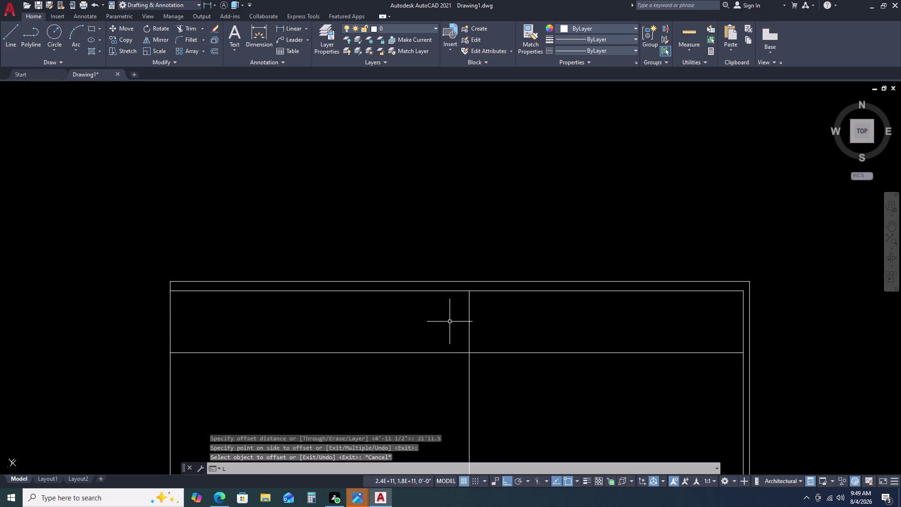
key(space)
text(T)
text(K)
key(space)
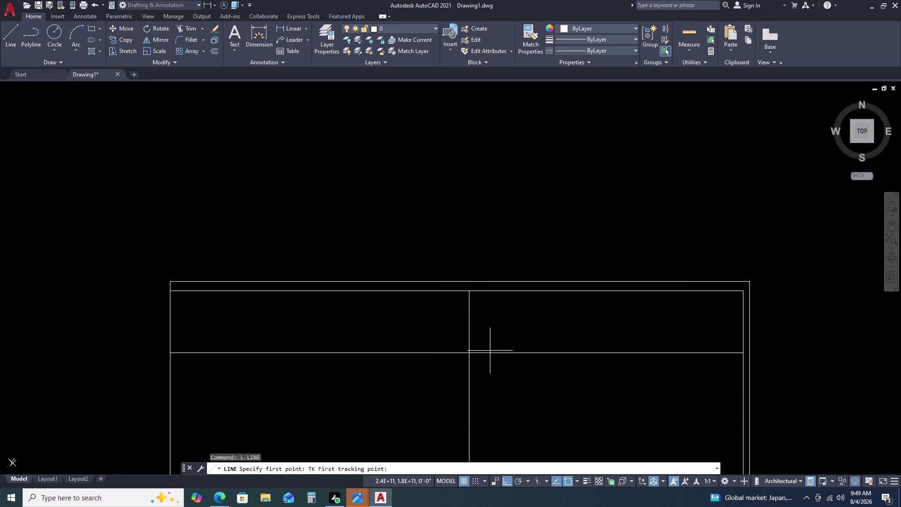
click(470, 291)
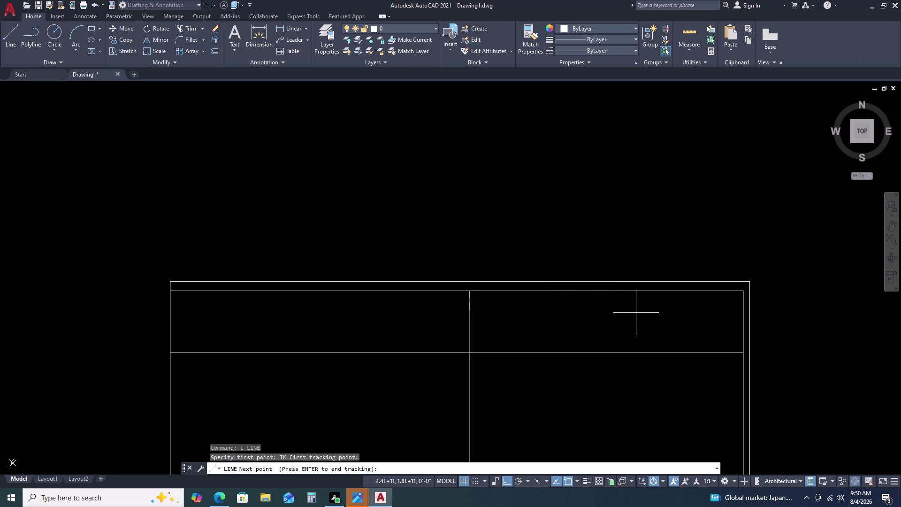
Track 10'6.5 from that corner to set the new partition's start point.
scroll(up, 3)
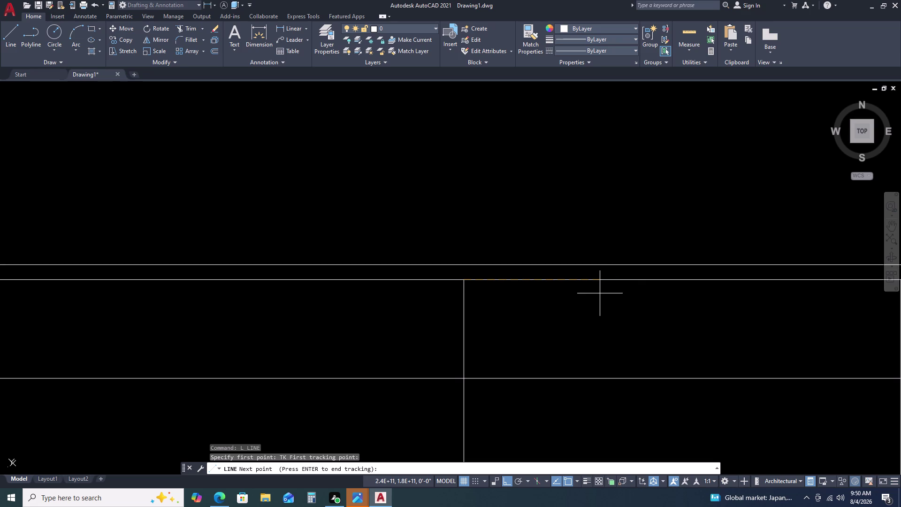
text(1`)
text(0')
key(6)
key(BackSpace)
key(BackSpace)
key(BackSpace)
key(BackSpace)
text(0')
key(6)
key(period)
key(5)
key(space)
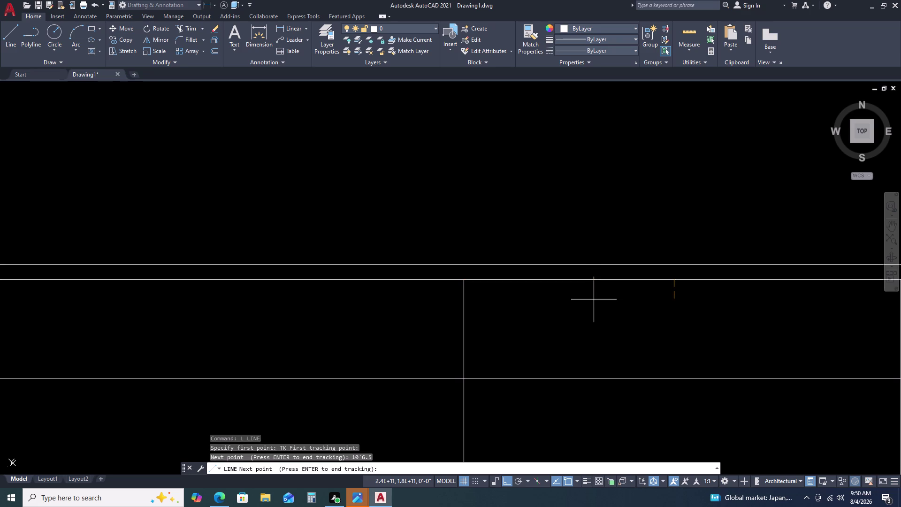
scroll(down, 3)
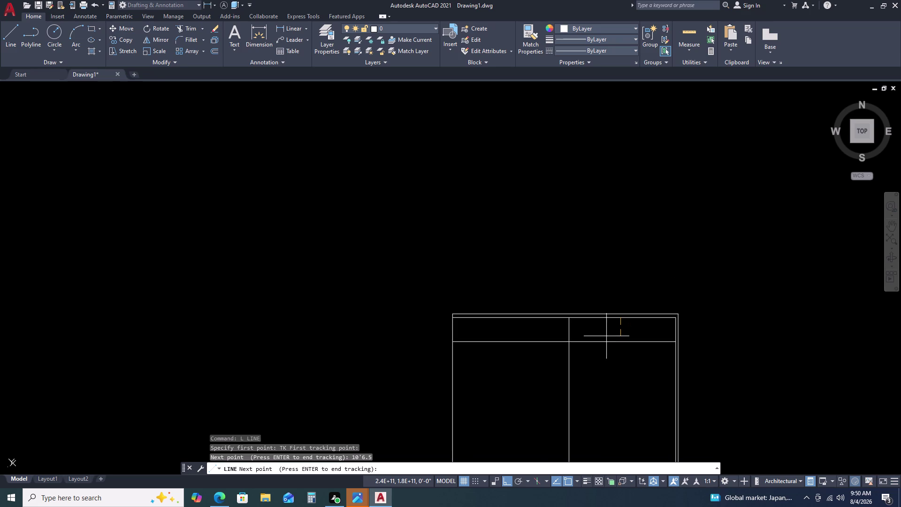
scroll(up, 3)
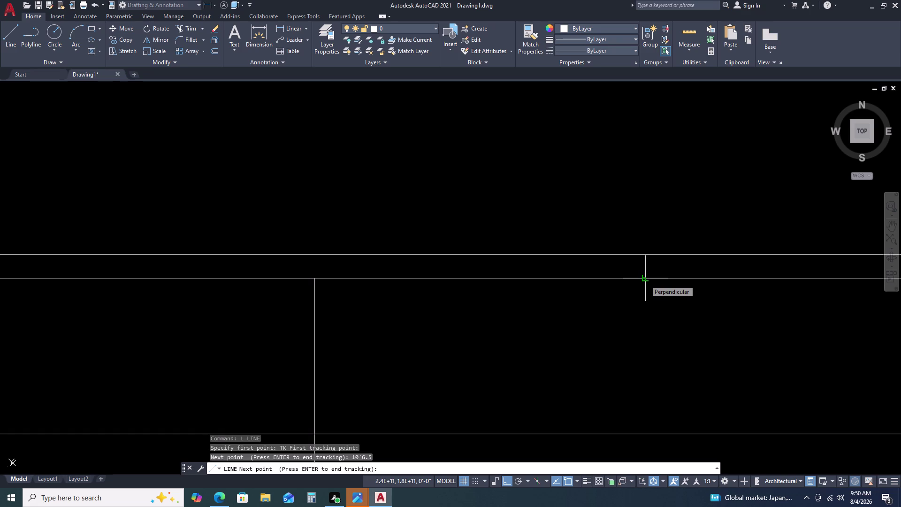
key(Return)
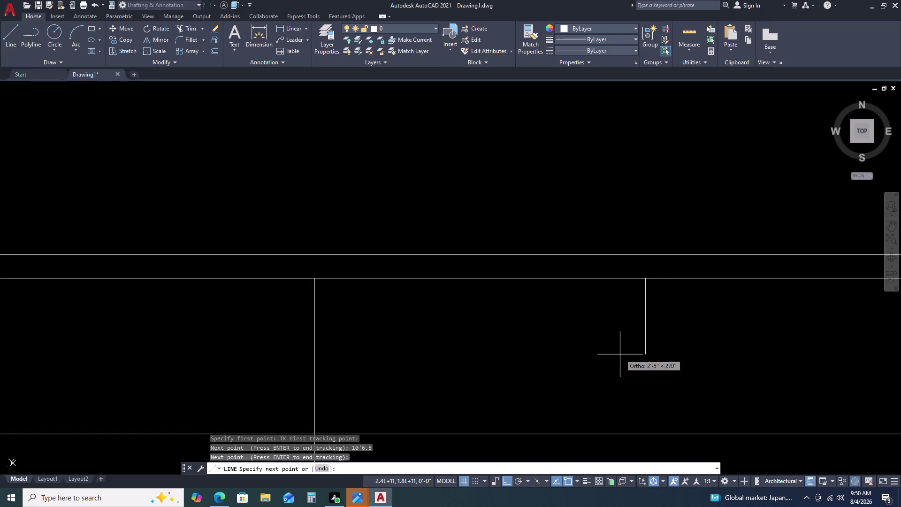
Draw the partition down to the lower room line.
scroll(down, 3)
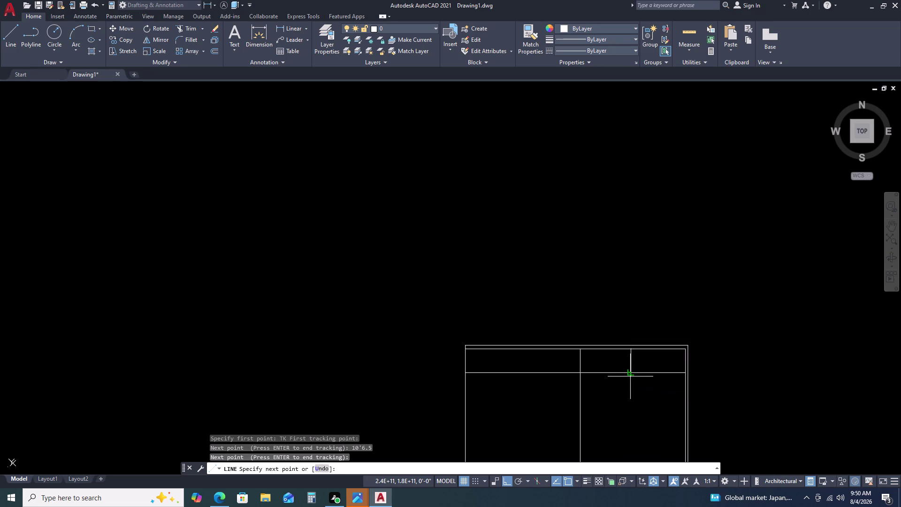
scroll(down, 3)
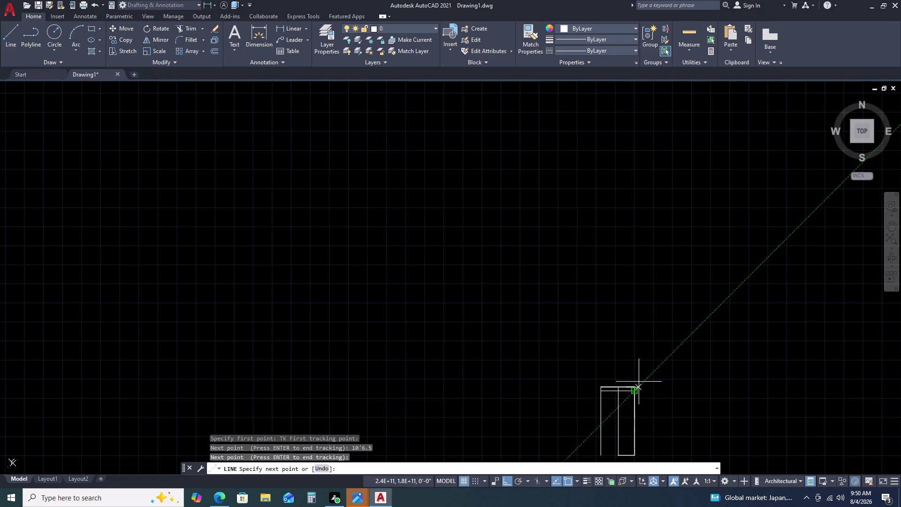
scroll(up, 3)
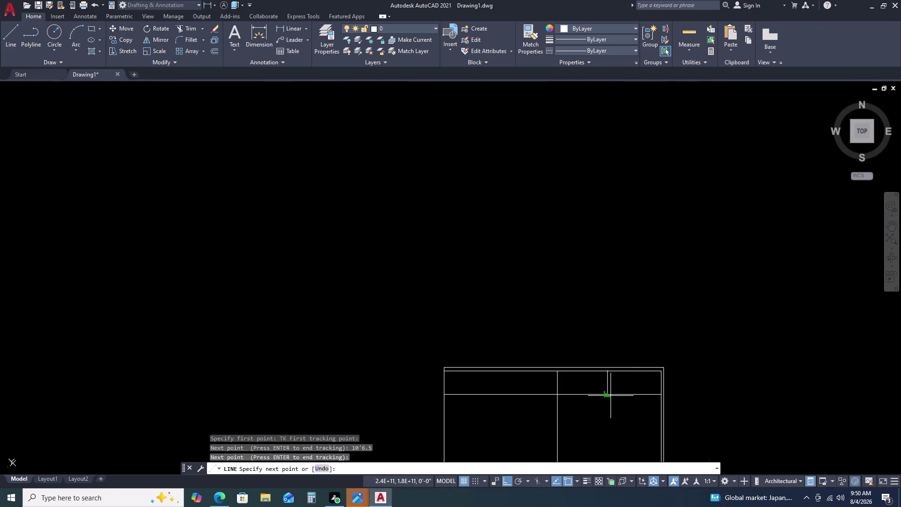
click(610, 395)
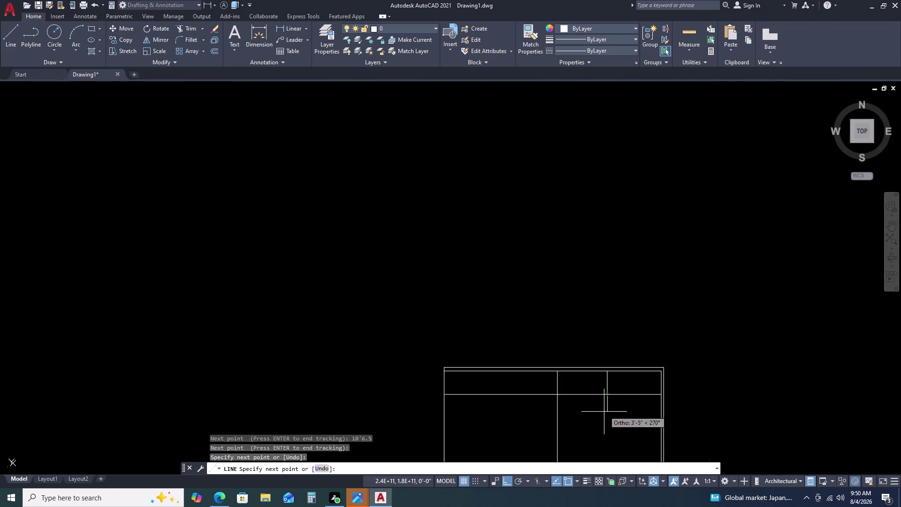
key(Escape)
scroll(up, 3)
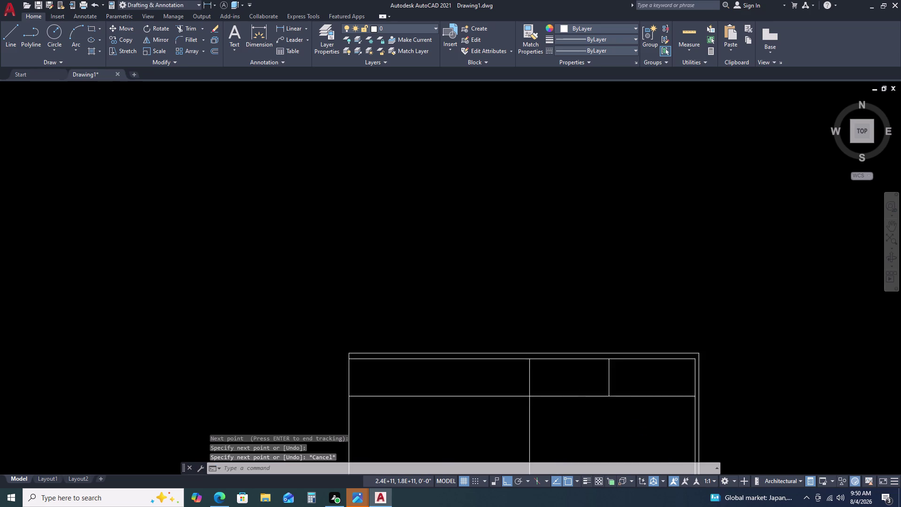
scroll(up, 3)
scroll(down, 3)
scroll(up, 3)
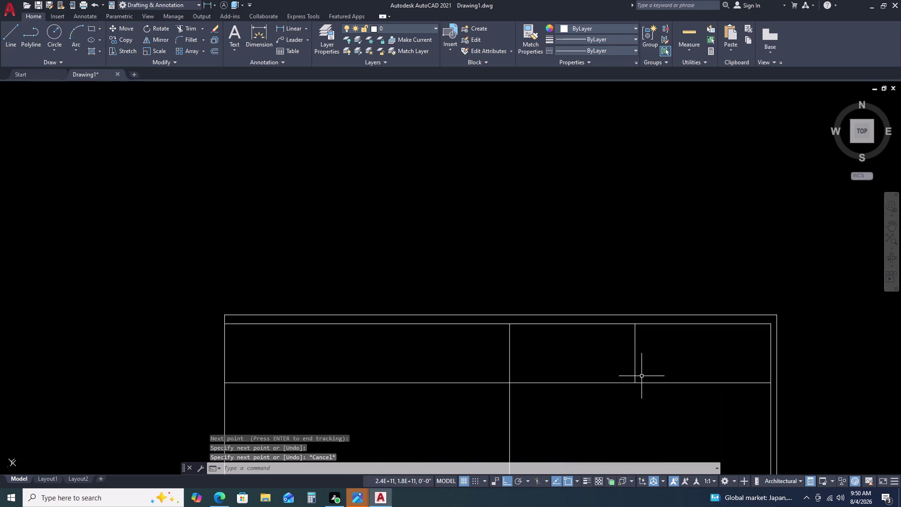
Add a DLI dimension reading 4'-11 1/2" beside the new partition at top-right.
key(d)
text(LI)
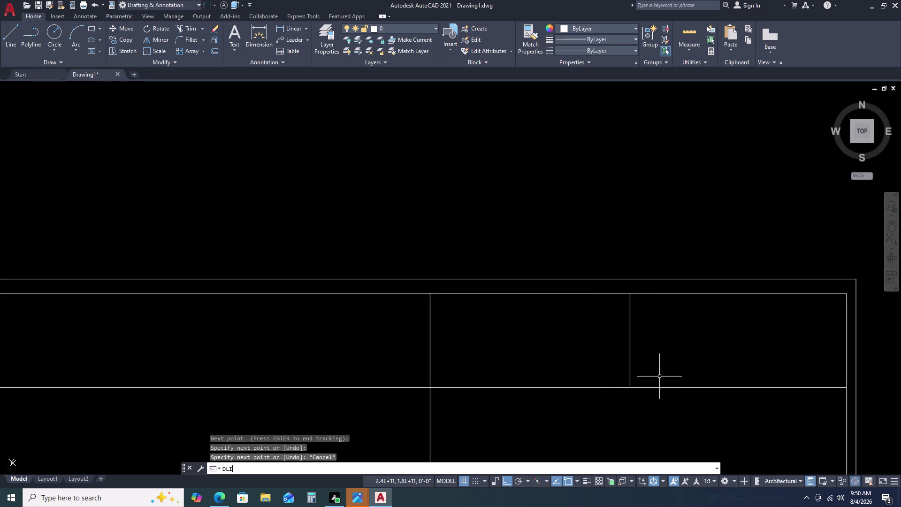
key(space)
click(630, 295)
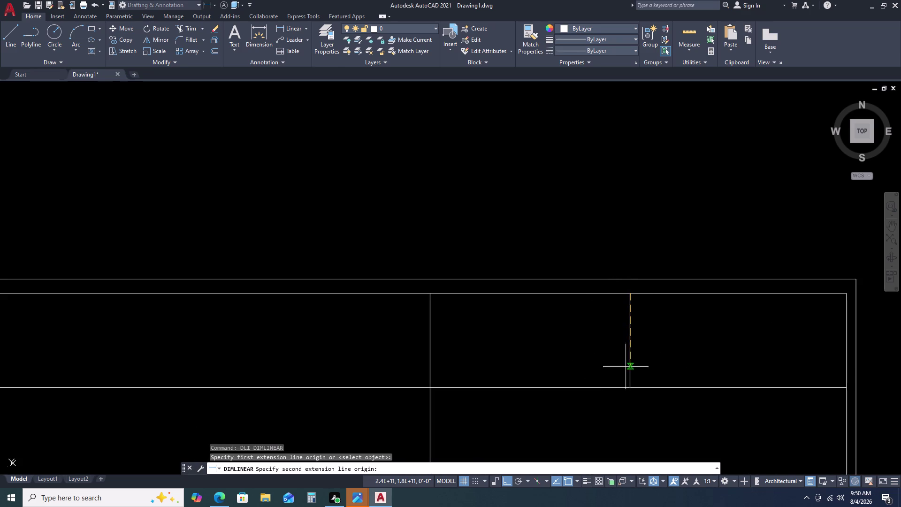
click(630, 385)
scroll(down, 3)
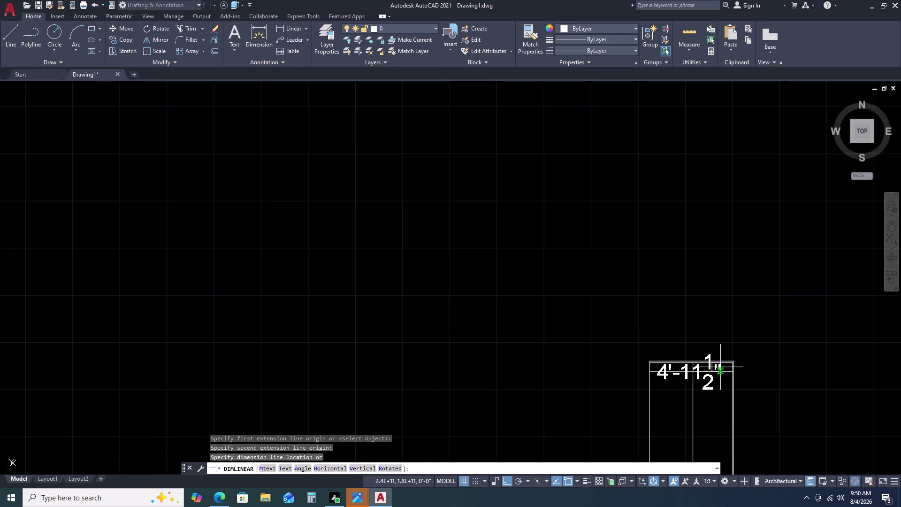
click(824, 371)
scroll(up, 3)
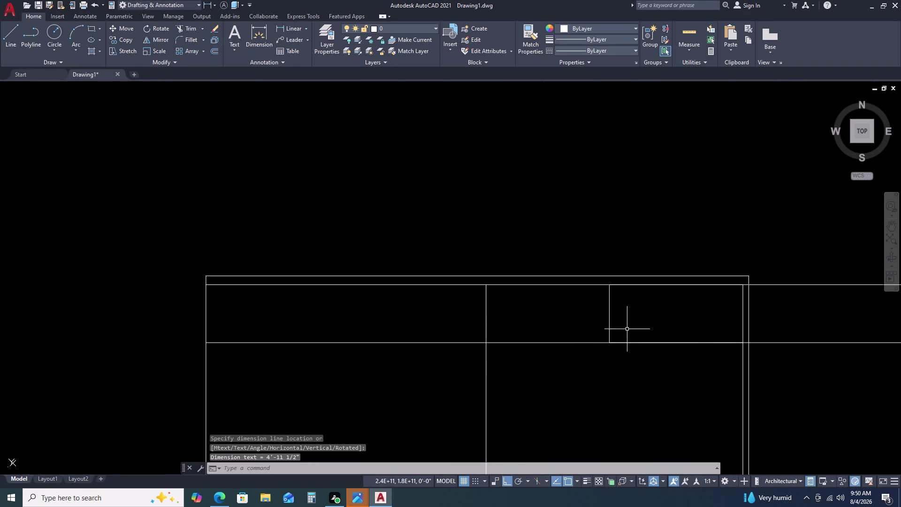
click(583, 283)
click(571, 288)
key(Escape)
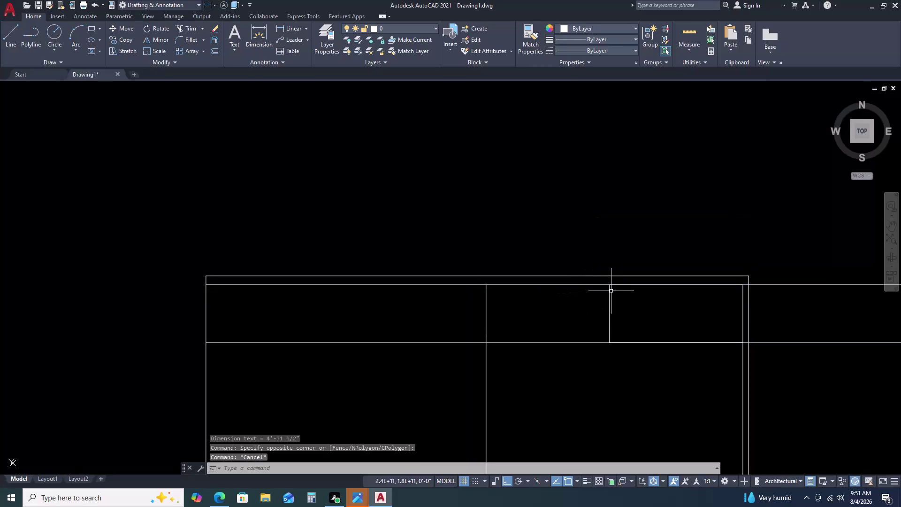
Draw a line from the top-right wall corner to the top wall.
key(l)
key(space)
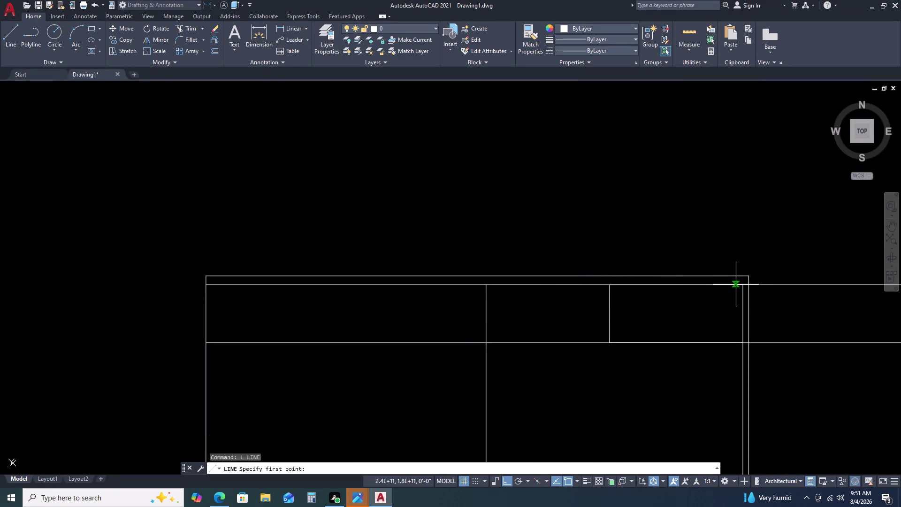
double_click(743, 284)
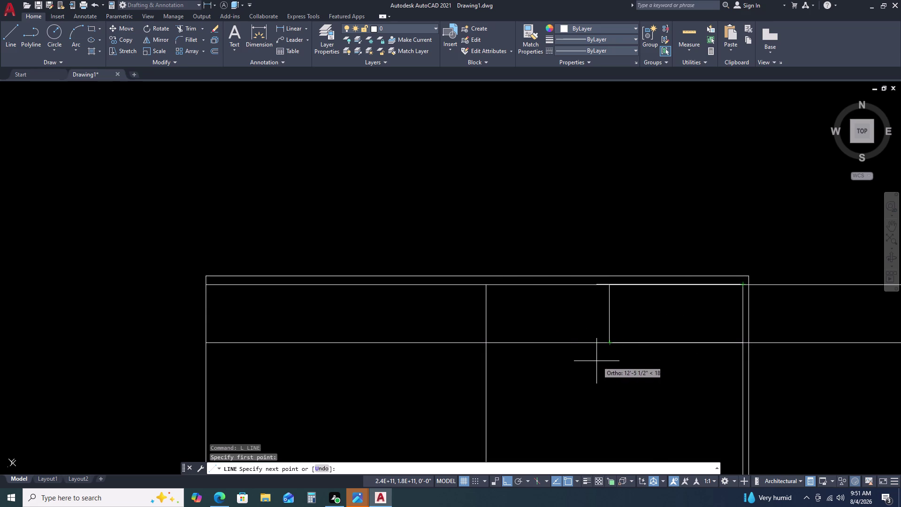
scroll(up, 3)
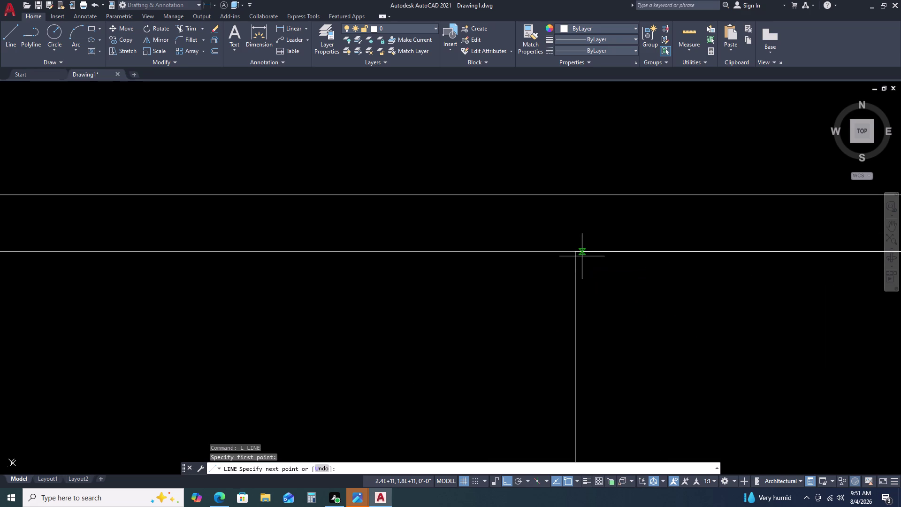
scroll(down, 3)
scroll(up, 3)
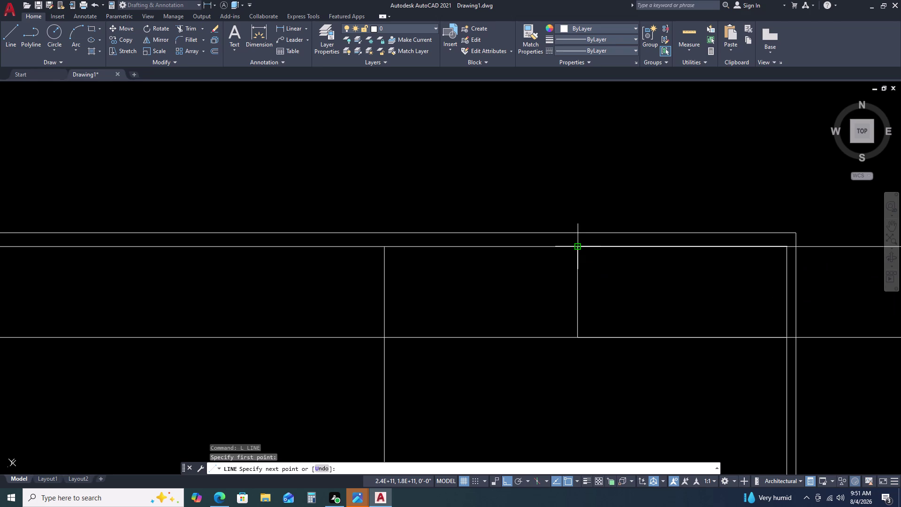
double_click(578, 246)
key(Escape)
scroll(down, 3)
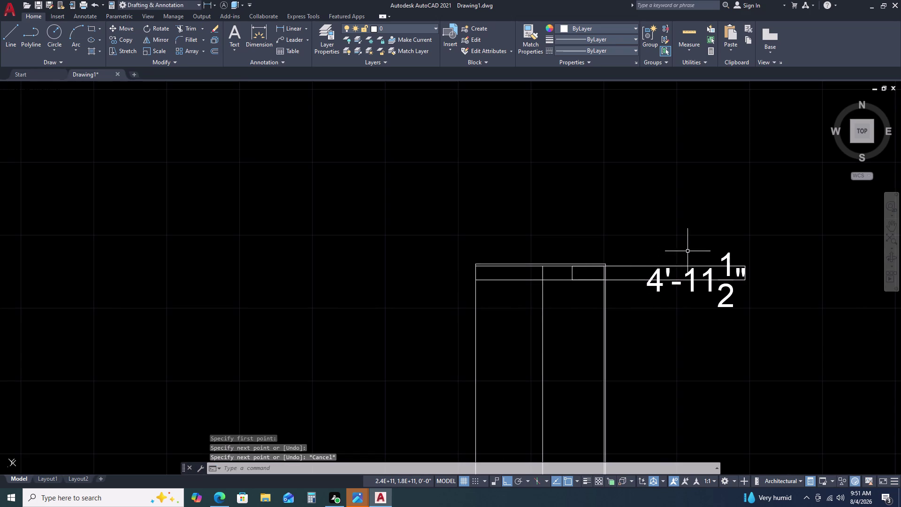
Delete the 4'-11 1/2" dimension and select the upper-right room's top wall line.
double_click(690, 250)
double_click(667, 324)
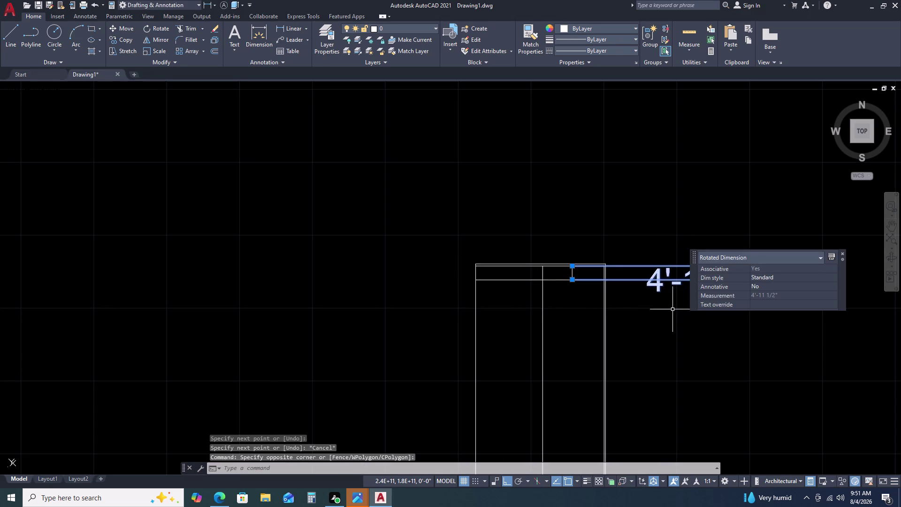
key(Delete)
scroll(up, 3)
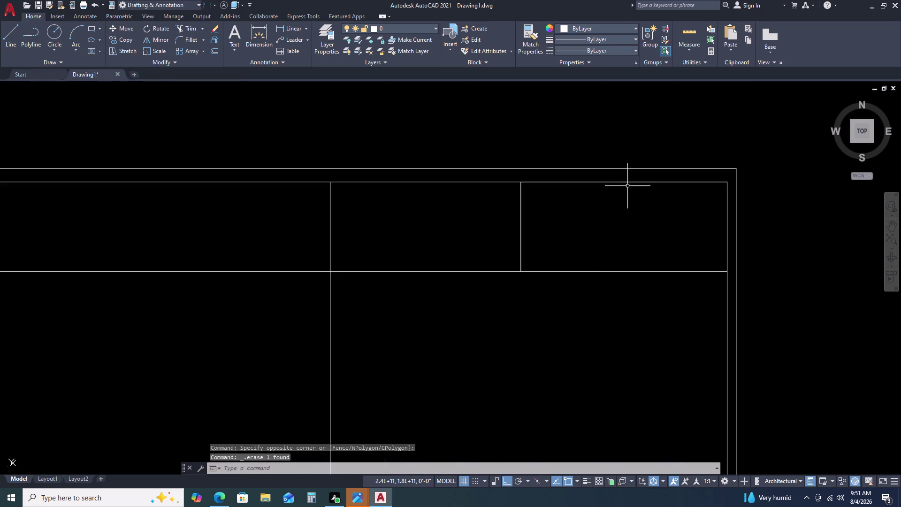
click(630, 181)
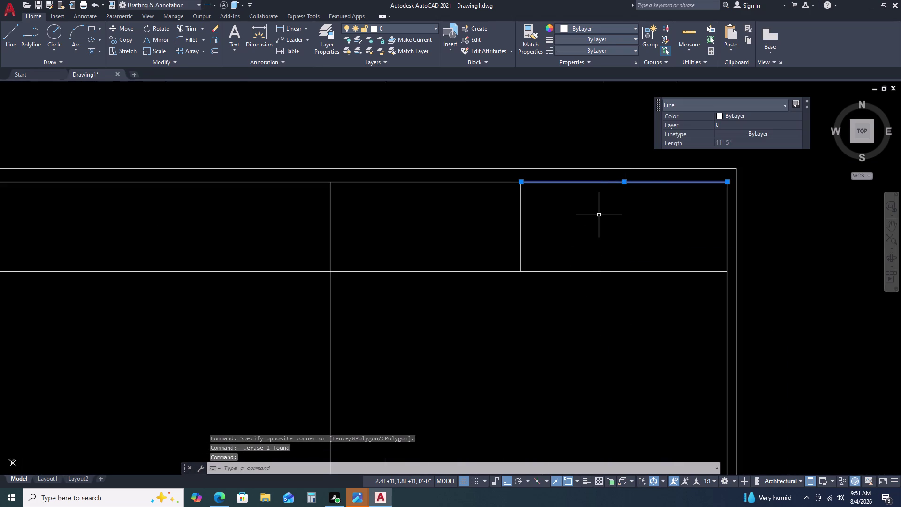
text(O)
key(space)
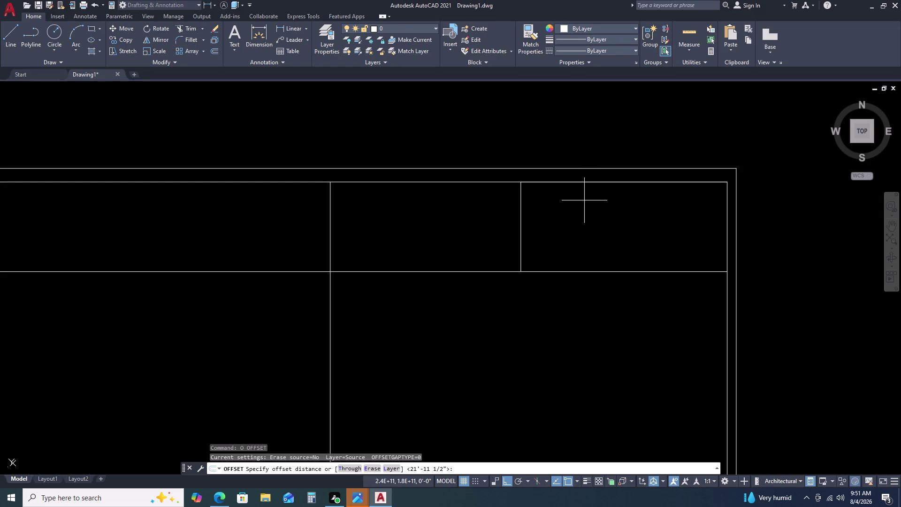
Offset the room's top wall line 4' downward.
key(4)
key(apostrophe)
key(space)
click(582, 228)
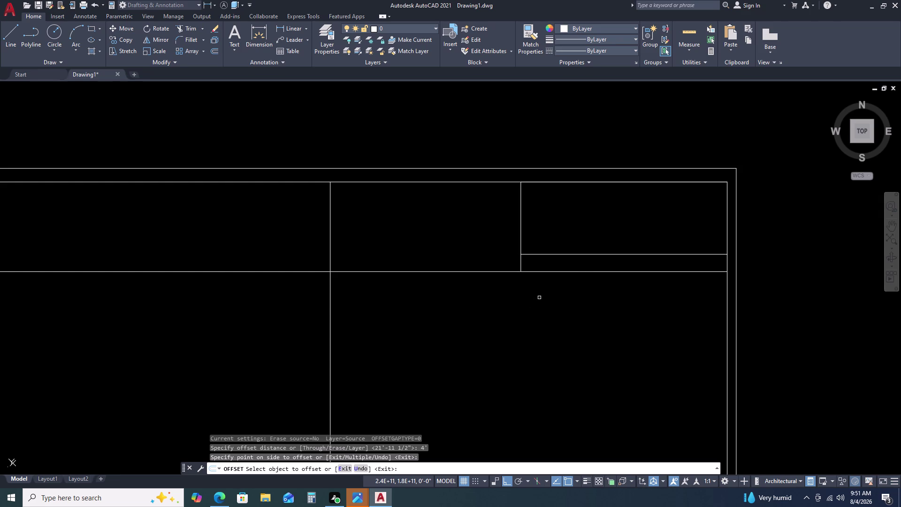
key(Escape)
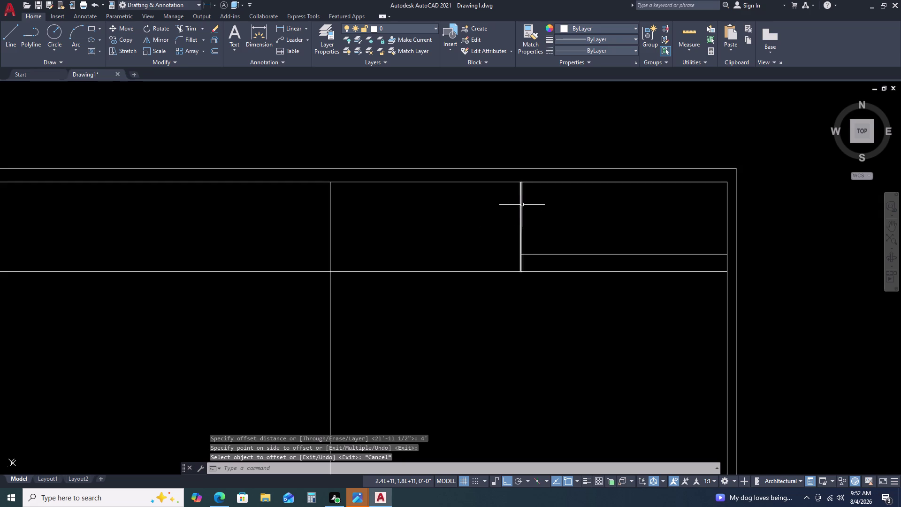
Pan and zoom around the upper-right room to inspect the new line.
middle_drag(536, 200, 516, 216)
middle_click(516, 217)
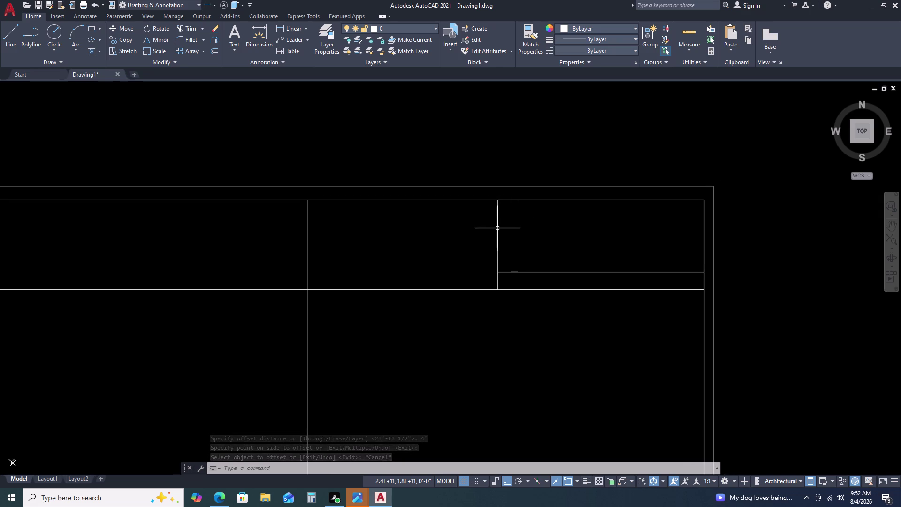
scroll(up, 3)
middle_click(554, 260)
middle_drag(543, 264, 462, 270)
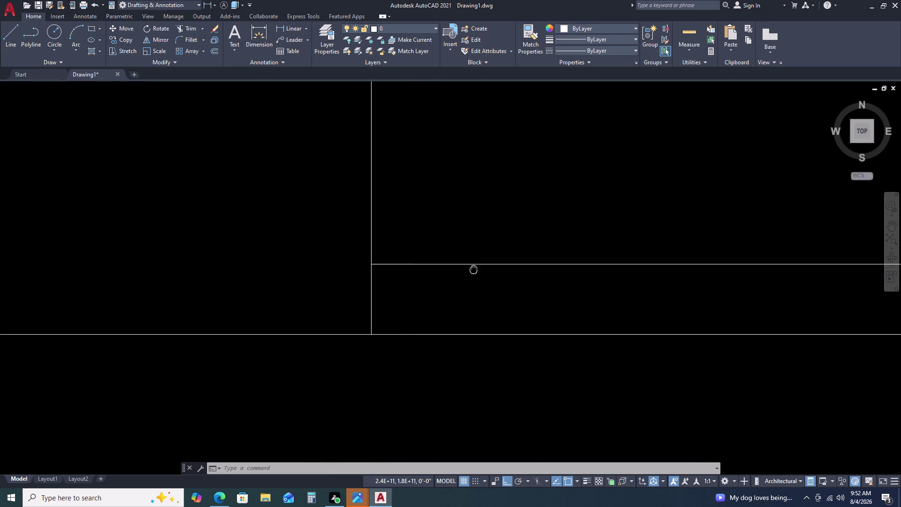
middle_drag(463, 269, 458, 271)
middle_click(456, 272)
scroll(down, 3)
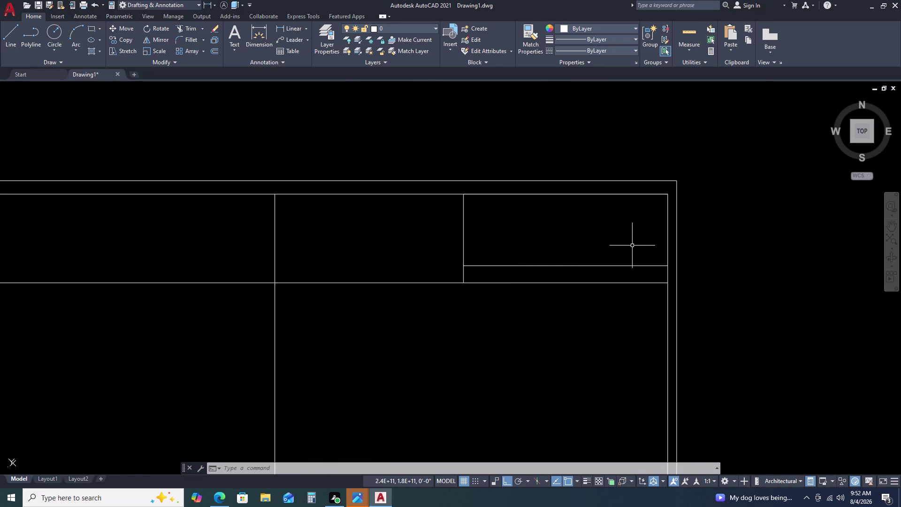
scroll(up, 3)
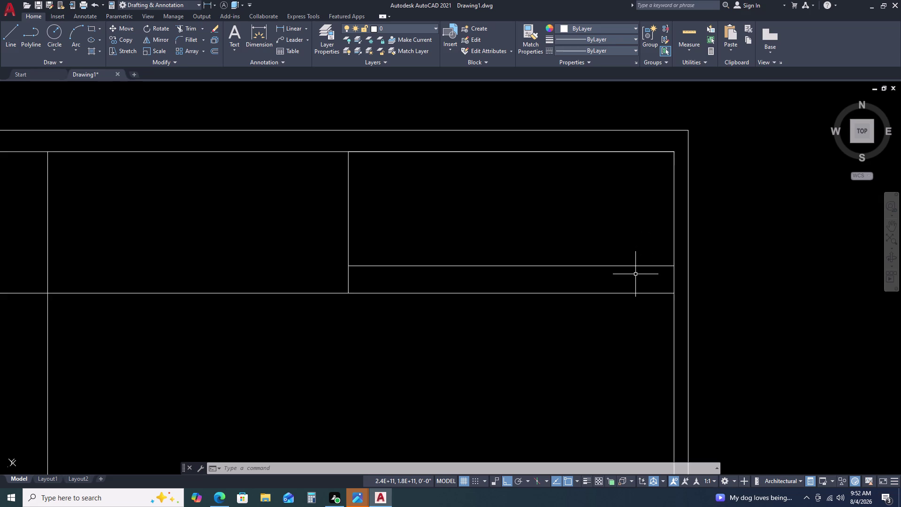
scroll(up, 3)
scroll(down, 3)
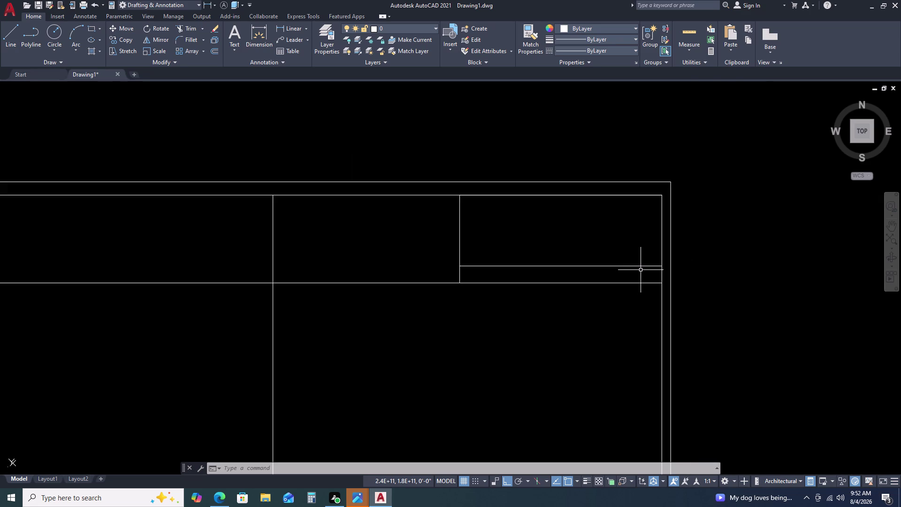
scroll(up, 3)
scroll(down, 3)
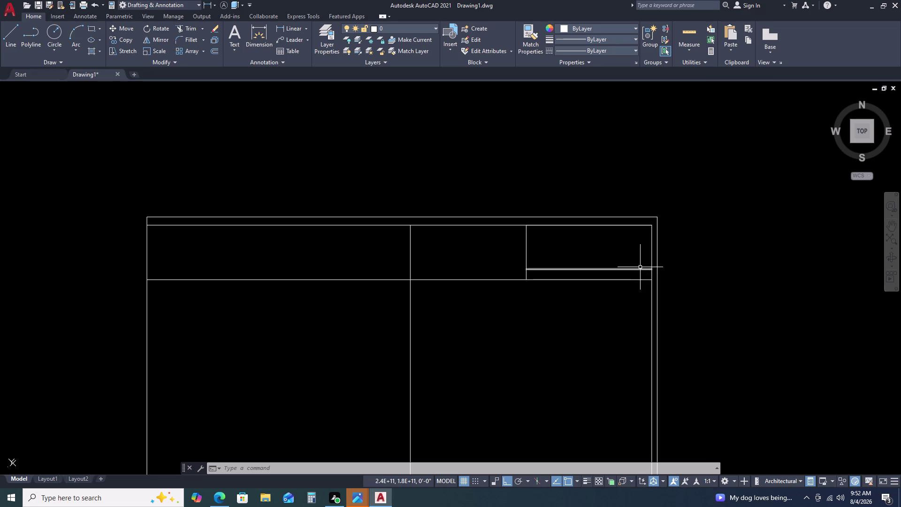
scroll(up, 3)
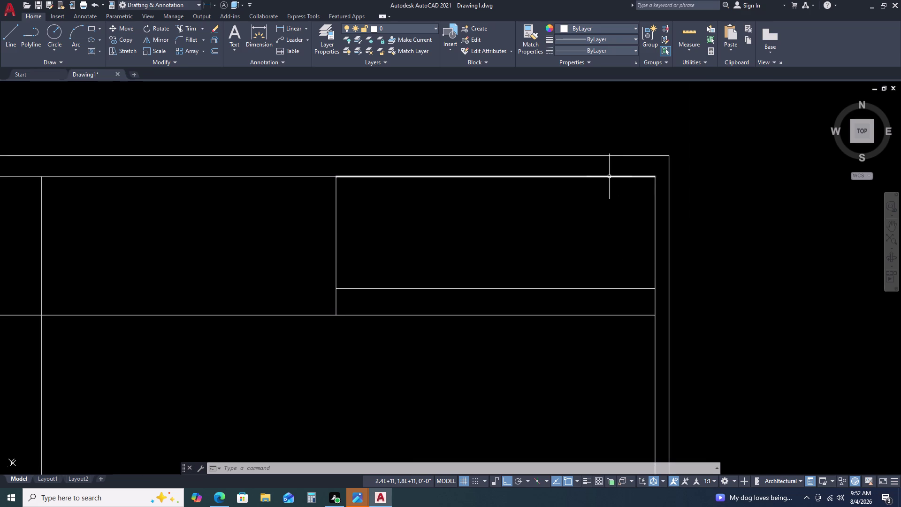
Delete the duplicate top line of the upper-right room.
click(609, 176)
key(Delete)
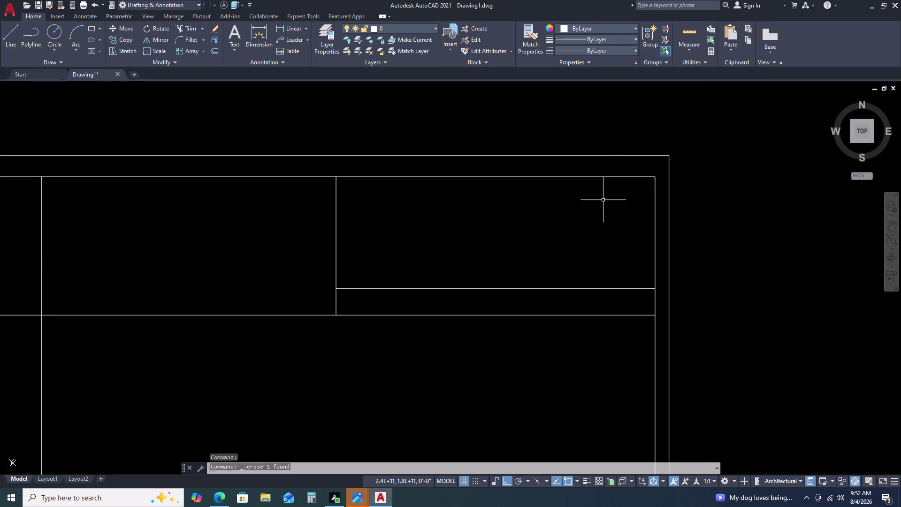
scroll(down, 3)
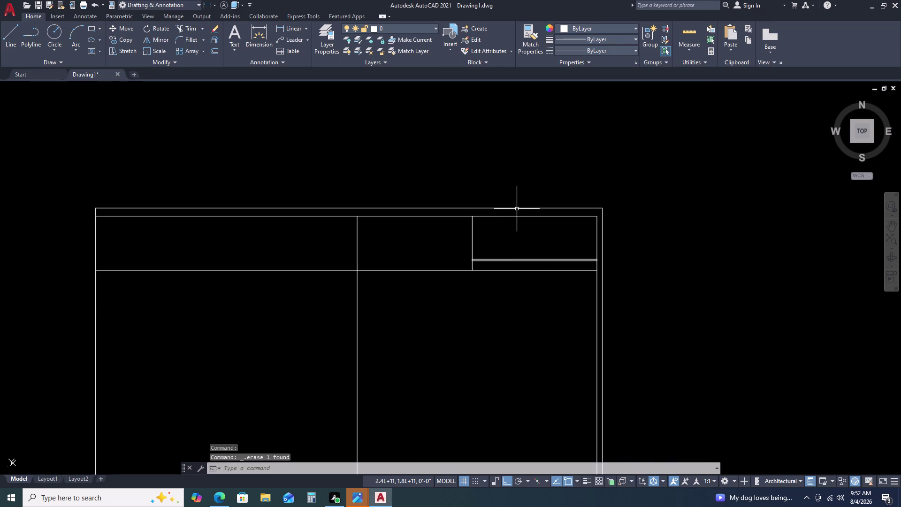
scroll(up, 3)
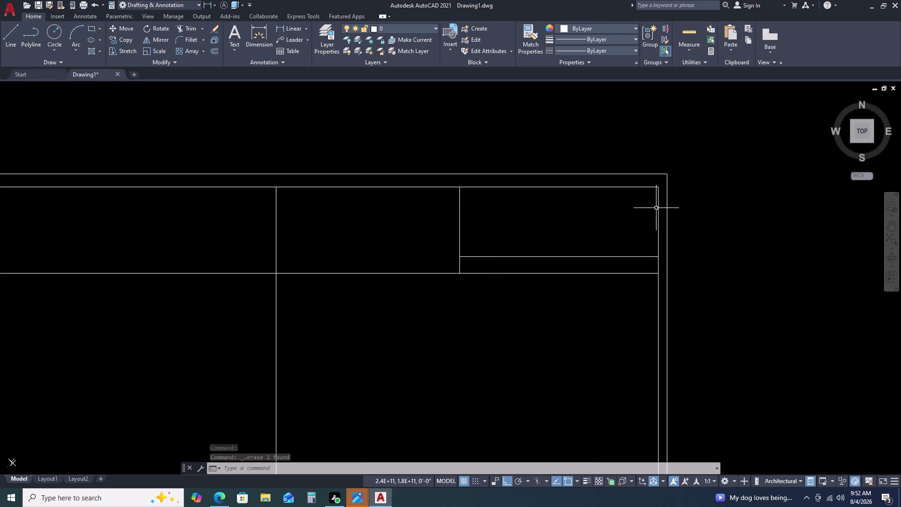
scroll(up, 3)
scroll(down, 3)
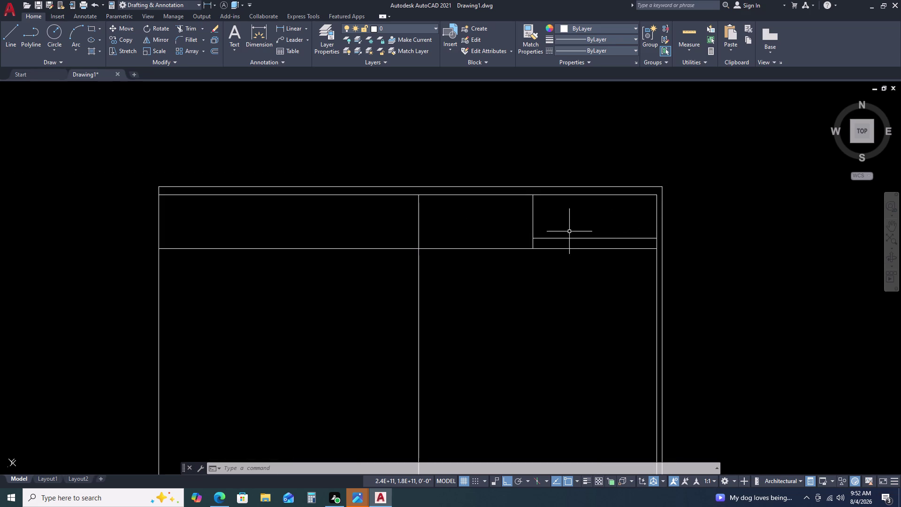
Stretch the vertical partition's lower end up to the 4' offset line.
double_click(532, 228)
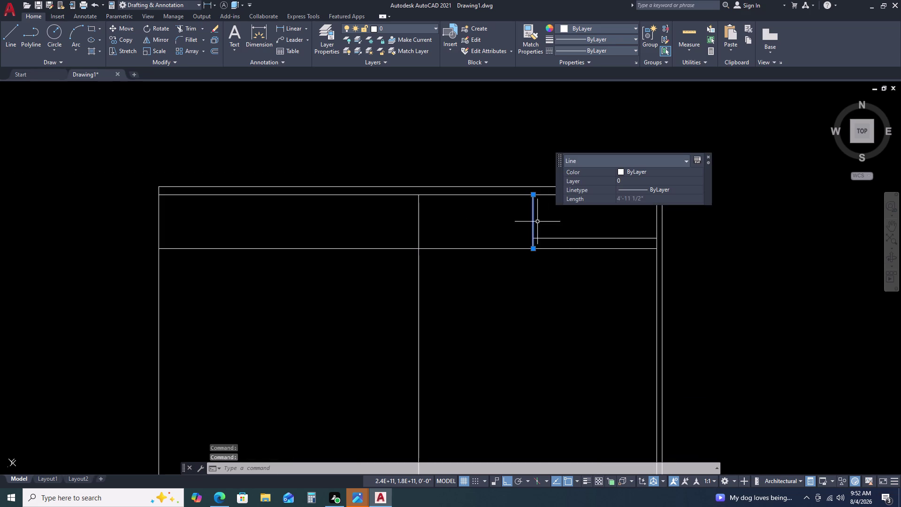
scroll(up, 3)
middle_drag(558, 225, 467, 259)
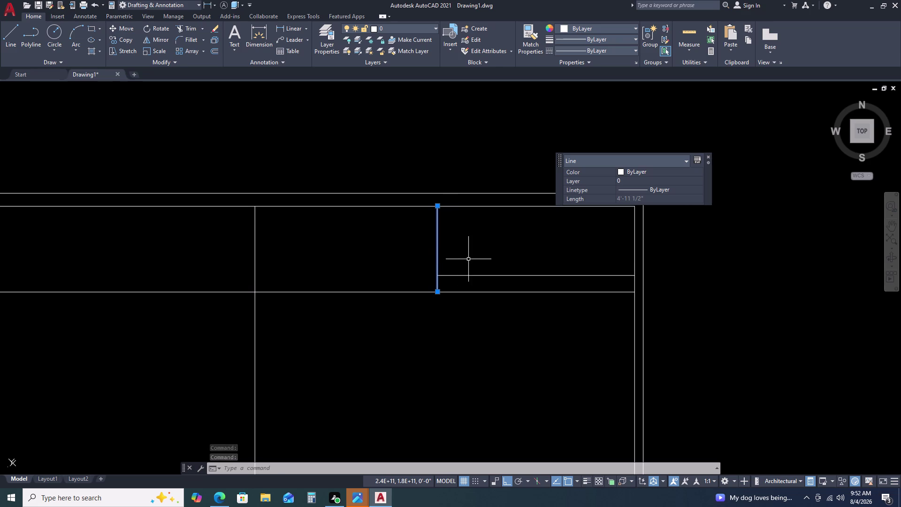
scroll(up, 3)
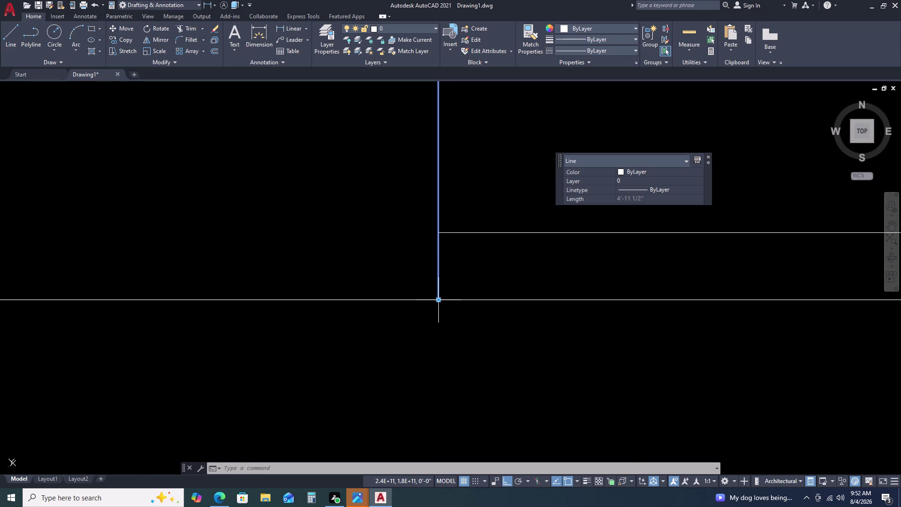
click(438, 301)
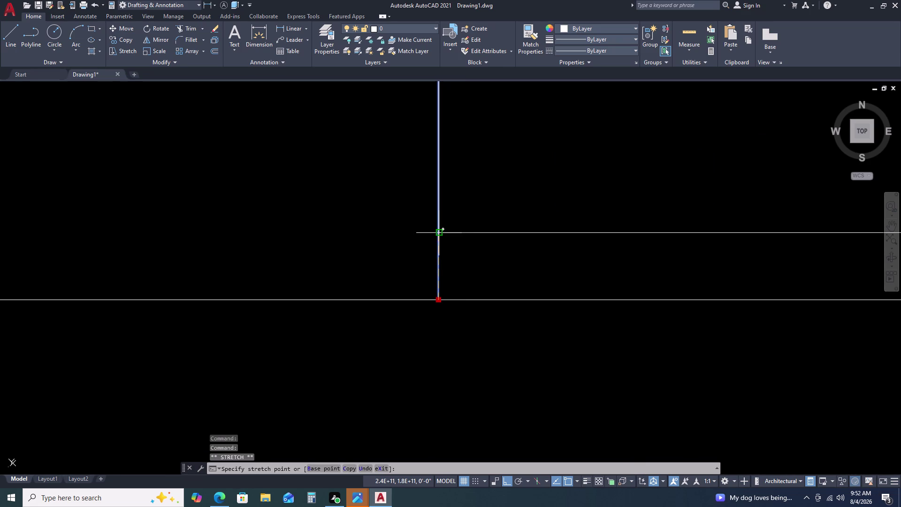
click(439, 233)
scroll(down, 3)
Stretch the partition's upper end onto the inner wall line.
middle_drag(473, 237, 463, 255)
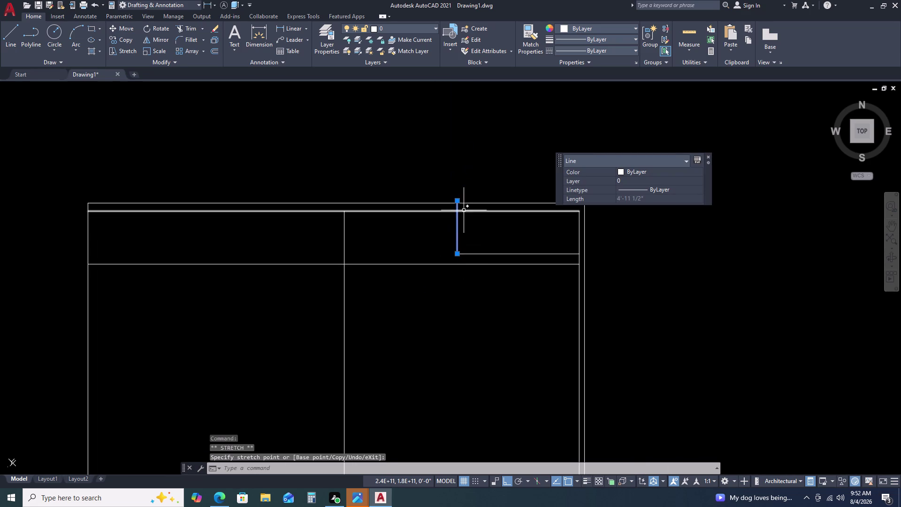
scroll(up, 3)
double_click(455, 205)
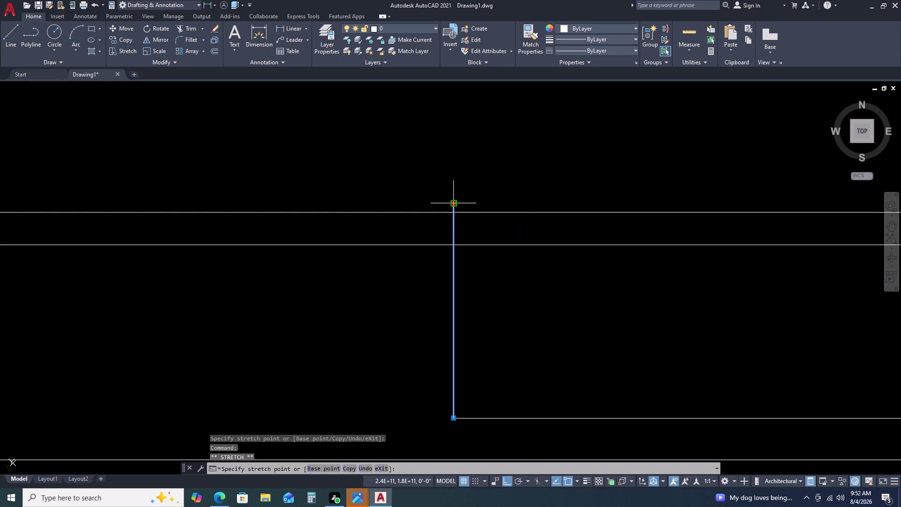
click(454, 244)
scroll(down, 3)
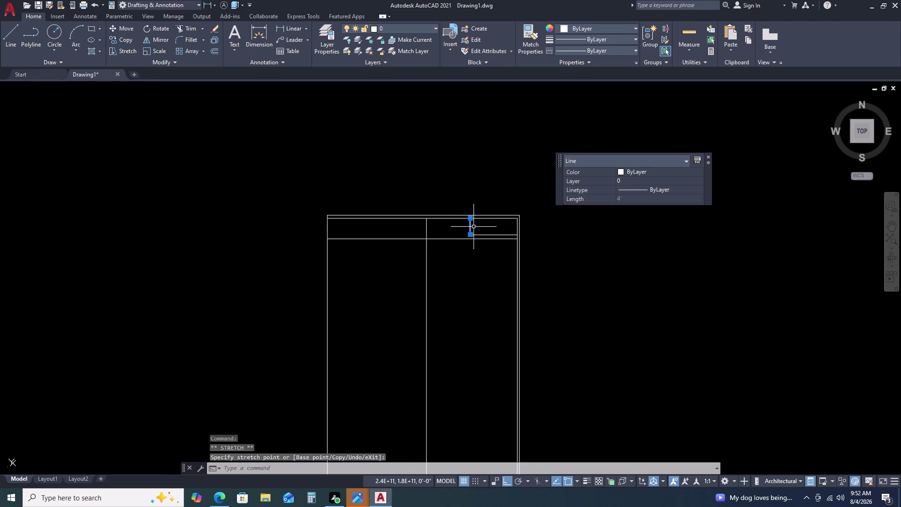
key(Escape)
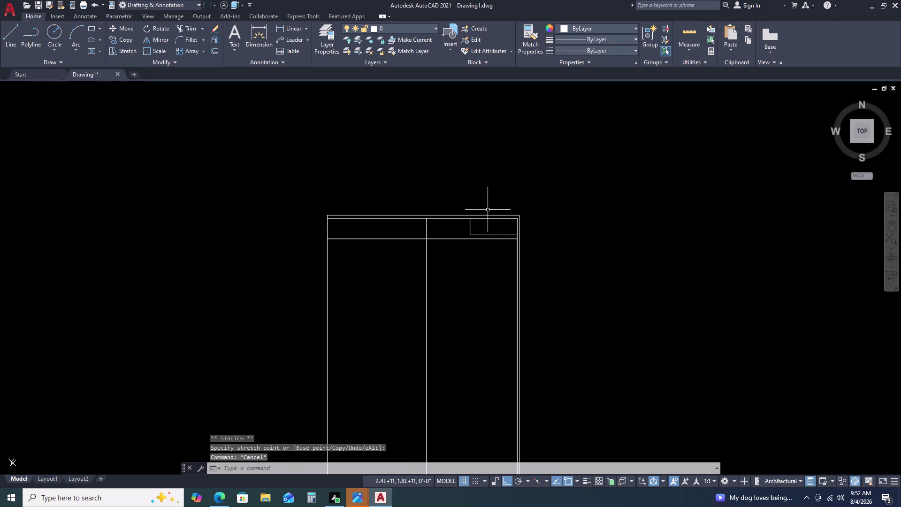
scroll(up, 3)
scroll(up, 3)
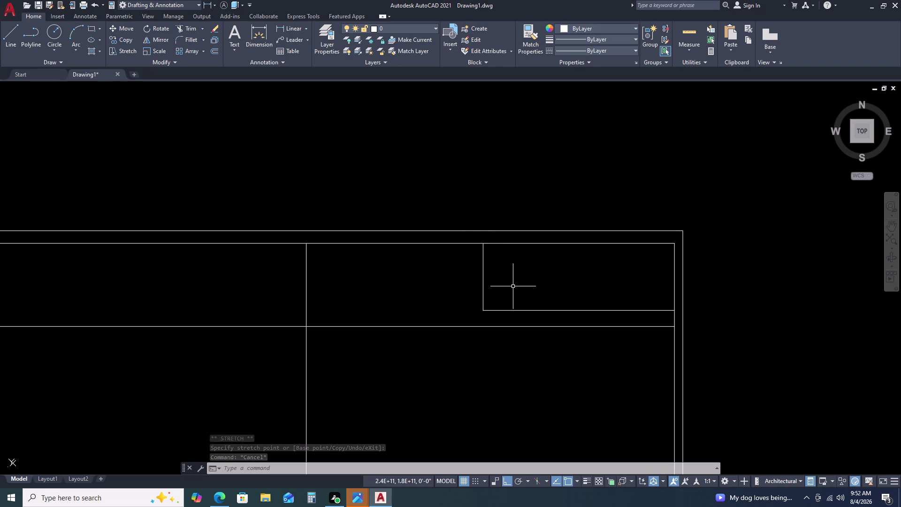
scroll(up, 3)
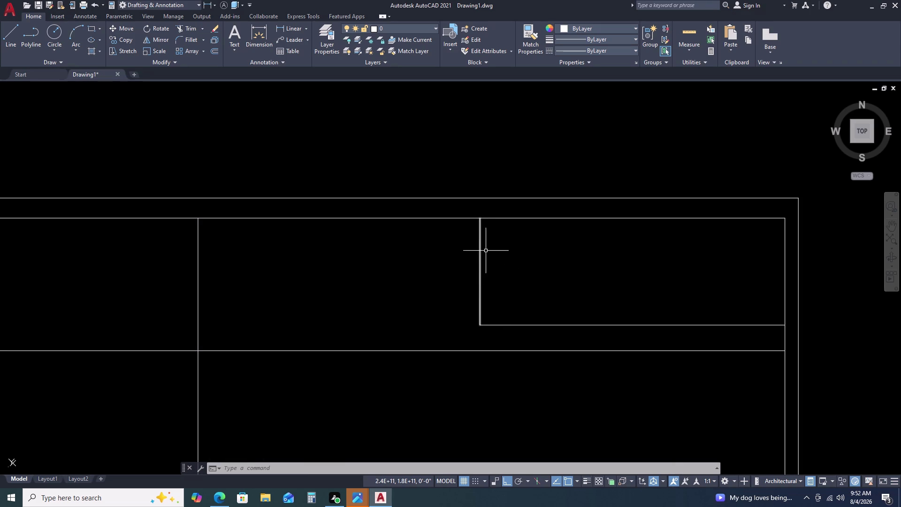
Clear the stray selection so nothing is active.
click(486, 258)
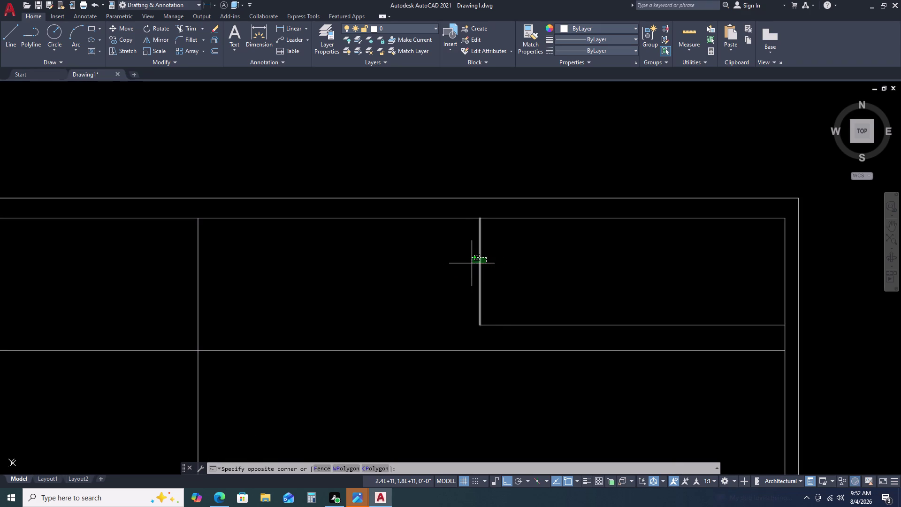
key(Escape)
key(Escape)
key(Escape)
key(Escape)
key(Escape)
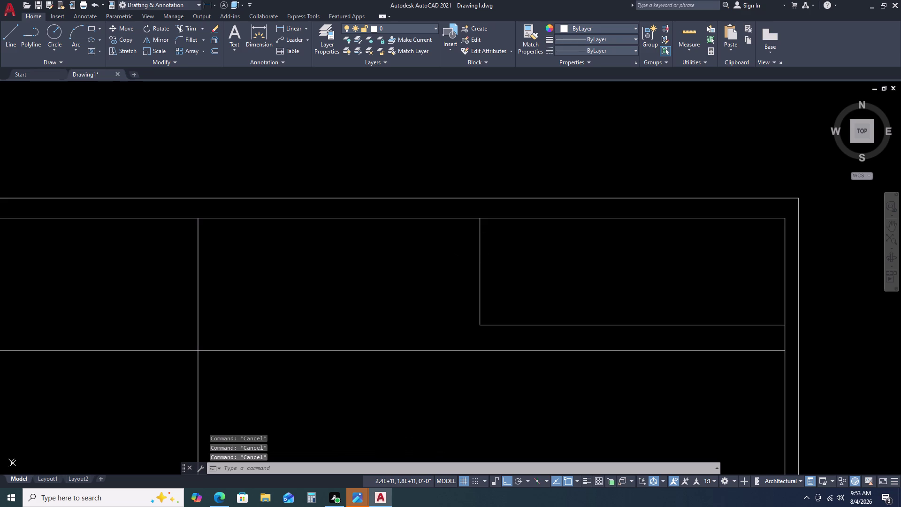
key(Escape)
Select the small room's 4' vertical partition and begin offsetting it.
drag(494, 258, 489, 261)
click(452, 282)
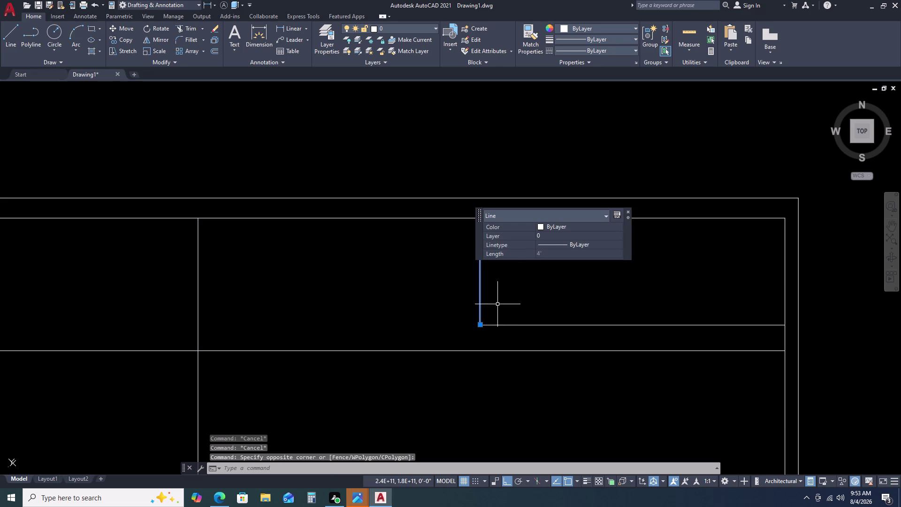
scroll(down, 3)
middle_click(507, 286)
middle_drag(505, 287, 445, 289)
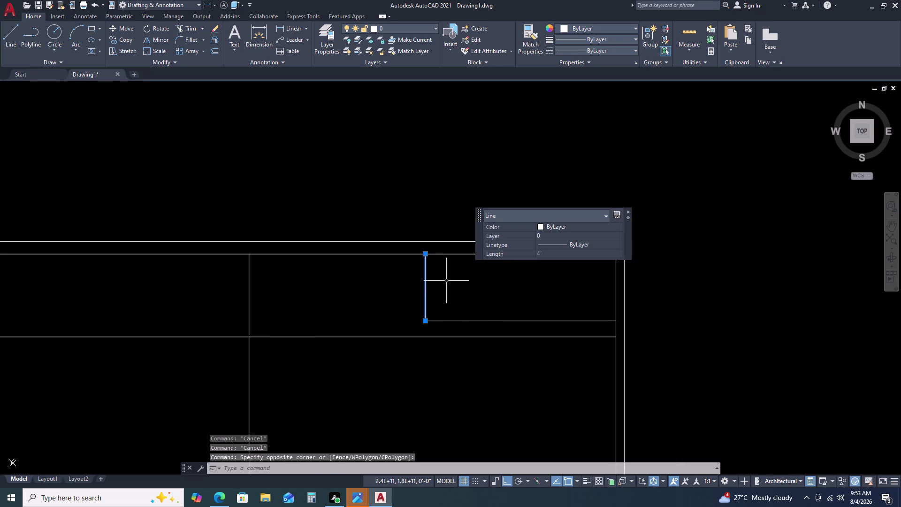
text(O)
key(space)
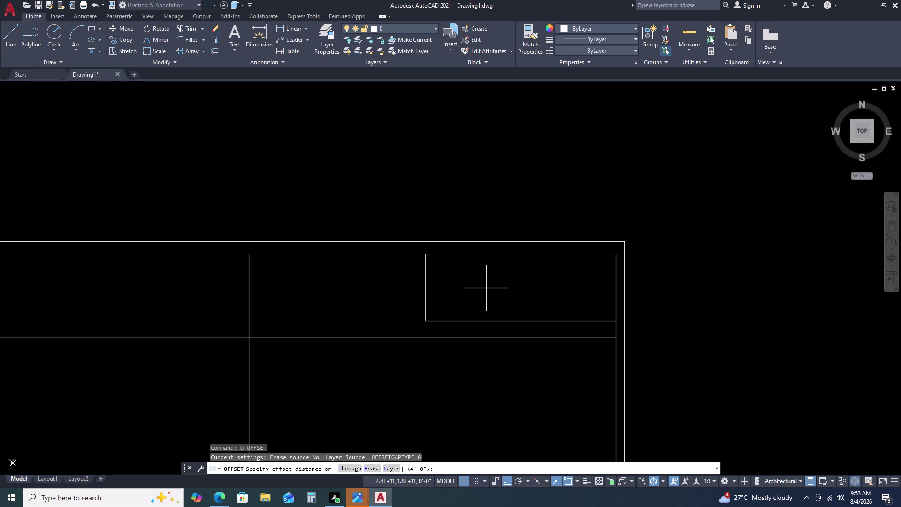
Offset the partition 5'-1" into the small room to create a parallel line.
key(5)
key(apostrophe)
key(1)
key(space)
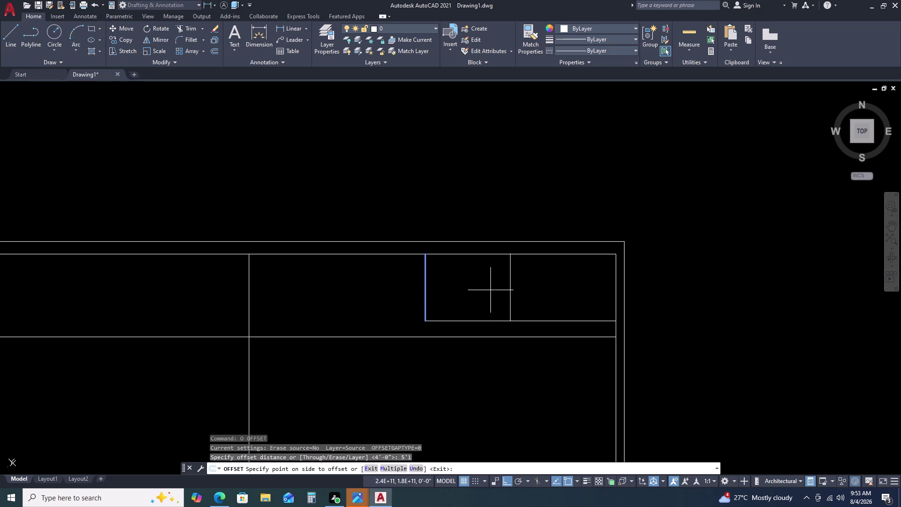
click(491, 290)
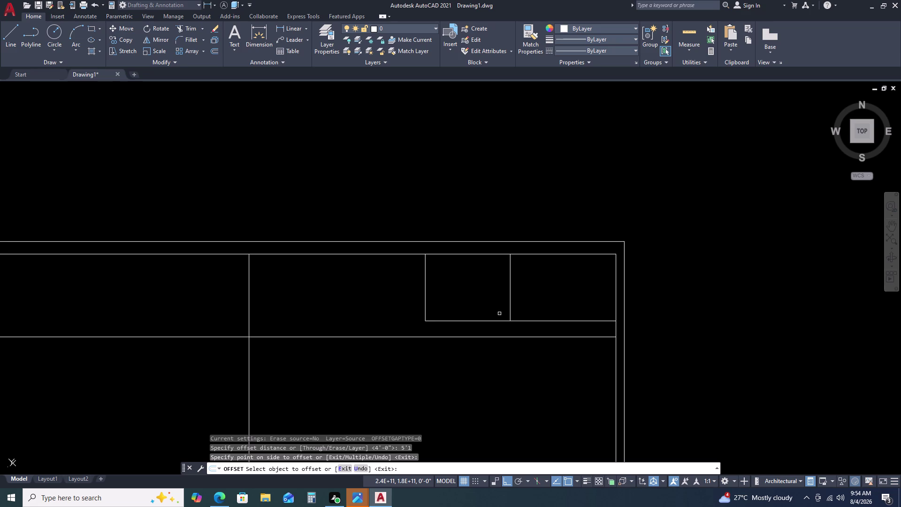
key(space)
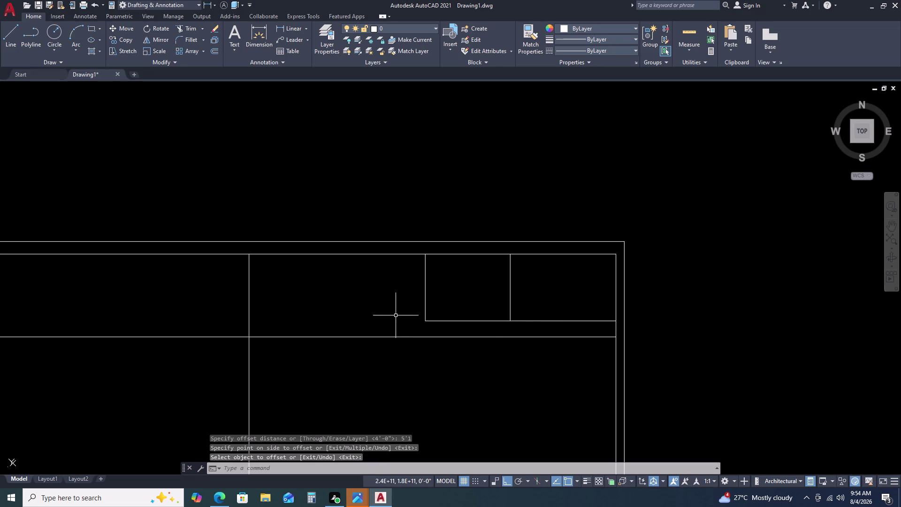
text(DLI)
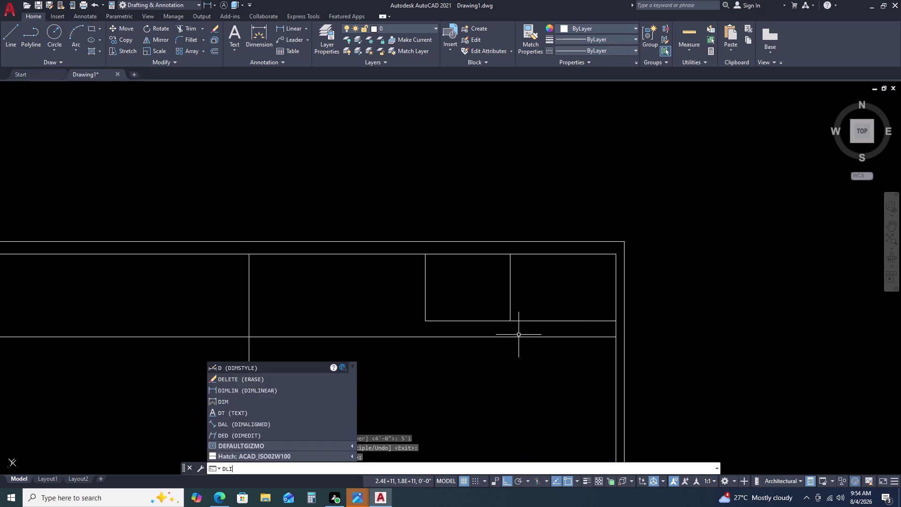
key(space)
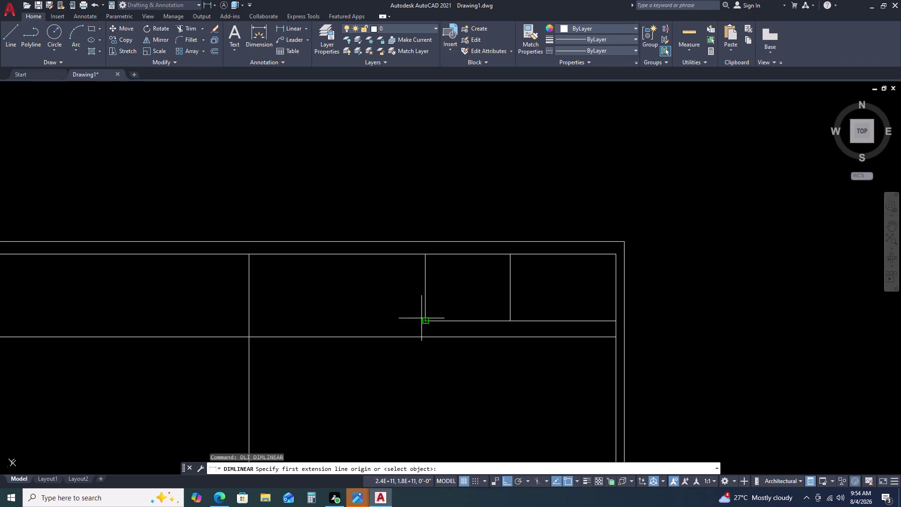
click(425, 322)
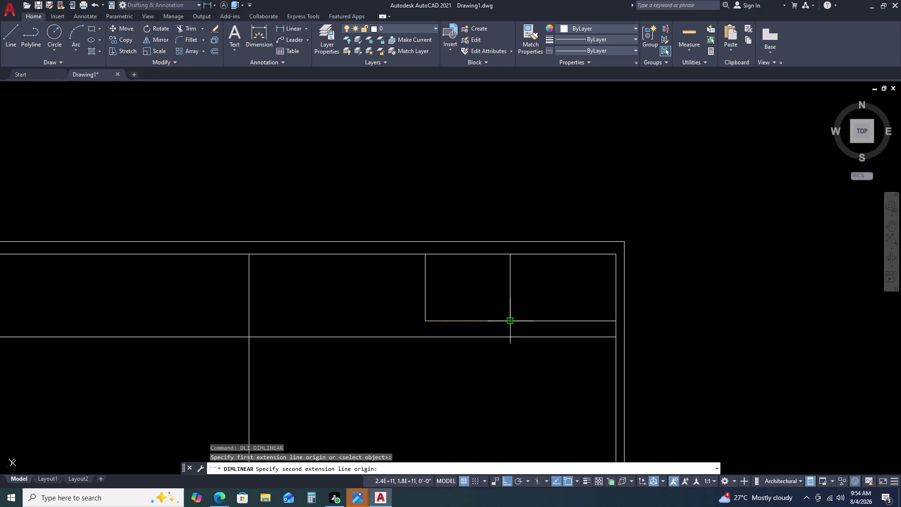
click(511, 319)
scroll(down, 3)
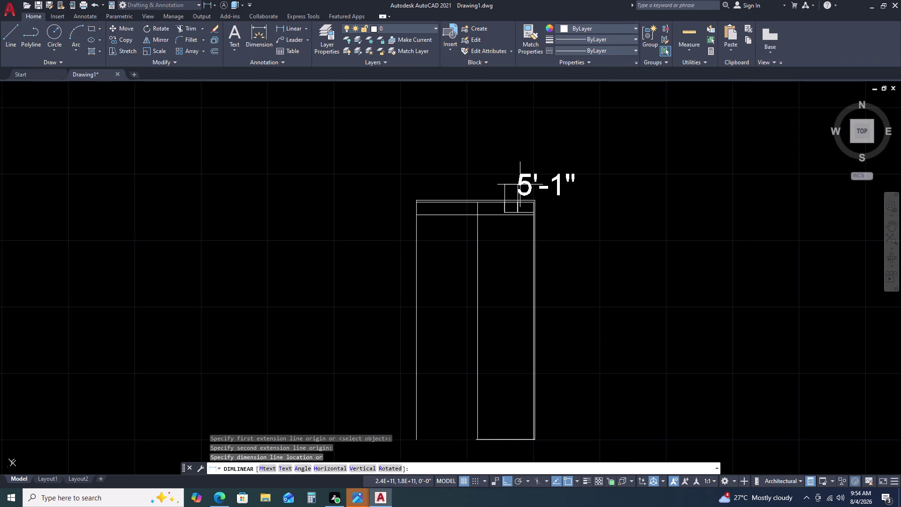
key(space)
scroll(up, 3)
key(space)
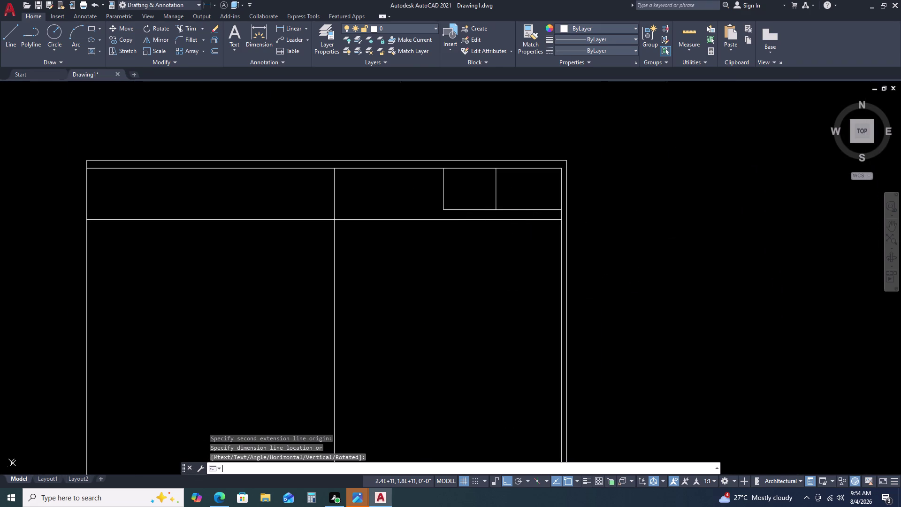
double_click(496, 206)
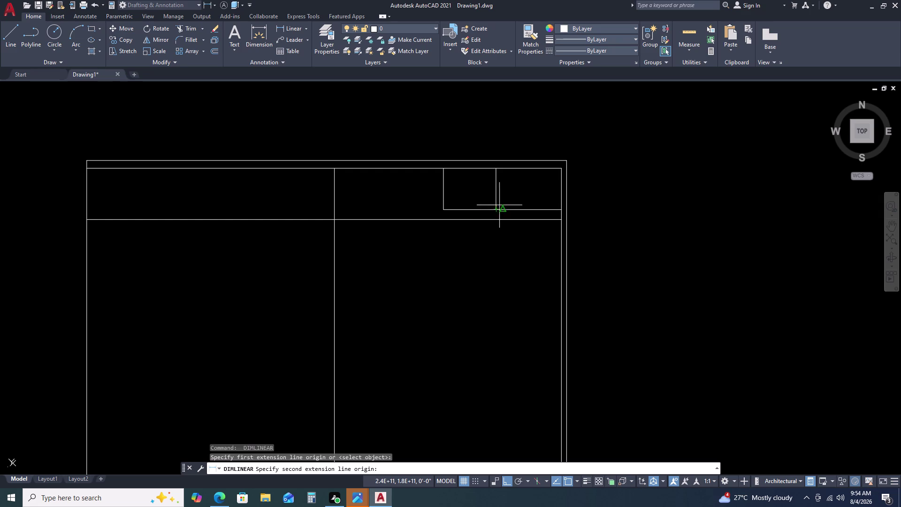
click(565, 209)
scroll(down, 3)
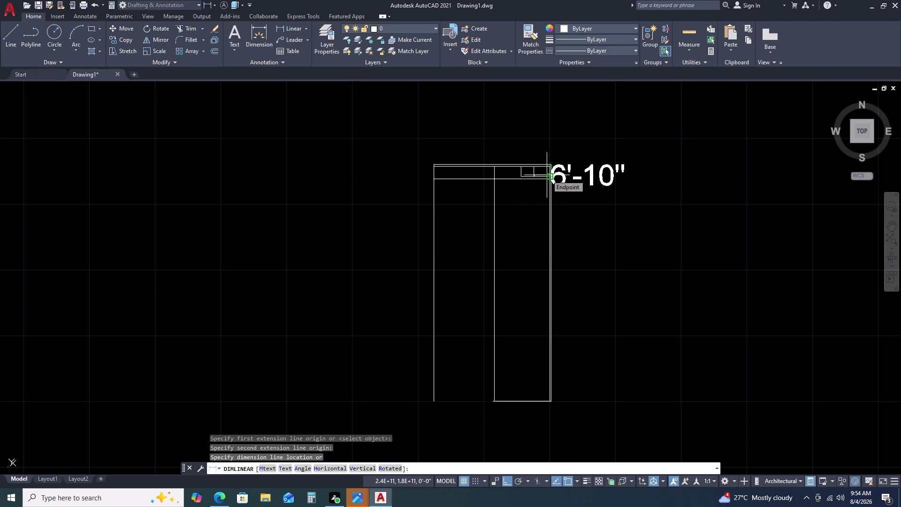
key(Escape)
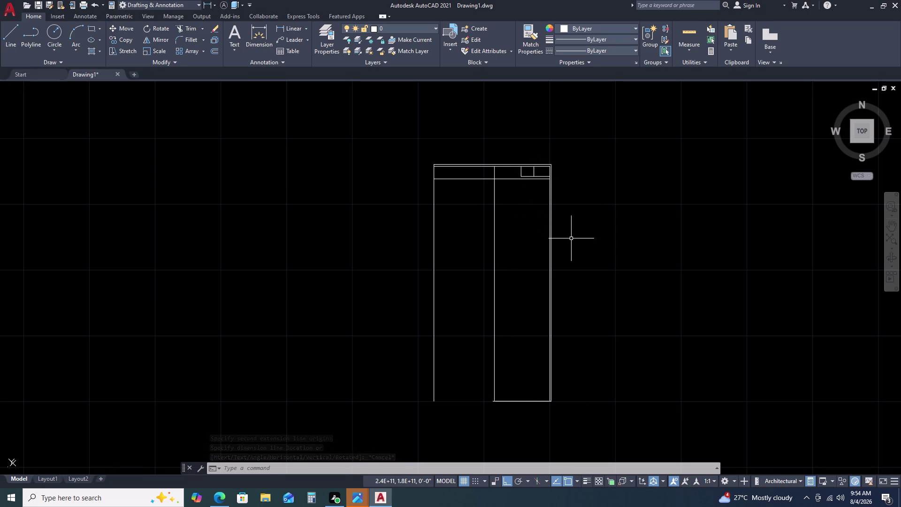
scroll(up, 3)
scroll(up, 3)
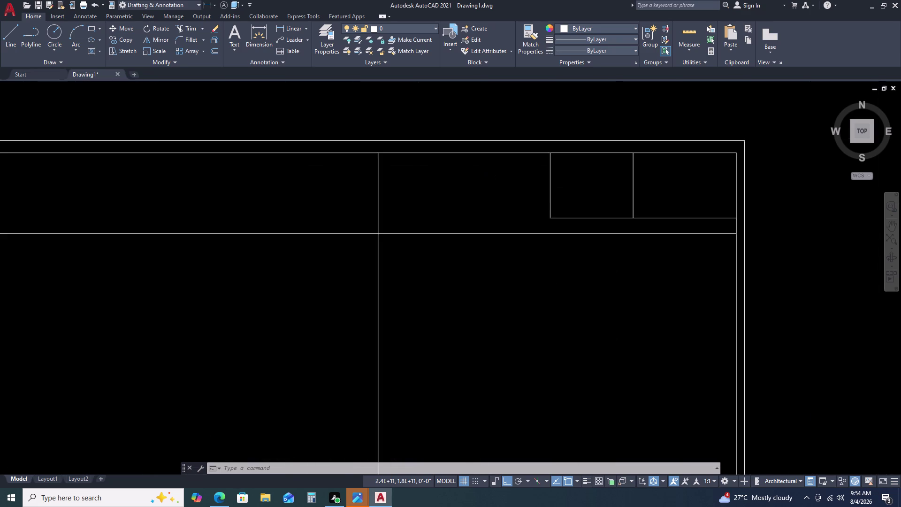
scroll(down, 3)
scroll(up, 3)
click(655, 170)
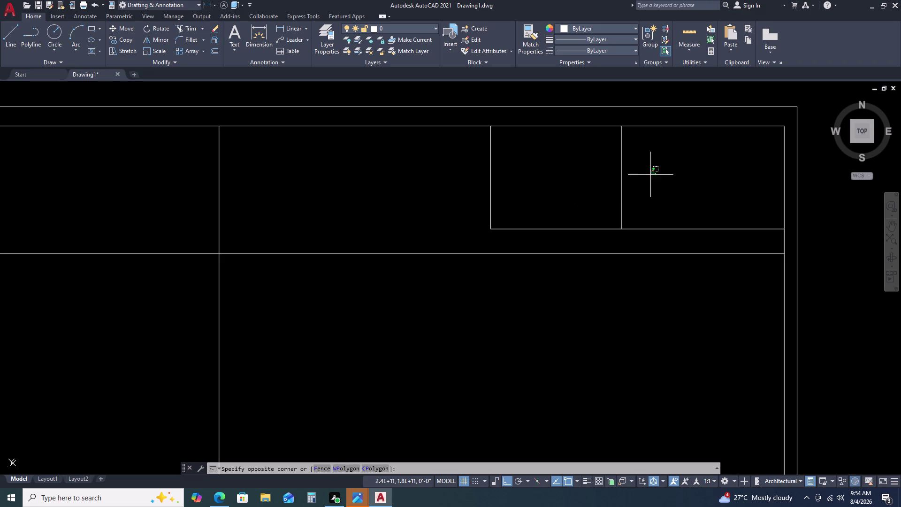
key(Escape)
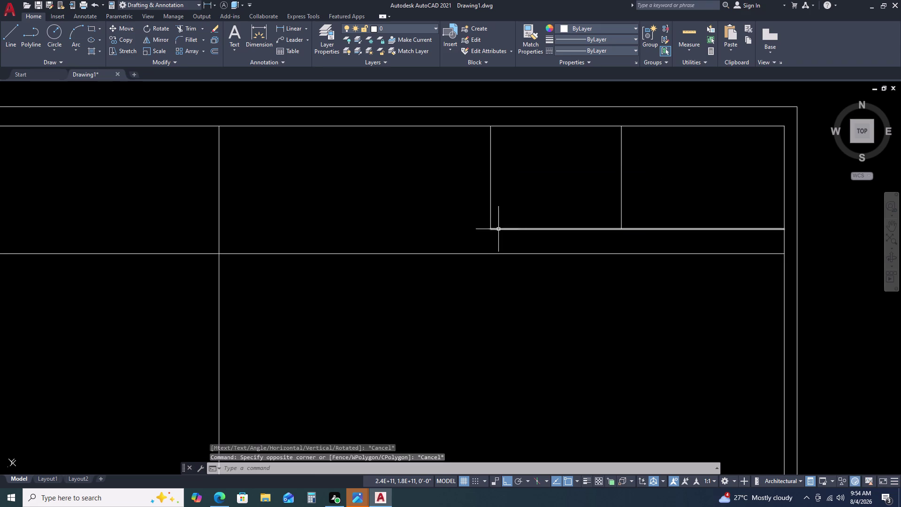
key(space)
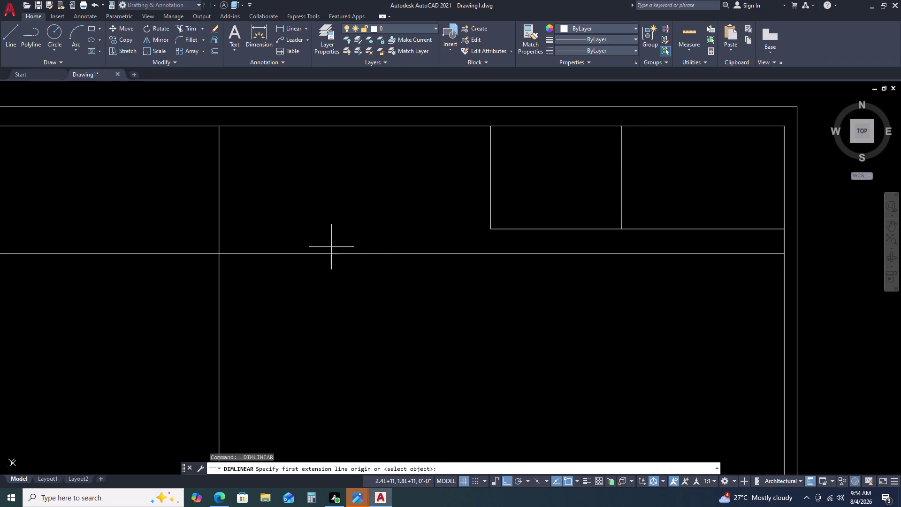
click(221, 124)
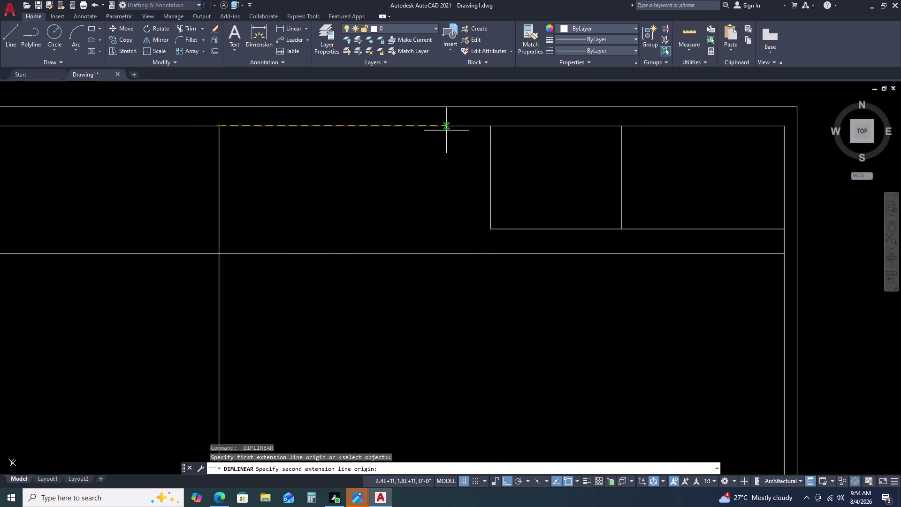
click(488, 128)
scroll(down, 3)
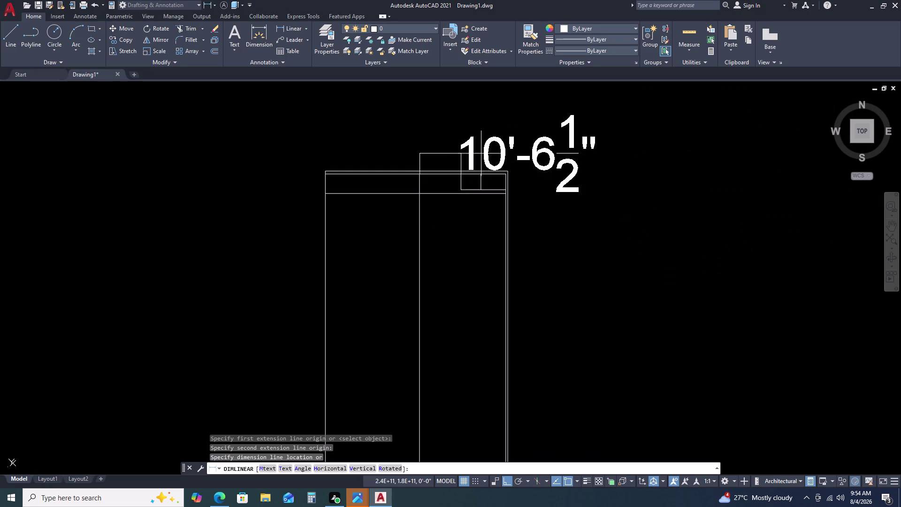
middle_drag(481, 153, 480, 174)
middle_drag(479, 177, 478, 184)
middle_click(478, 187)
middle_click(478, 189)
middle_drag(477, 196, 477, 204)
middle_click(476, 214)
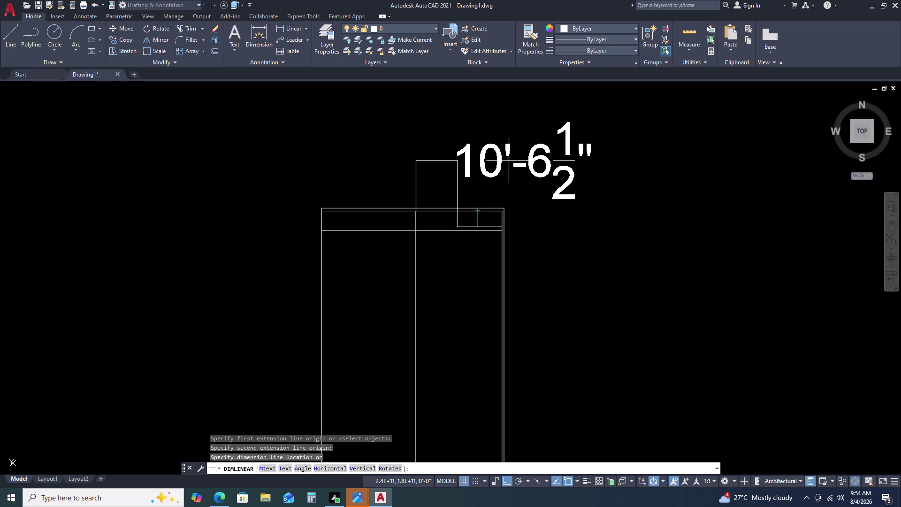
scroll(down, 3)
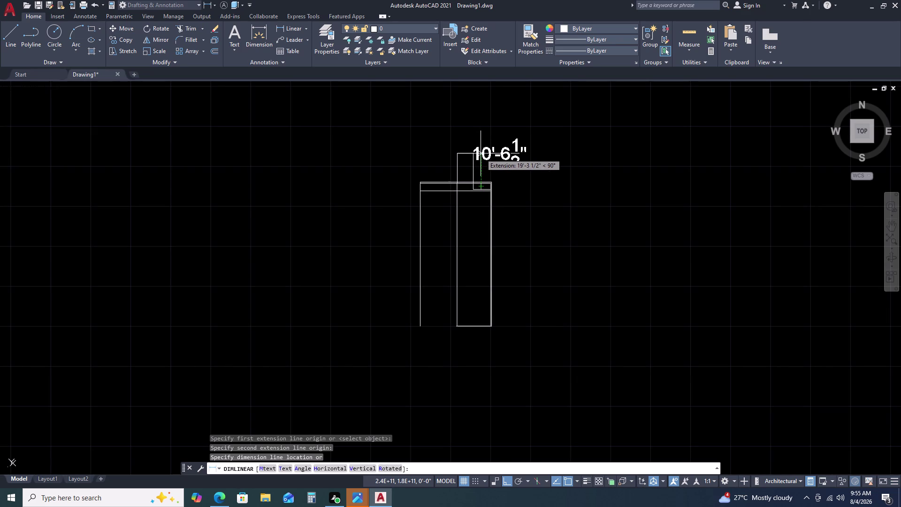
key(Escape)
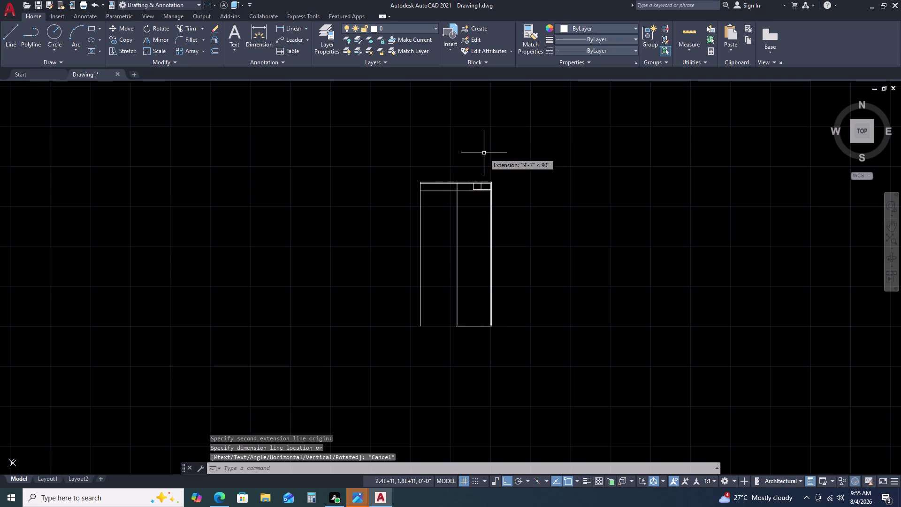
scroll(up, 3)
scroll(up, 3)
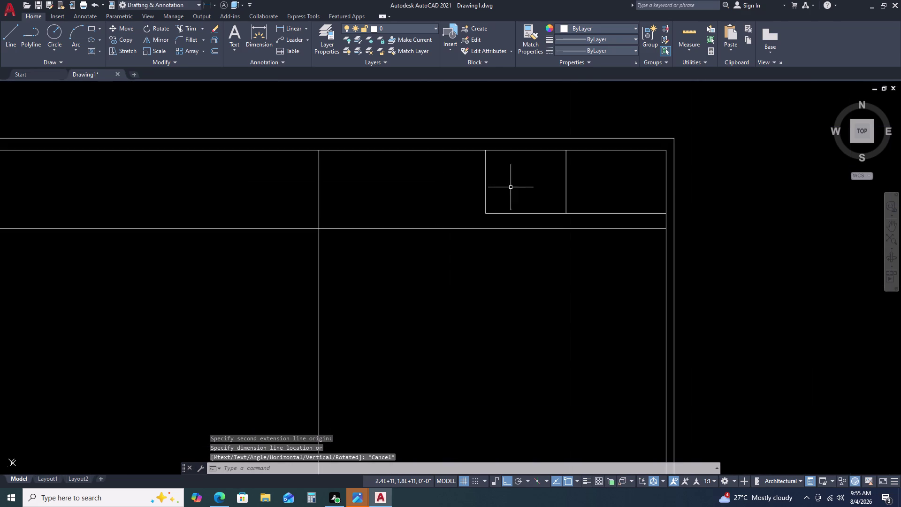
middle_click(526, 182)
middle_drag(526, 183, 520, 198)
middle_click(520, 199)
middle_drag(504, 120, 494, 173)
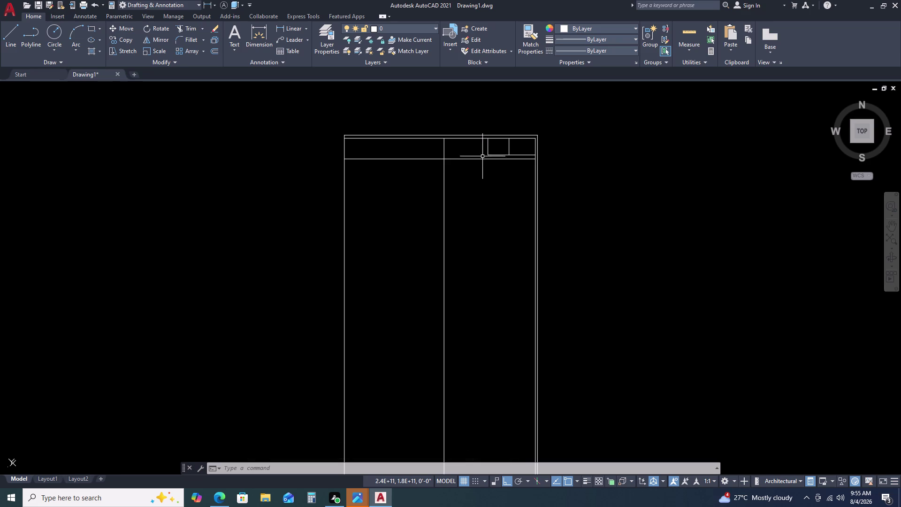
scroll(up, 3)
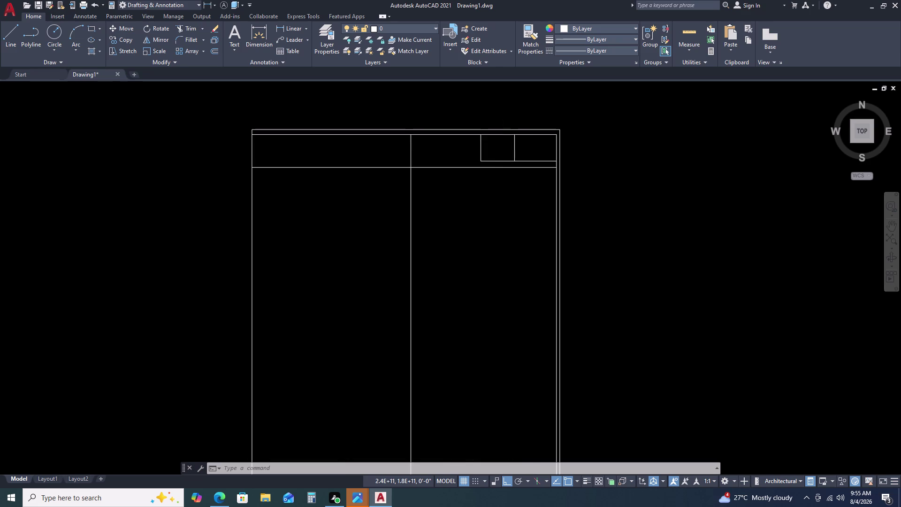
scroll(up, 3)
scroll(up, 3)
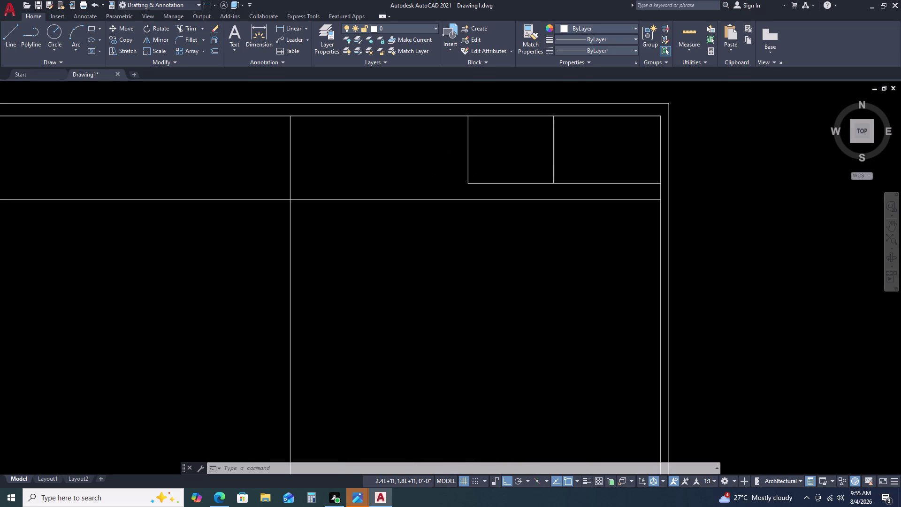
click(472, 155)
click(447, 171)
text(O)
key(space)
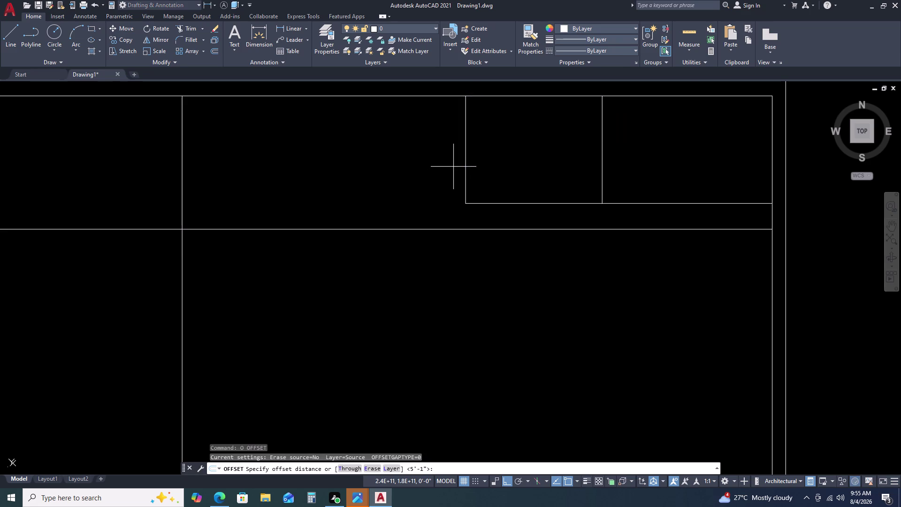
scroll(up, 3)
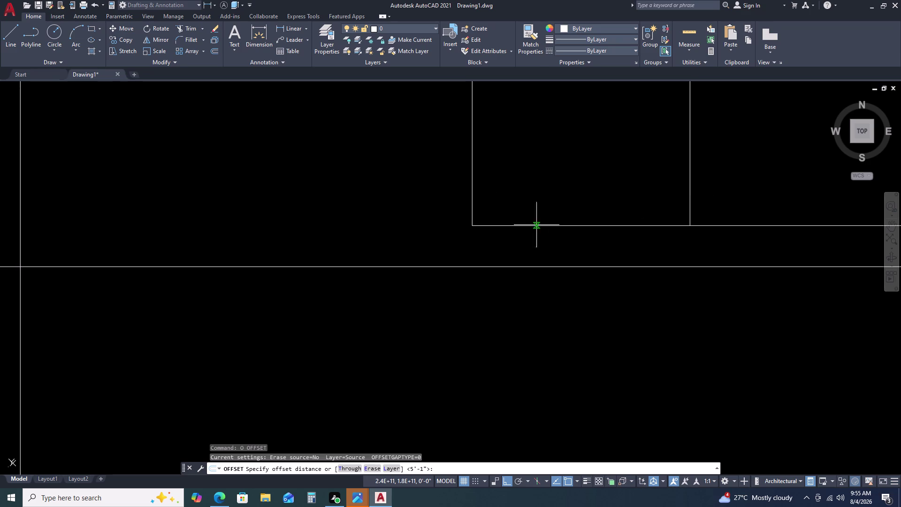
scroll(down, 3)
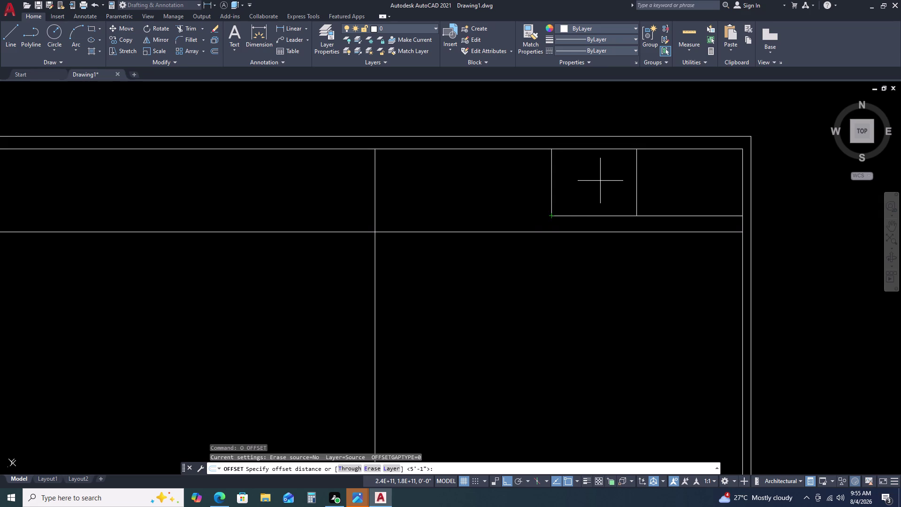
key(9)
key(Escape)
click(564, 194)
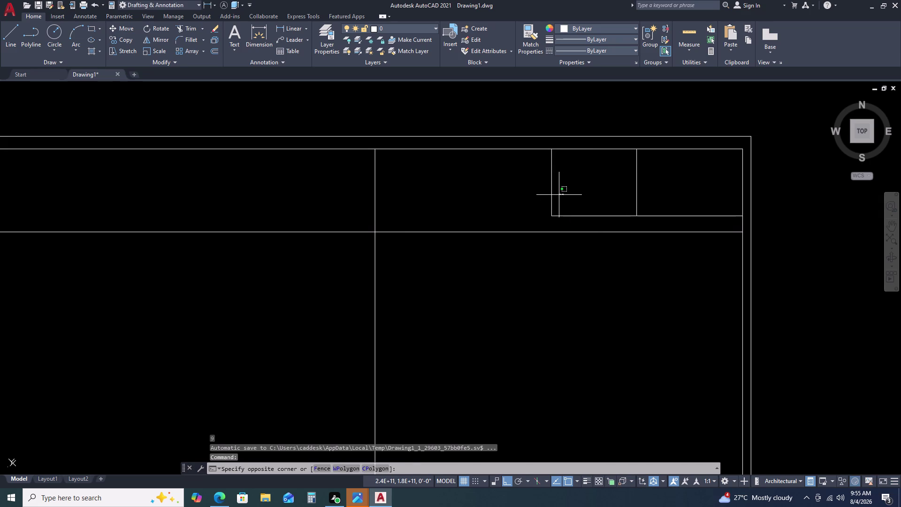
Copy the small room's left wall line from a chosen base point.
click(545, 200)
text(C)
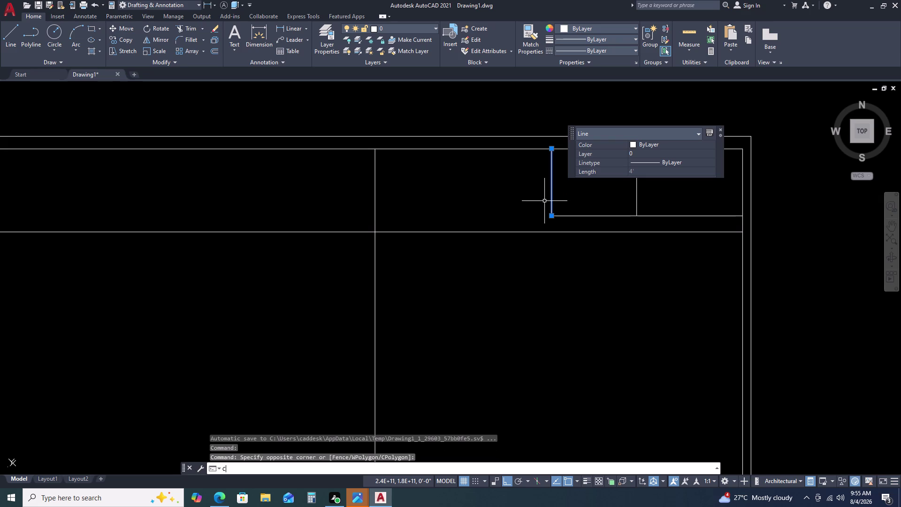
text(O)
key(space)
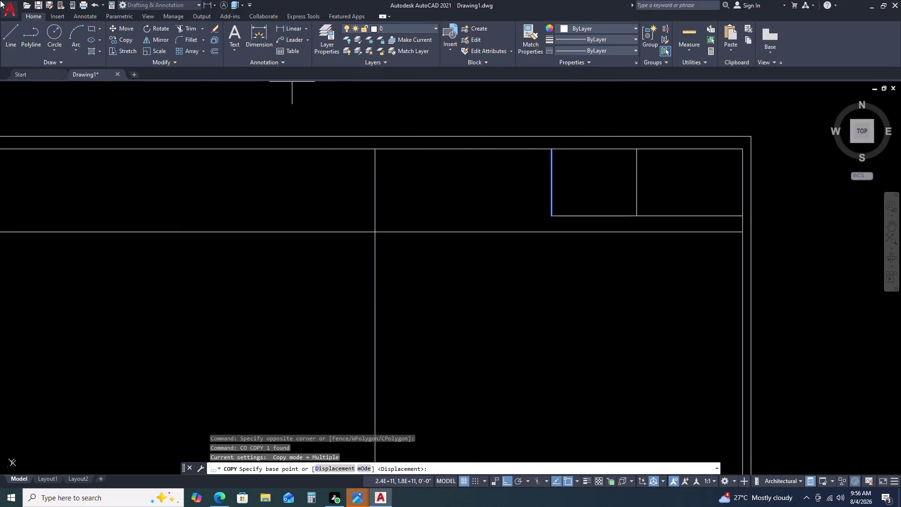
click(551, 216)
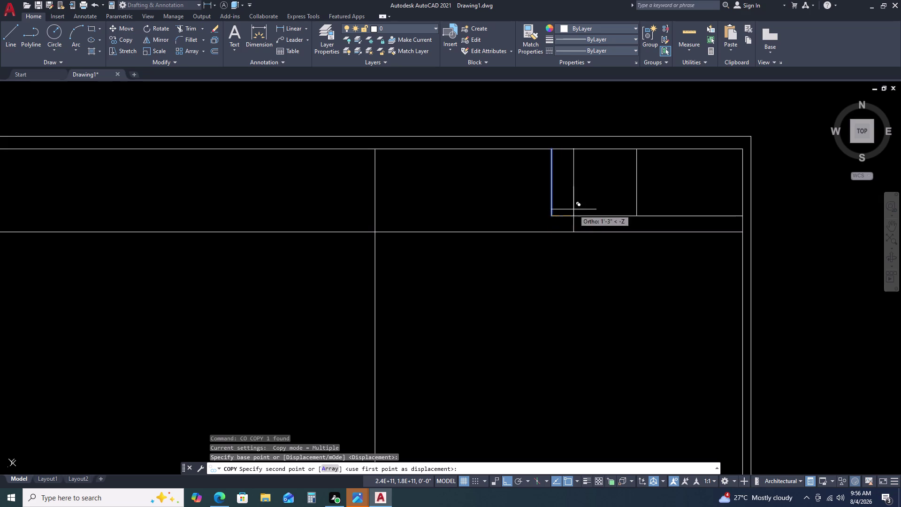
Array the copy as nine items fitted across to the room's right side.
text(AR)
key(space)
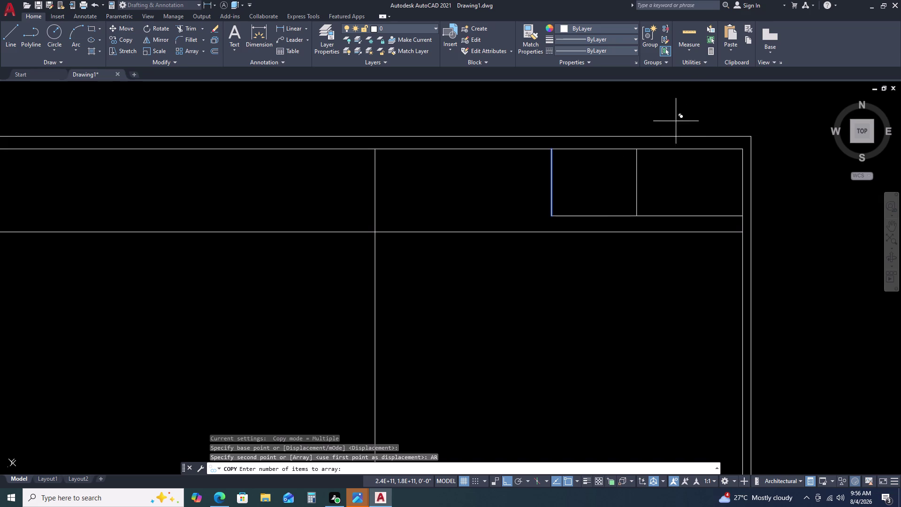
key(9)
key(space)
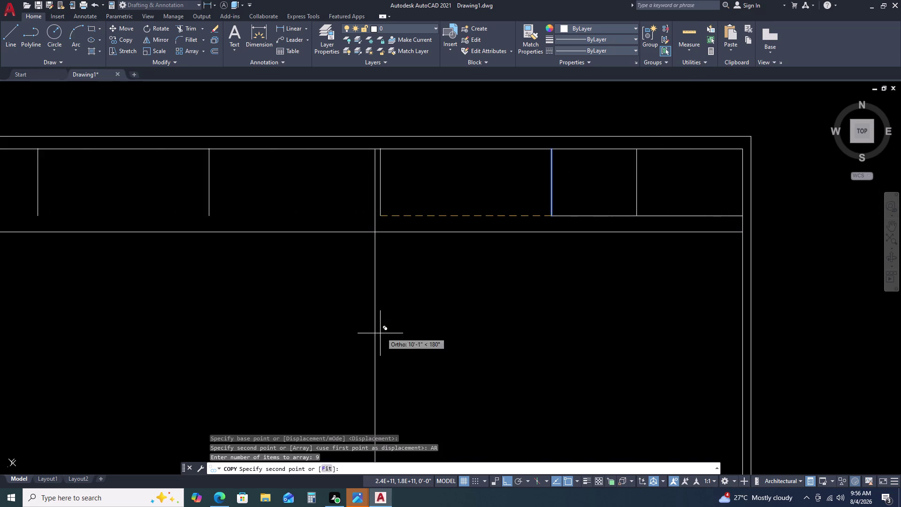
click(328, 469)
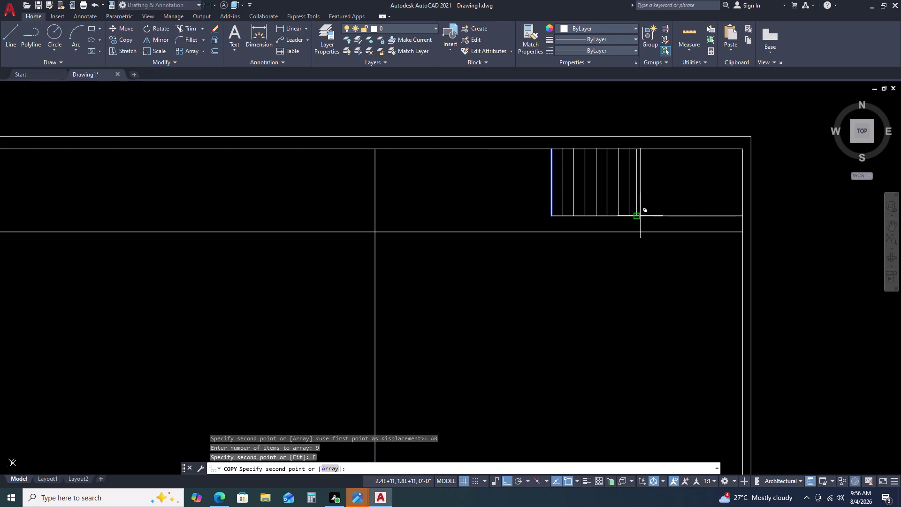
scroll(up, 3)
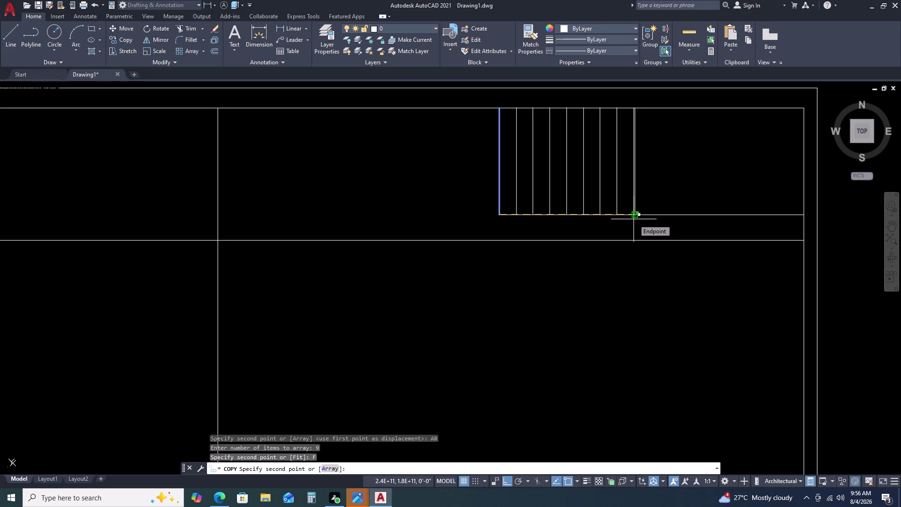
scroll(up, 3)
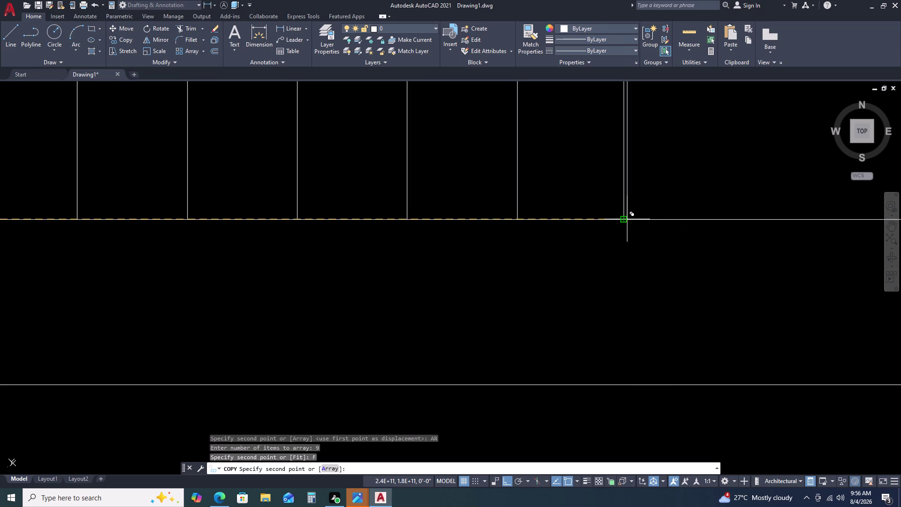
click(621, 220)
scroll(down, 3)
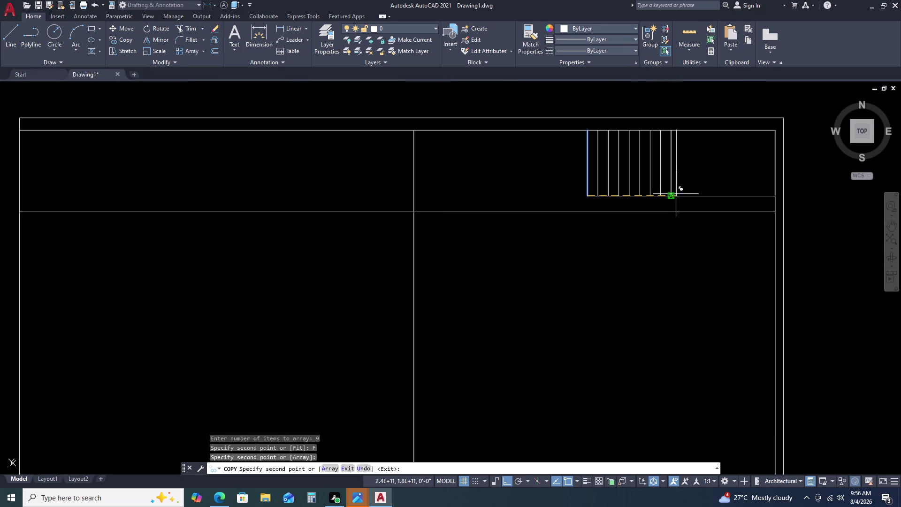
key(Escape)
scroll(up, 3)
click(668, 191)
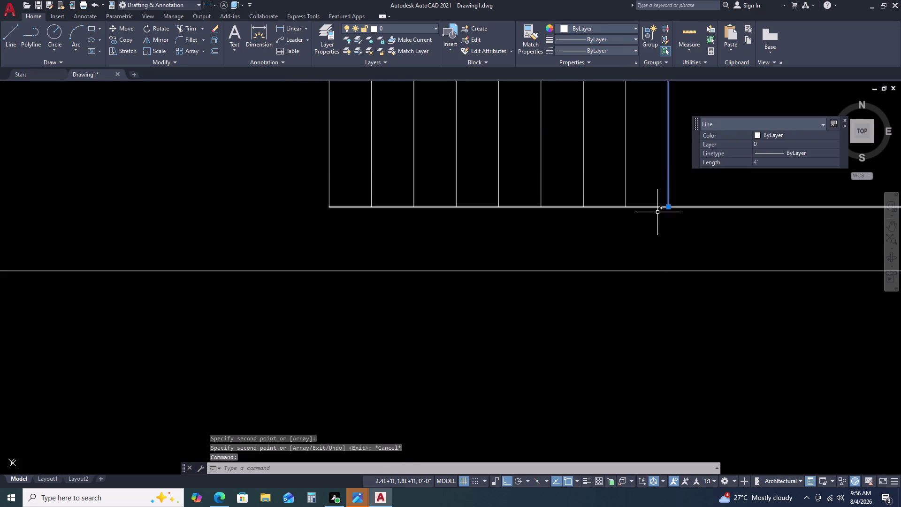
key(Delete)
scroll(down, 3)
scroll(up, 3)
scroll(down, 3)
scroll(up, 3)
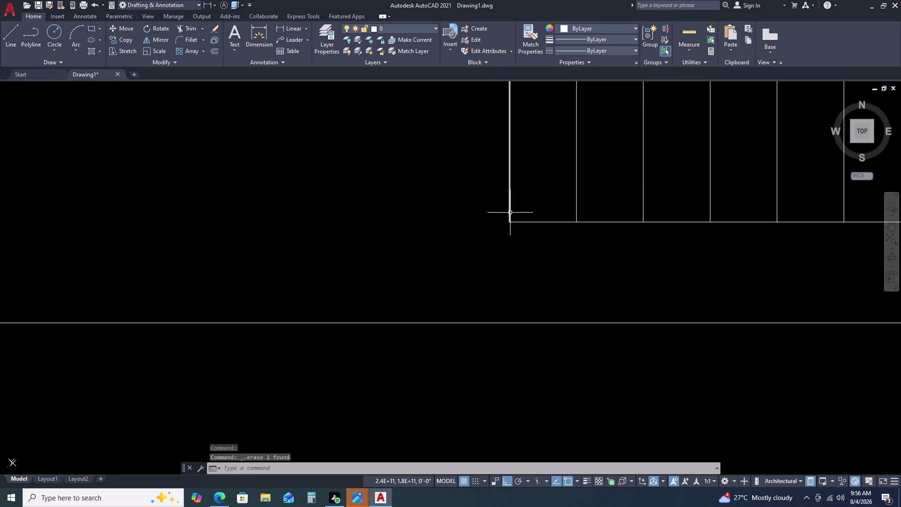
click(510, 213)
key(Delete)
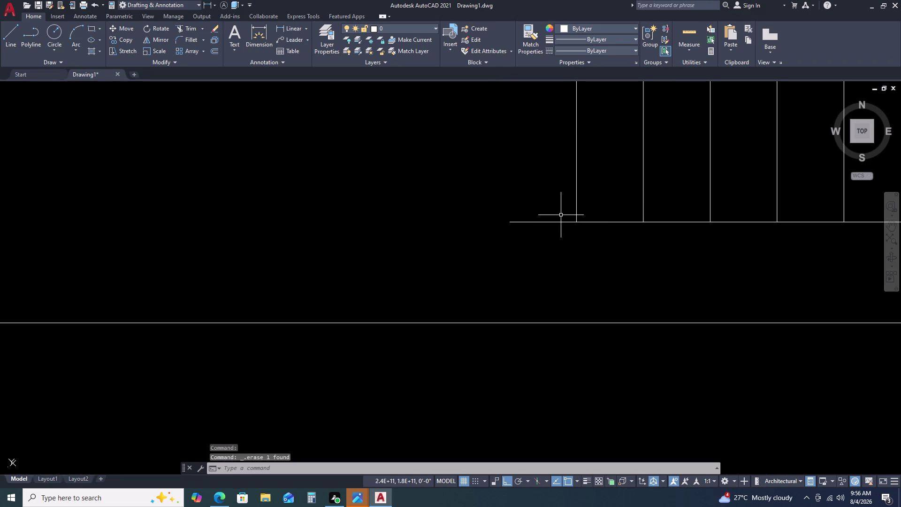
key(ctrl+z)
scroll(down, 3)
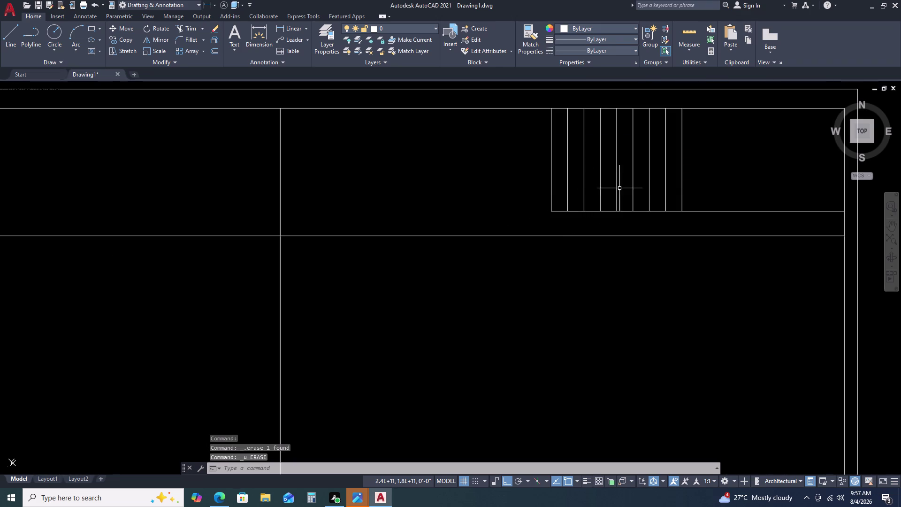
middle_click(697, 190)
middle_click(697, 189)
middle_drag(695, 191, 685, 197)
middle_drag(674, 200, 666, 202)
middle_click(660, 205)
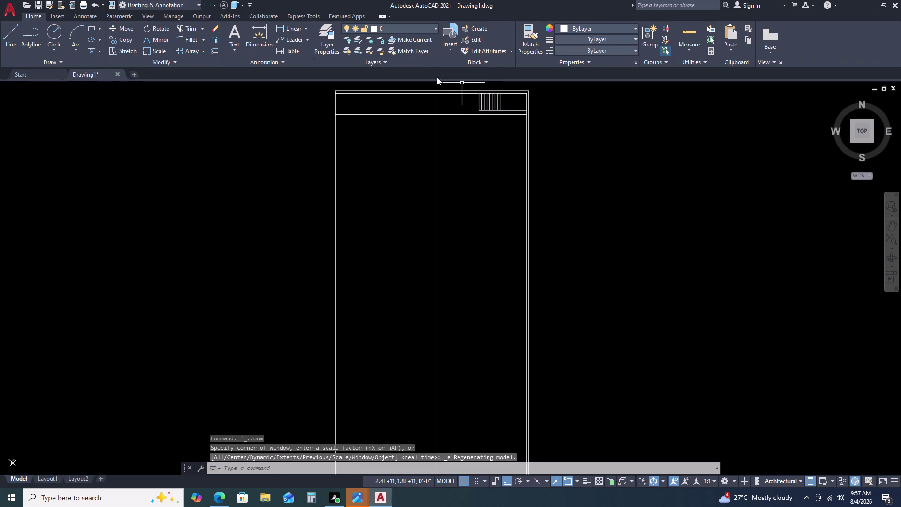
middle_drag(479, 103, 479, 120)
middle_drag(480, 127, 479, 136)
middle_click(479, 153)
middle_click(480, 155)
scroll(up, 3)
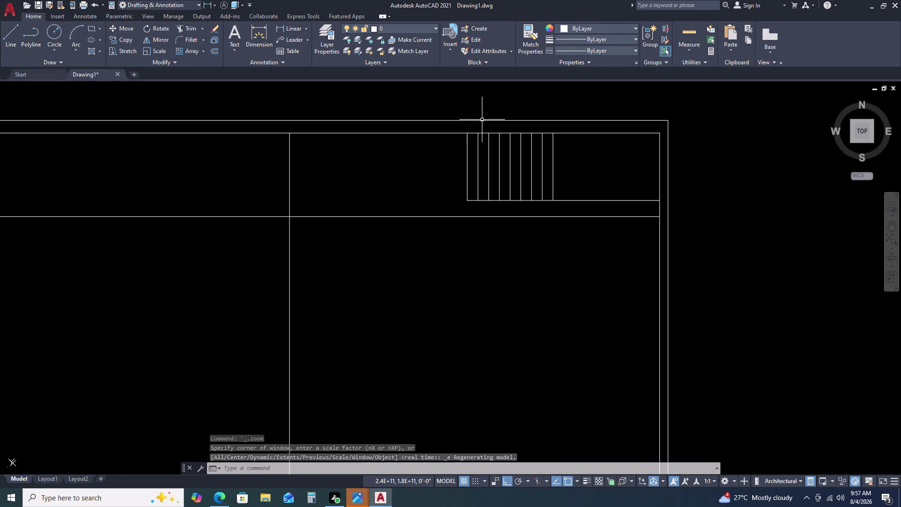
scroll(up, 3)
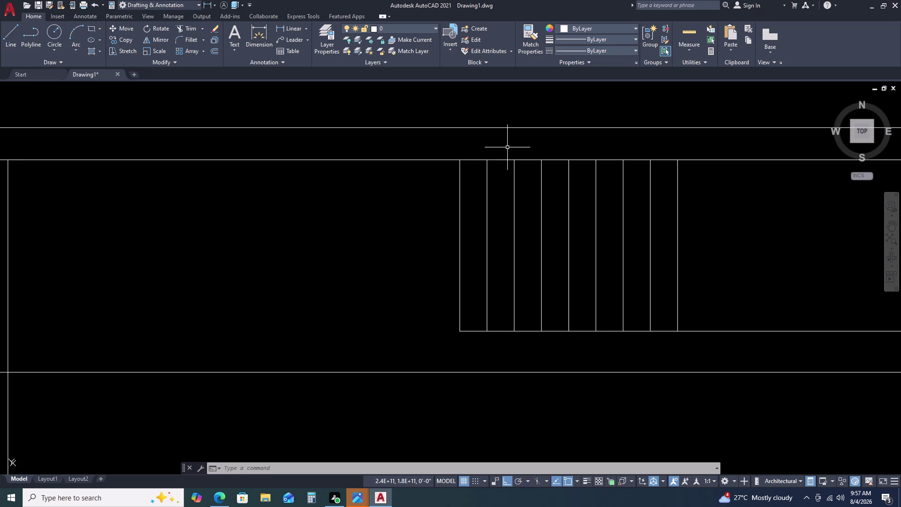
scroll(down, 3)
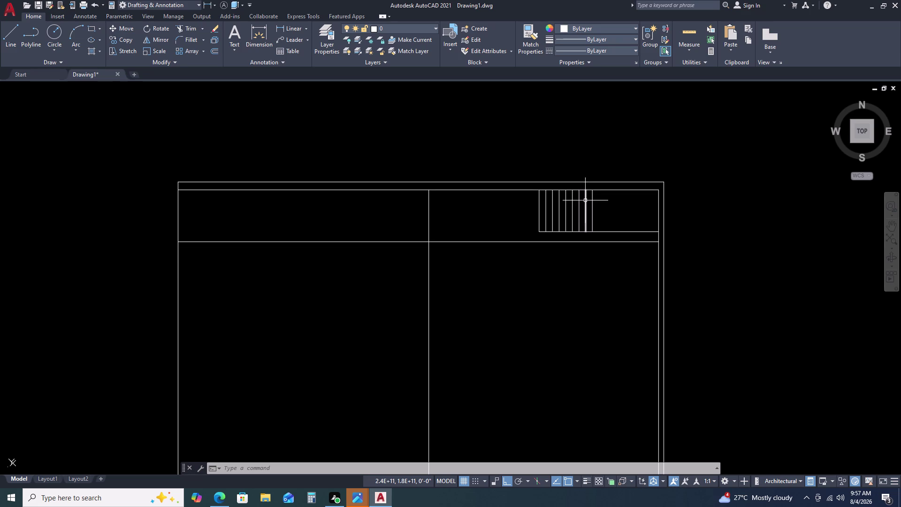
scroll(up, 3)
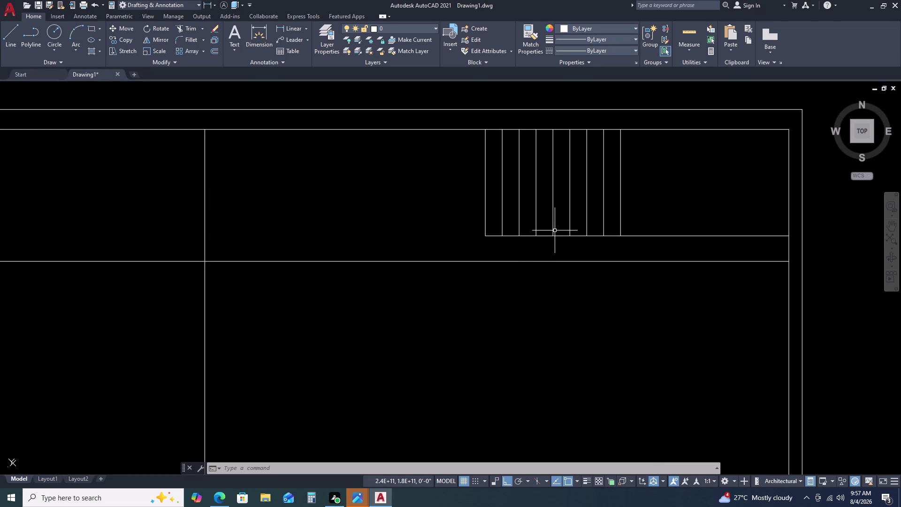
middle_click(561, 220)
middle_click(541, 222)
middle_click(541, 223)
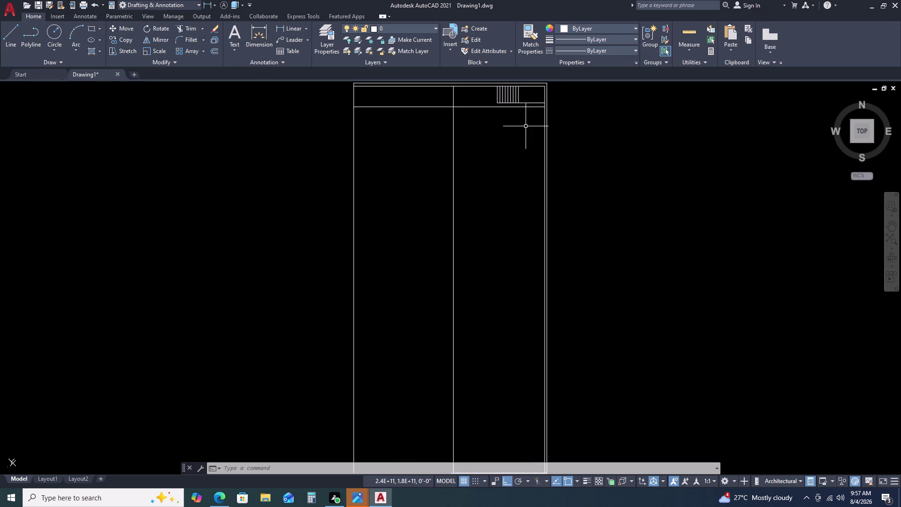
scroll(up, 3)
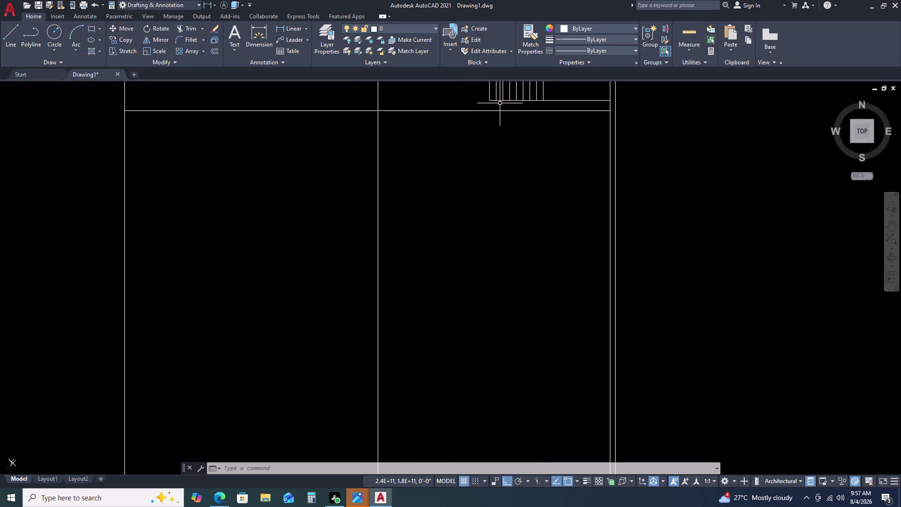
middle_drag(500, 103, 484, 168)
middle_drag(483, 169, 484, 178)
Dimension the 7 1/2" gap between two adjacent vertical lines, placing it above.
scroll(up, 3)
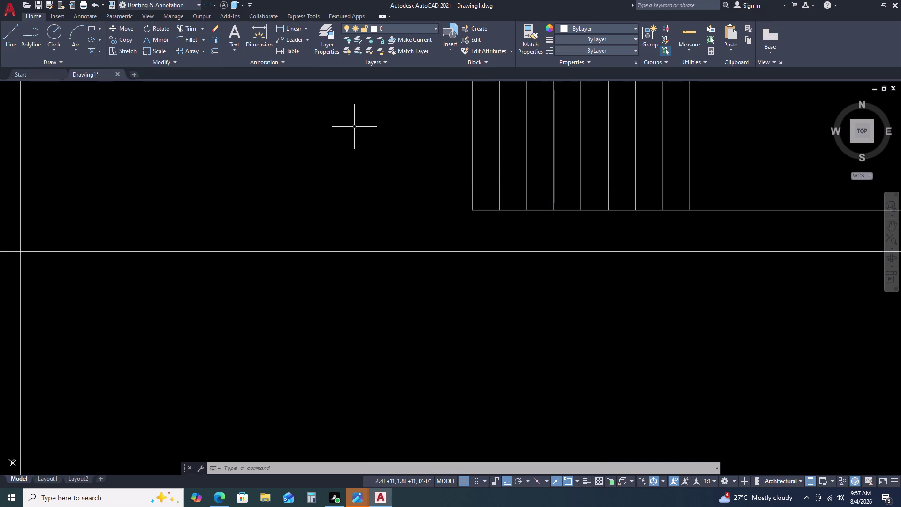
key(space)
key(Escape)
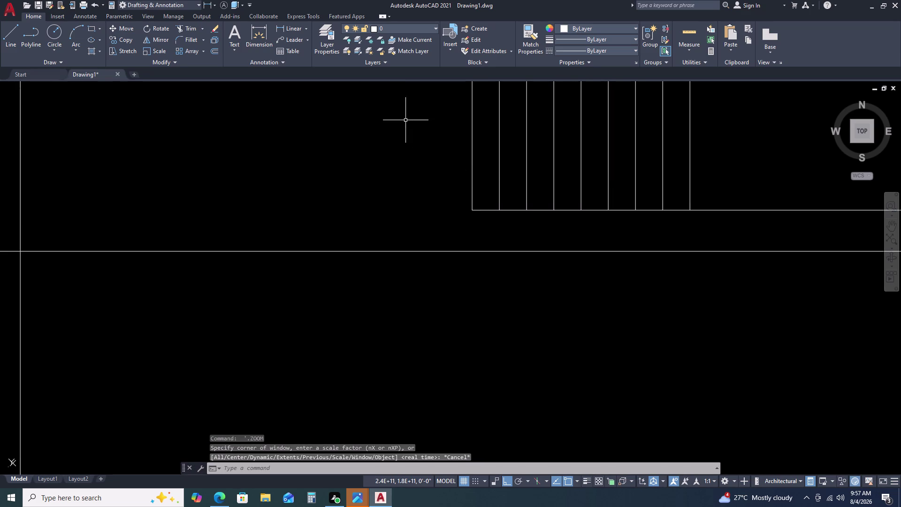
click(296, 32)
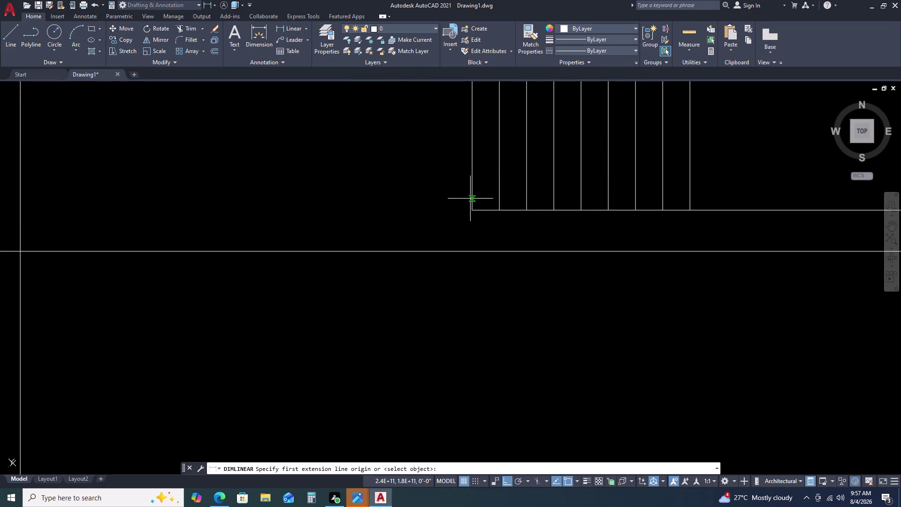
scroll(up, 3)
double_click(481, 274)
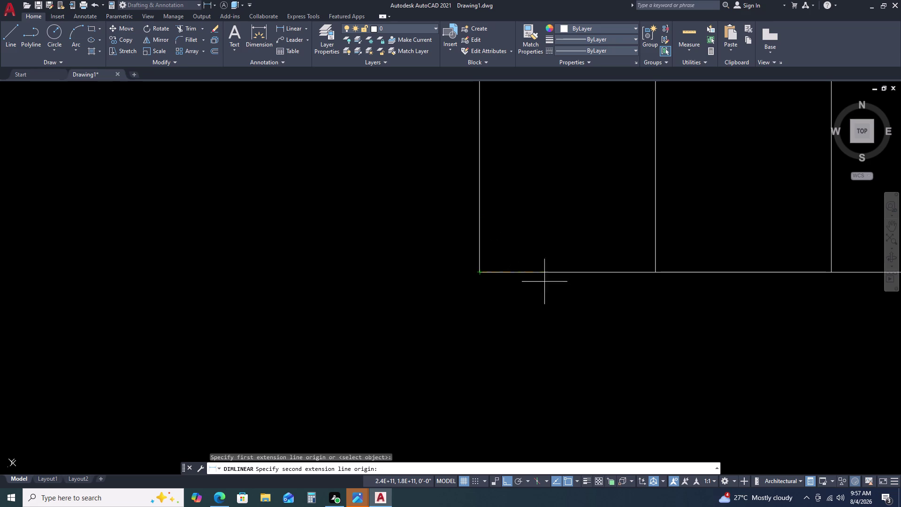
click(658, 274)
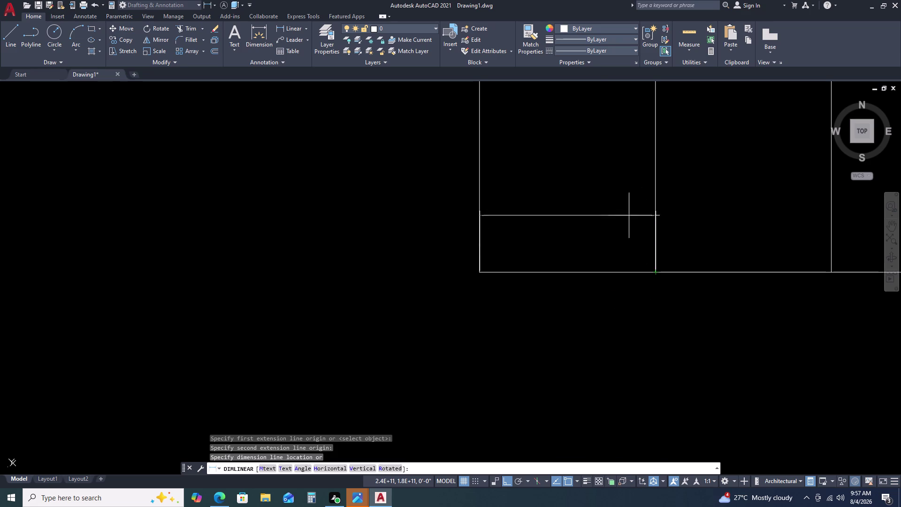
scroll(up, 3)
click(578, 189)
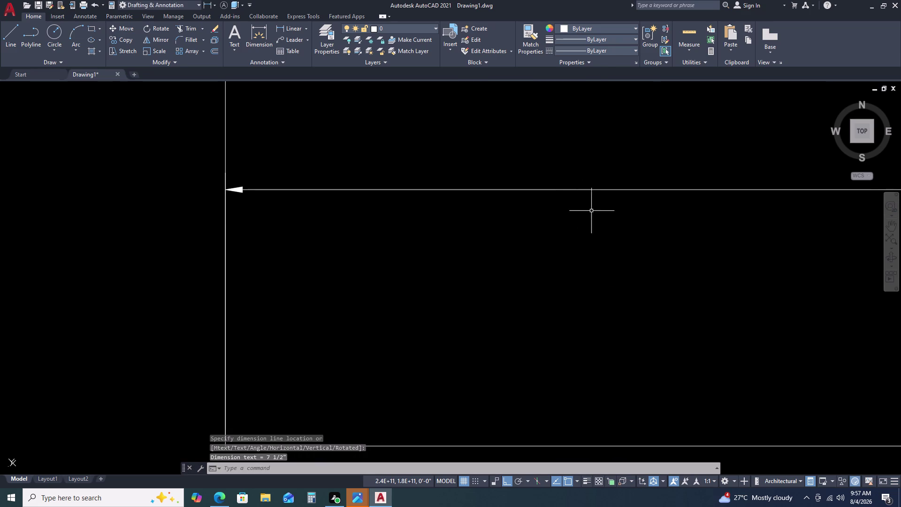
scroll(down, 3)
scroll(up, 3)
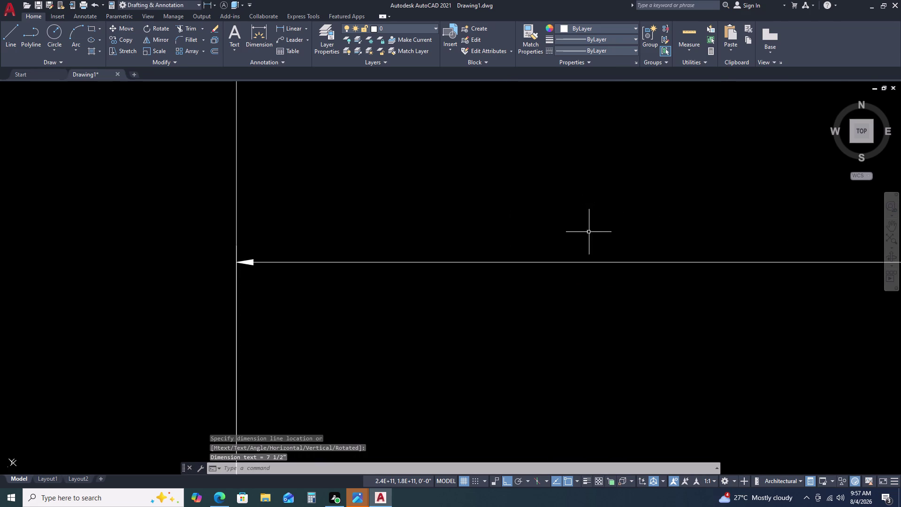
scroll(down, 3)
scroll(down, 3)
key(Escape)
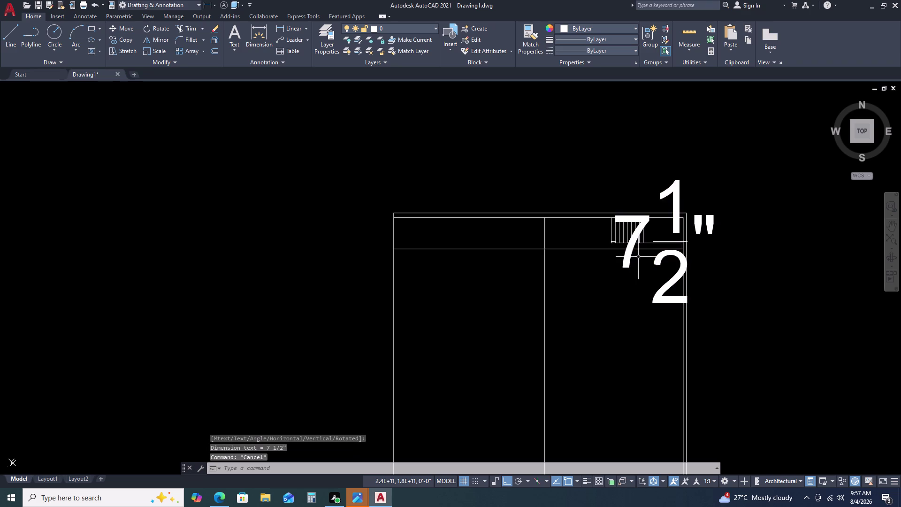
Exit the dimension text editor without saving changes.
double_click(660, 268)
double_click(657, 258)
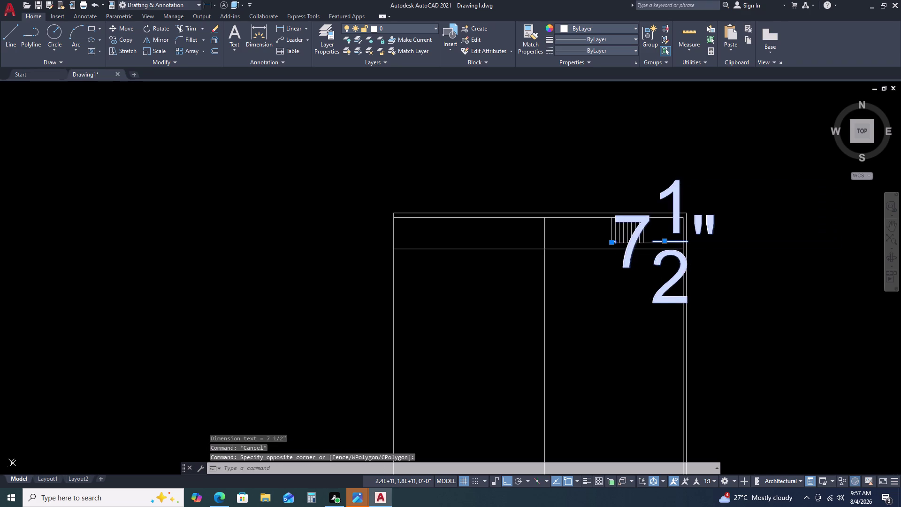
key(Delete)
key(Escape)
key(Escape)
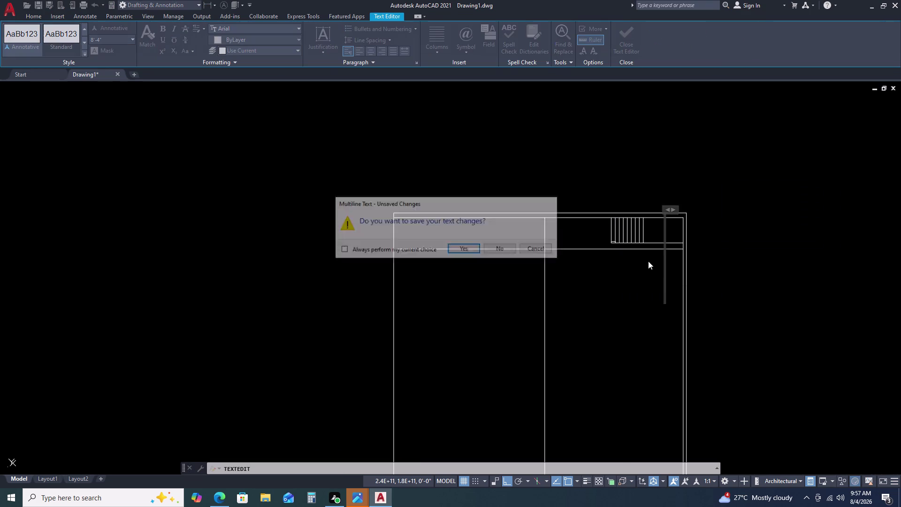
key(Escape)
key(Escape)
key(Escape)
click(501, 246)
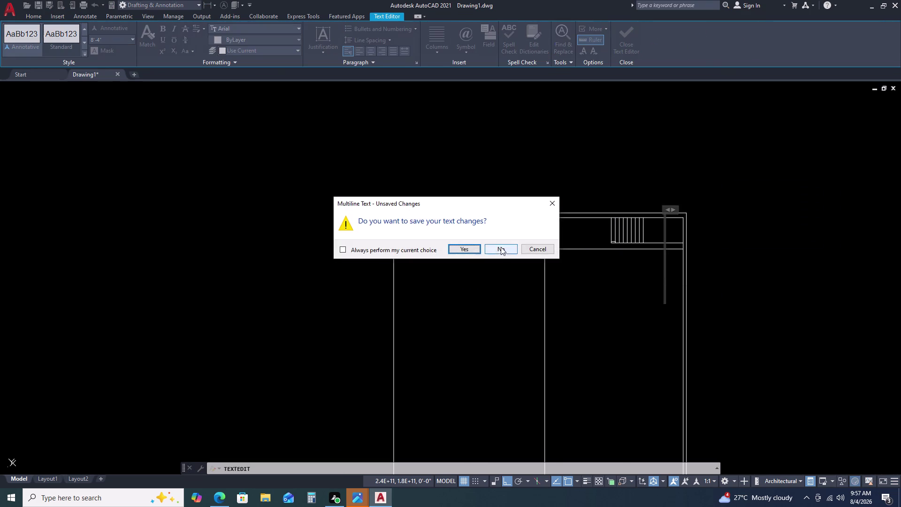
key(Escape)
click(672, 188)
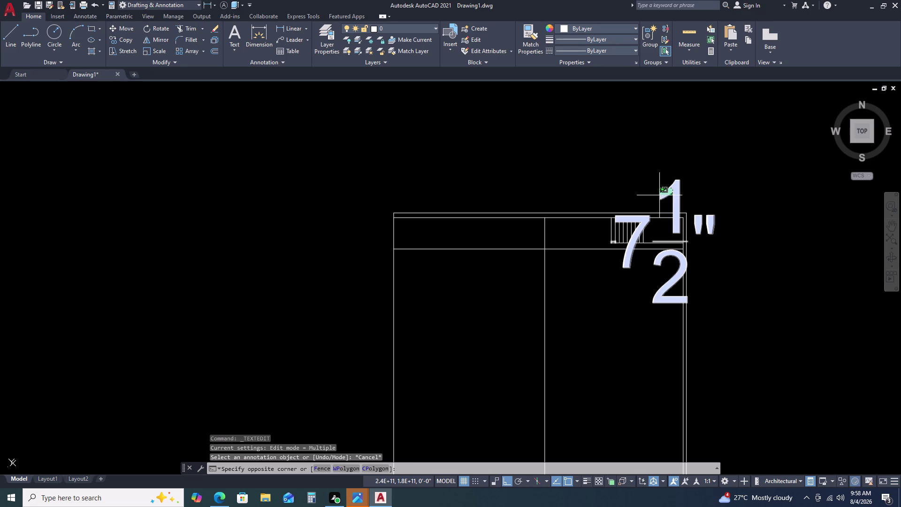
Select the 7 1/2" dimension and delete it.
click(665, 156)
key(Delete)
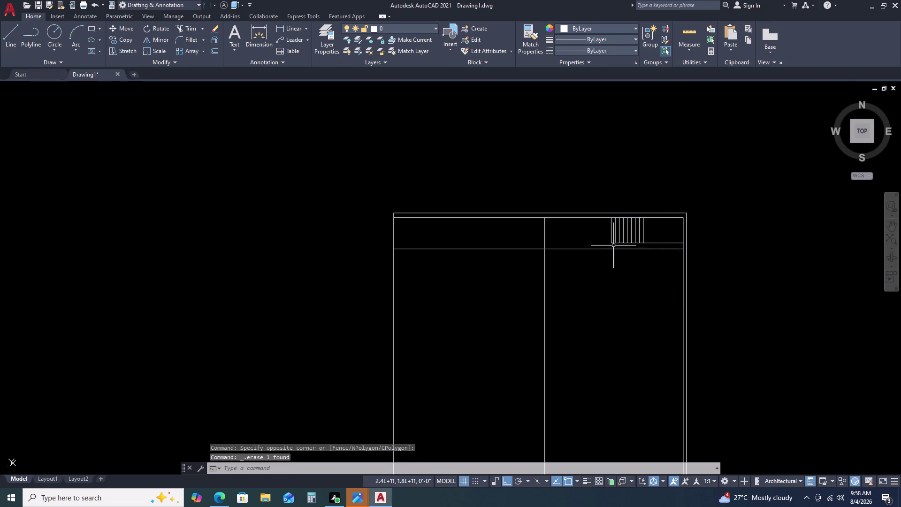
scroll(up, 3)
scroll(down, 3)
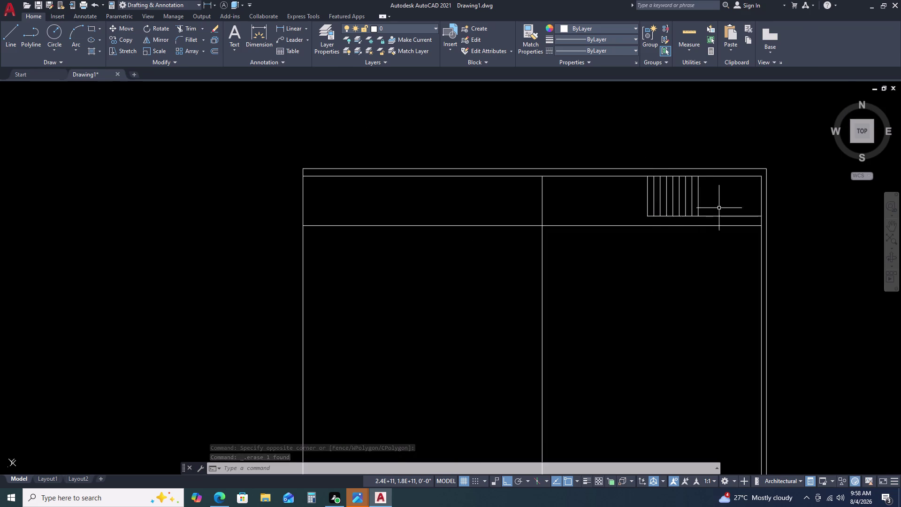
scroll(up, 3)
drag(702, 198, 689, 198)
click(547, 198)
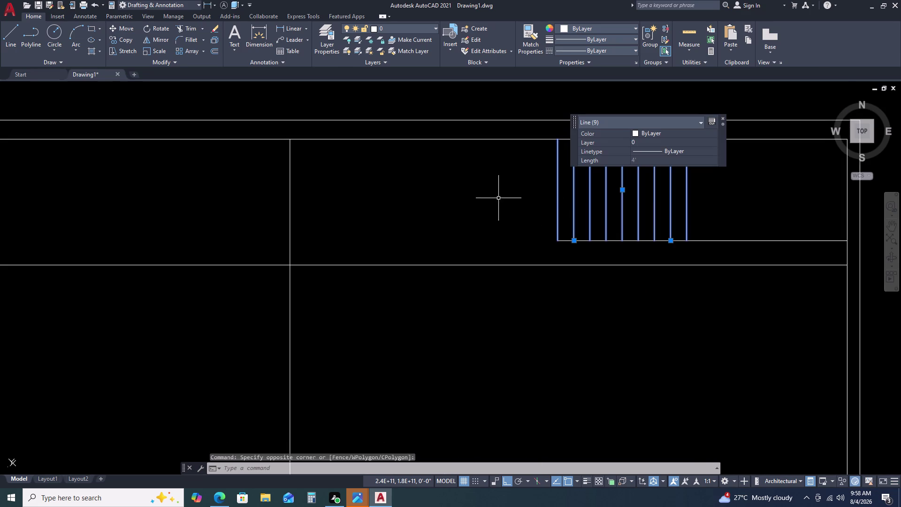
key(Delete)
scroll(down, 3)
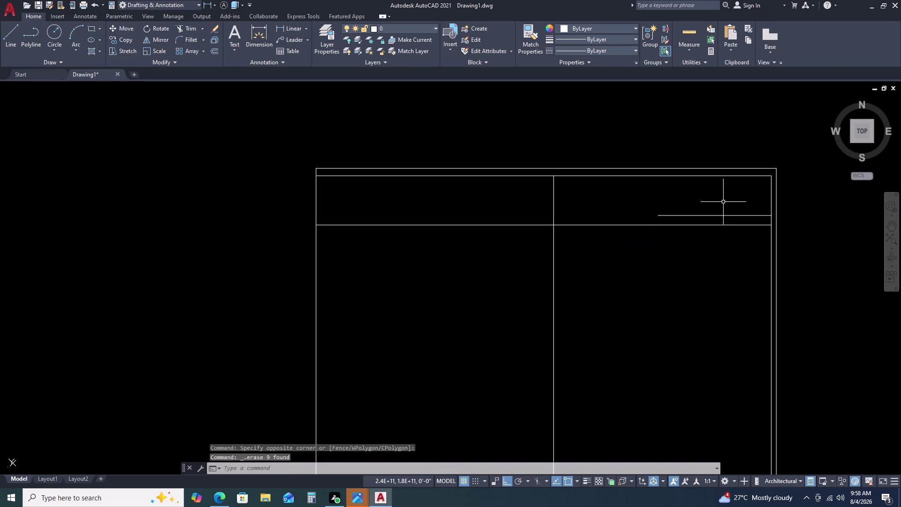
middle_drag(726, 217, 632, 203)
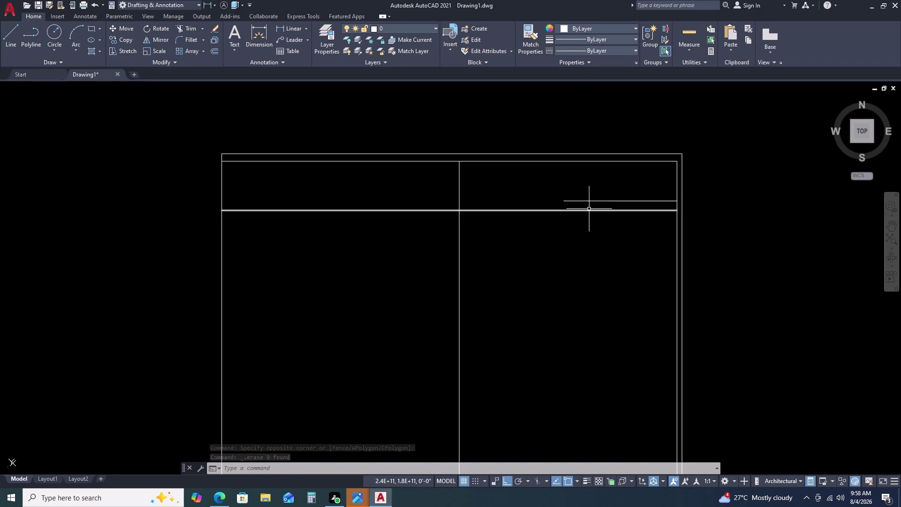
scroll(up, 3)
click(596, 180)
drag(594, 182, 582, 188)
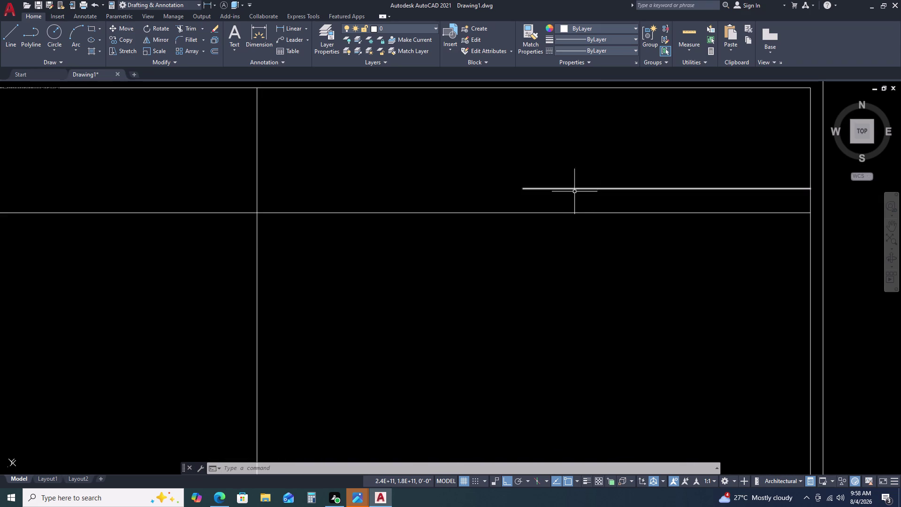
double_click(559, 197)
click(564, 179)
click(564, 179)
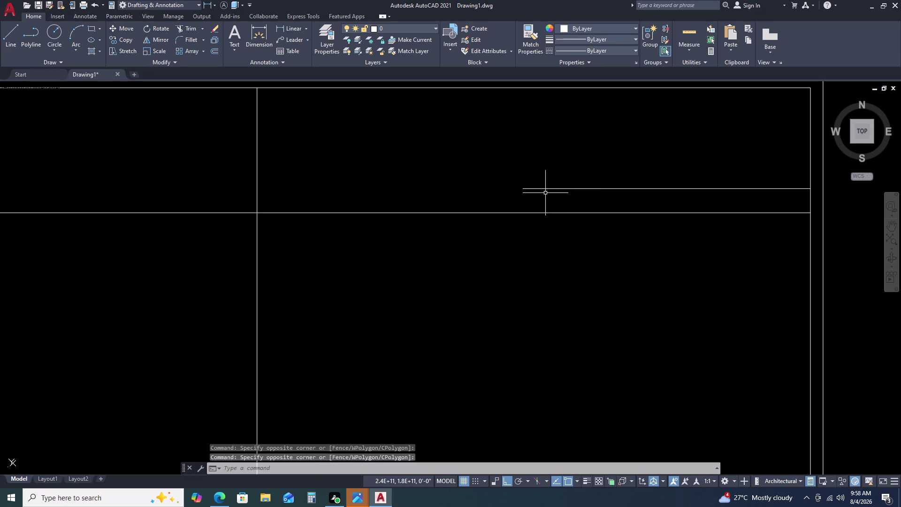
click(545, 187)
key(Delete)
scroll(down, 3)
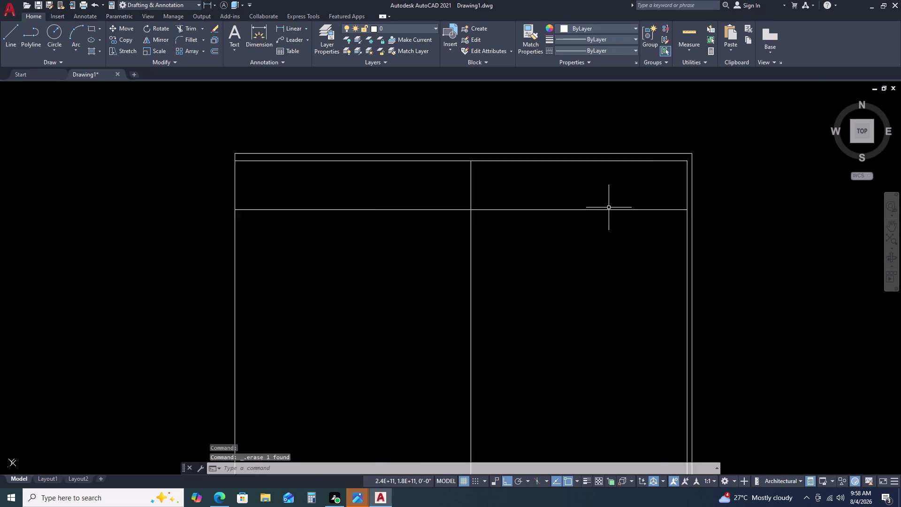
scroll(down, 3)
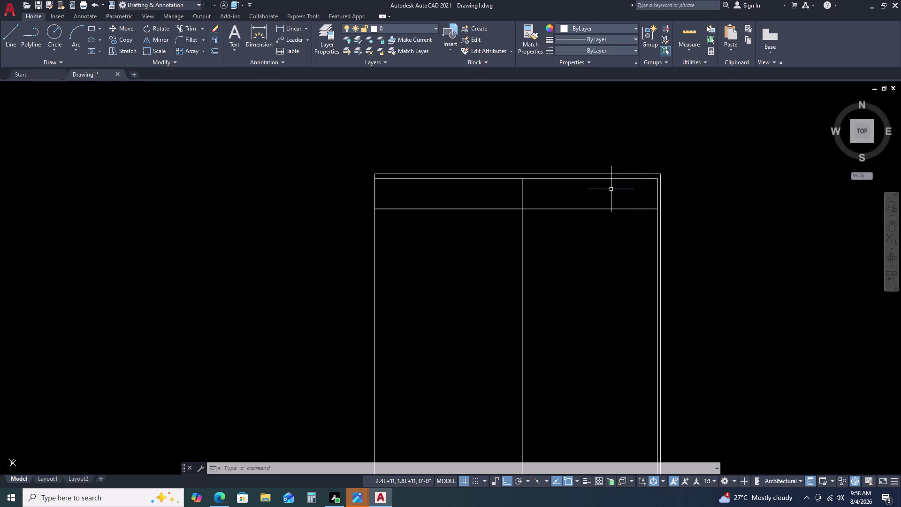
key(ctrl+z)
key(ctrl+z)
key(ctrl+z)
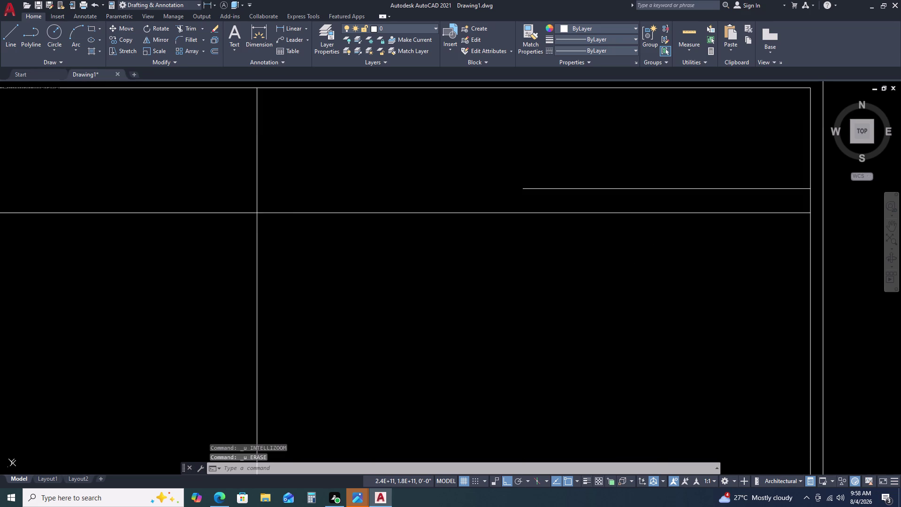
key(ctrl+z)
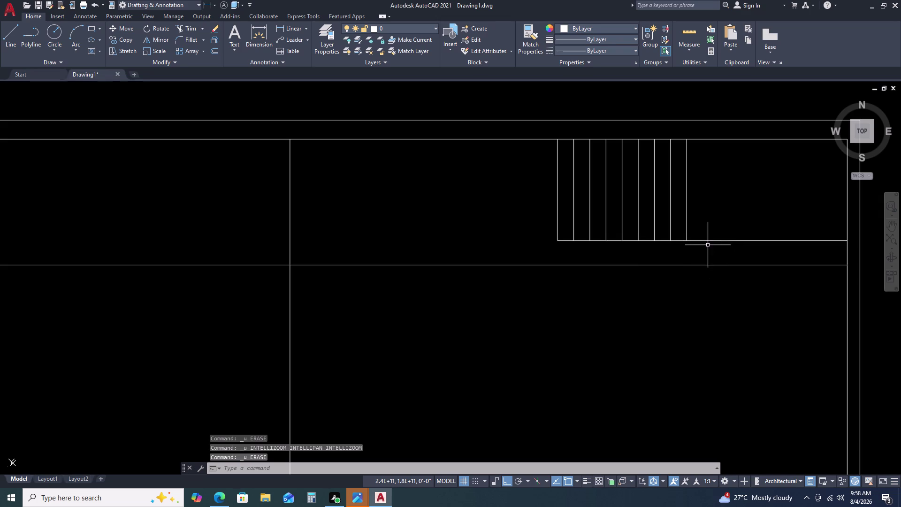
Pan and zoom the view to center on the stair area.
middle_drag(706, 246, 691, 239)
middle_click(689, 238)
middle_drag(686, 238, 682, 238)
middle_click(680, 238)
middle_click(674, 239)
middle_click(669, 239)
middle_drag(667, 238, 659, 236)
middle_click(658, 236)
middle_click(656, 236)
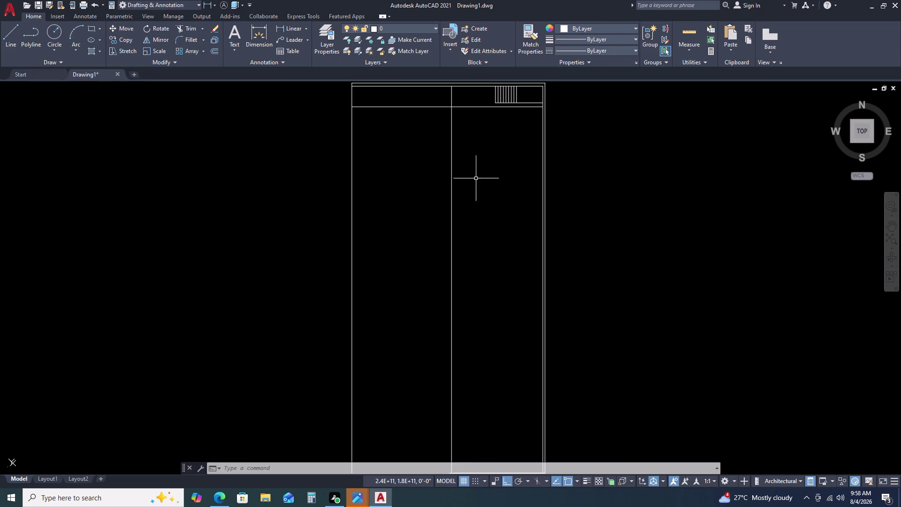
middle_drag(486, 170, 498, 222)
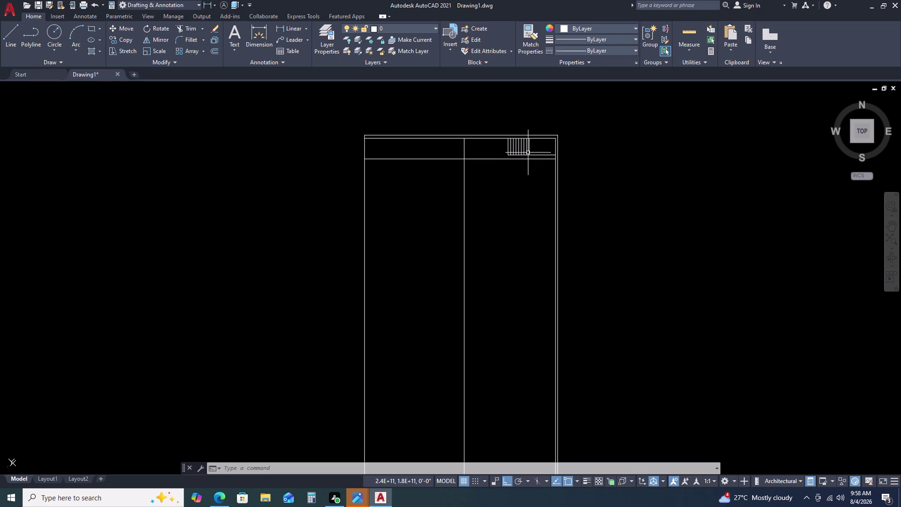
scroll(up, 3)
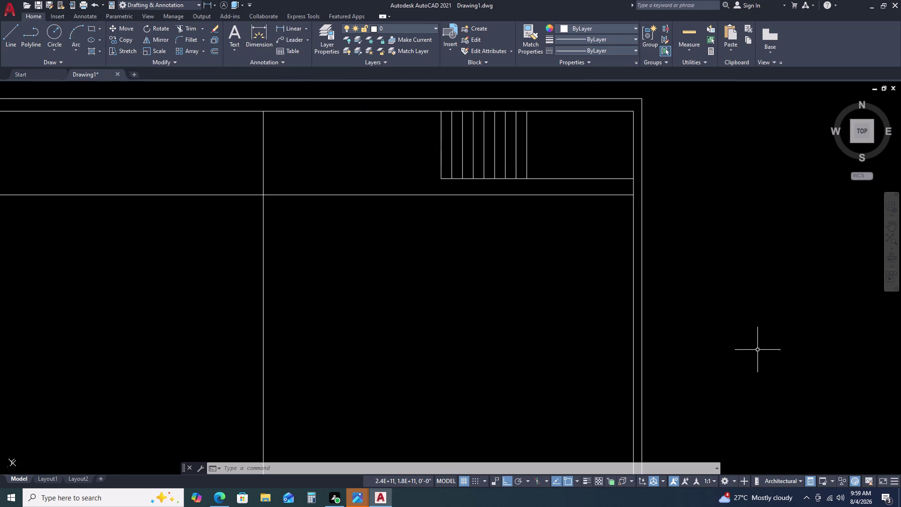
Cancel the current command and start a new line.
click(592, 194)
key(Escape)
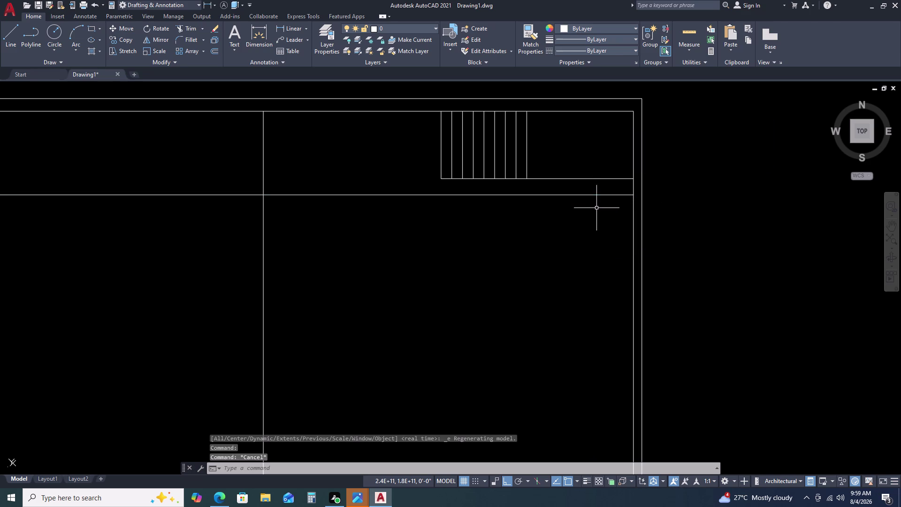
key(l)
key(space)
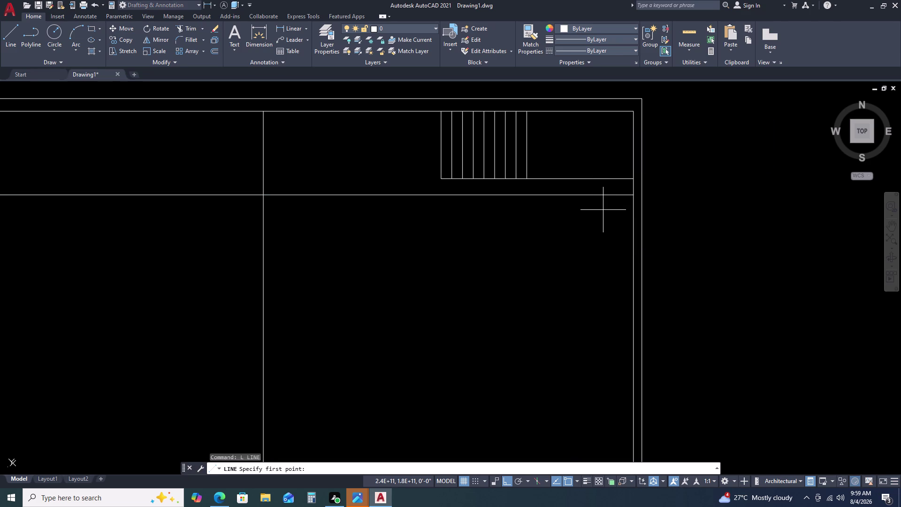
Try tracking for the line start, then toggle object snap tracking off and on.
text(TK)
key(space)
click(631, 194)
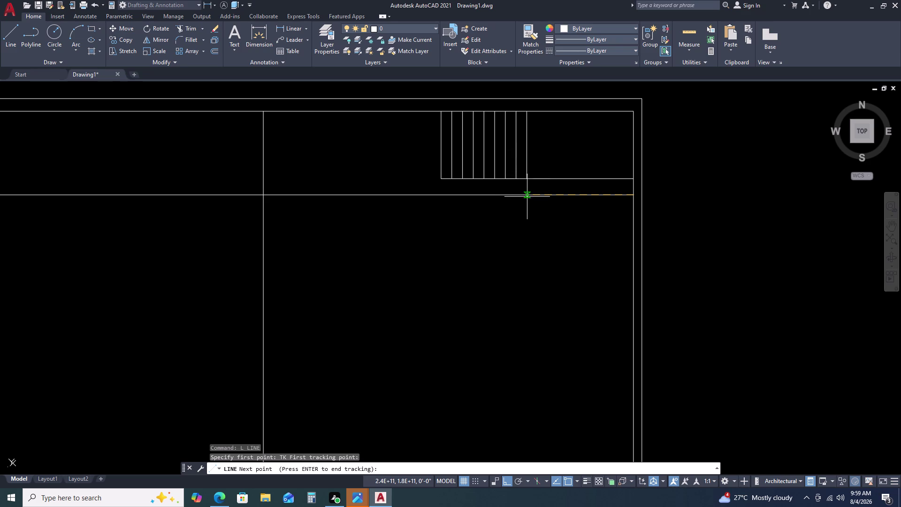
key(Escape)
key(space)
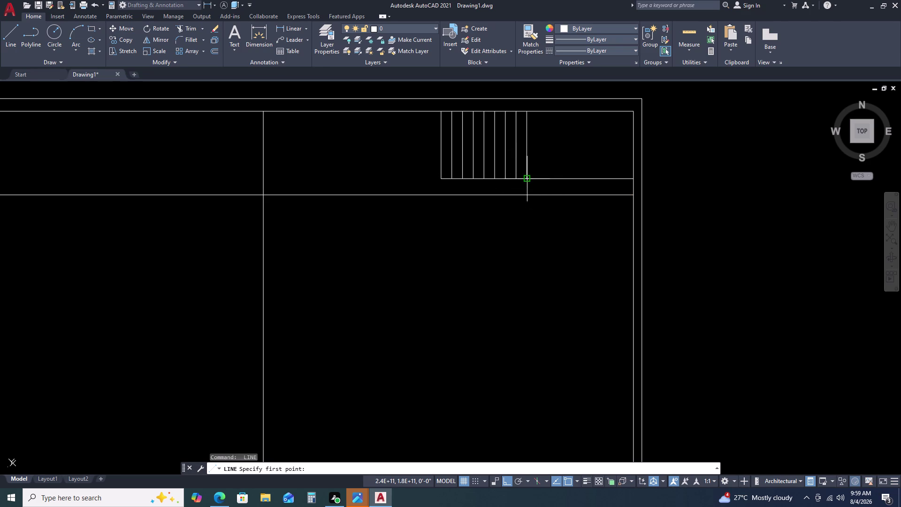
scroll(up, 3)
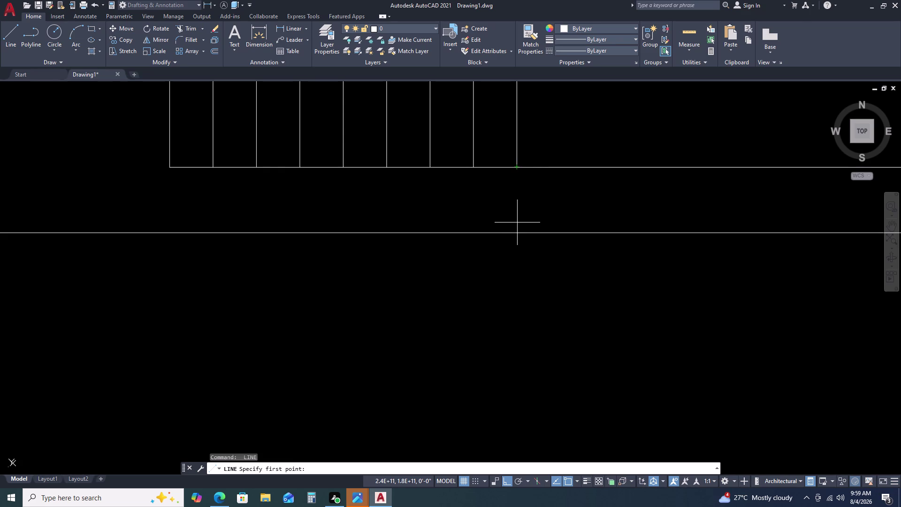
key(F11)
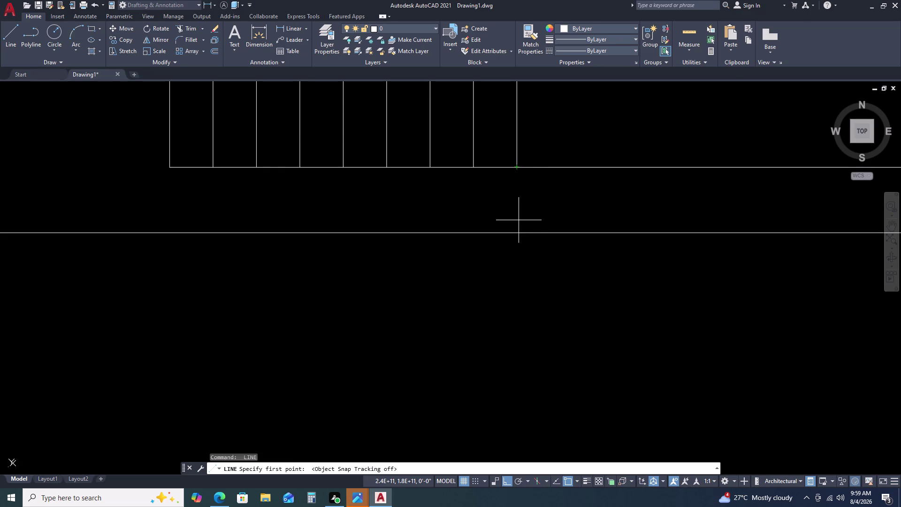
key(F11)
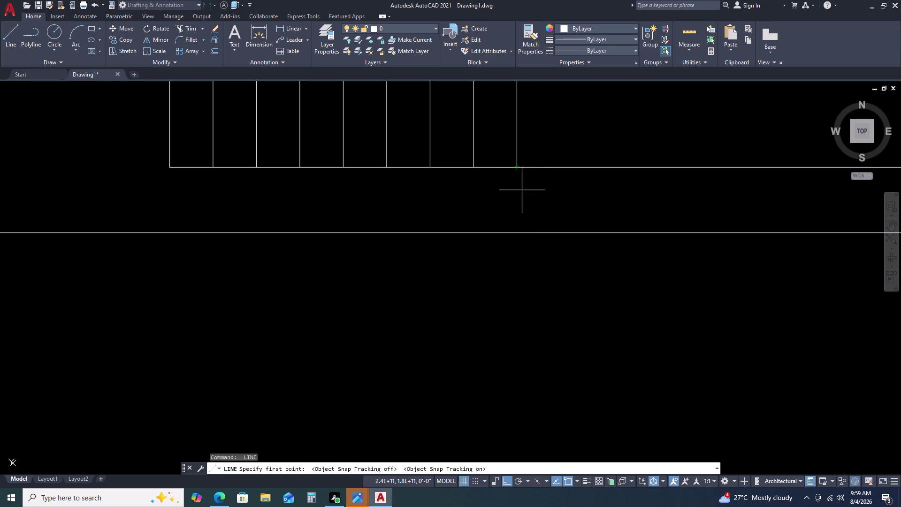
scroll(down, 3)
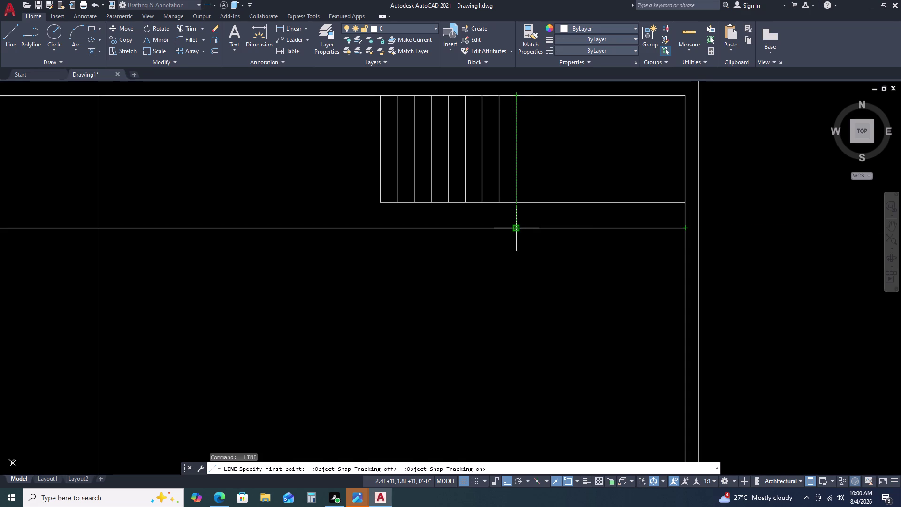
Draw a 3'3" vertical line down from where the stair edge meets the wall.
double_click(516, 225)
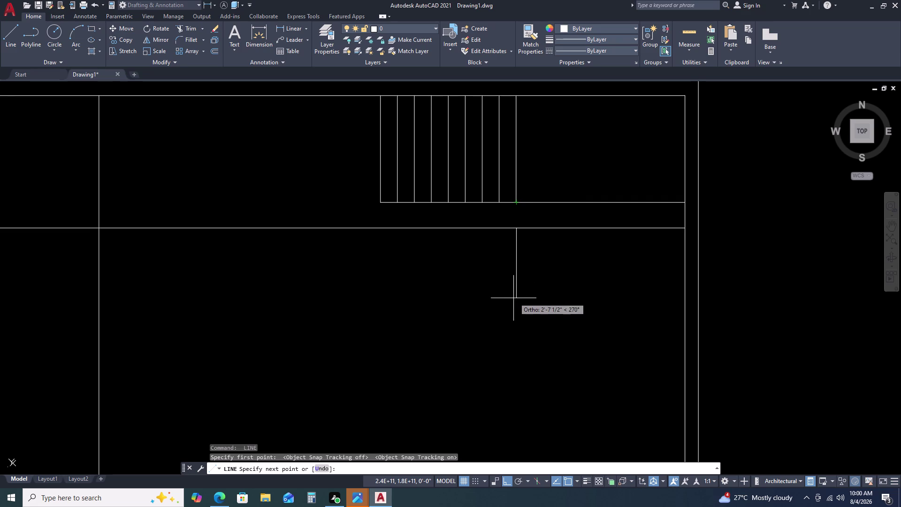
key(3)
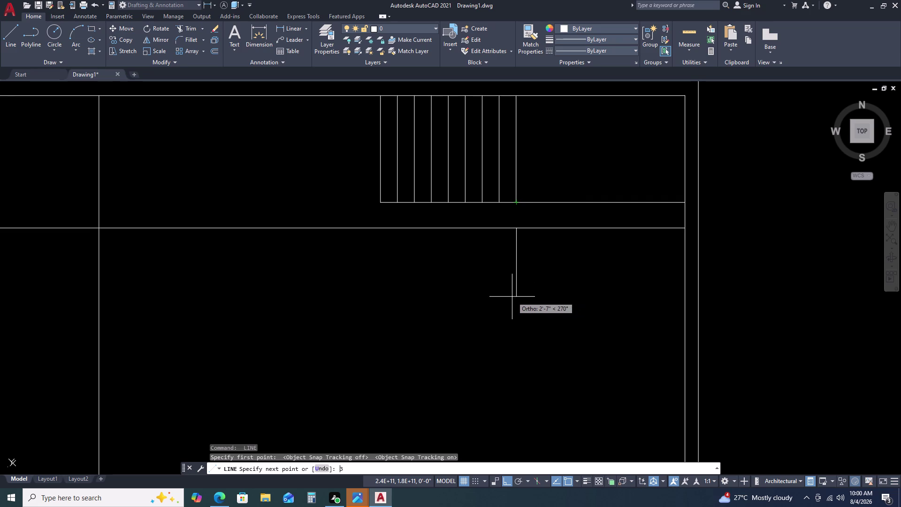
key(apostrophe)
key(3)
key(apostrophe)
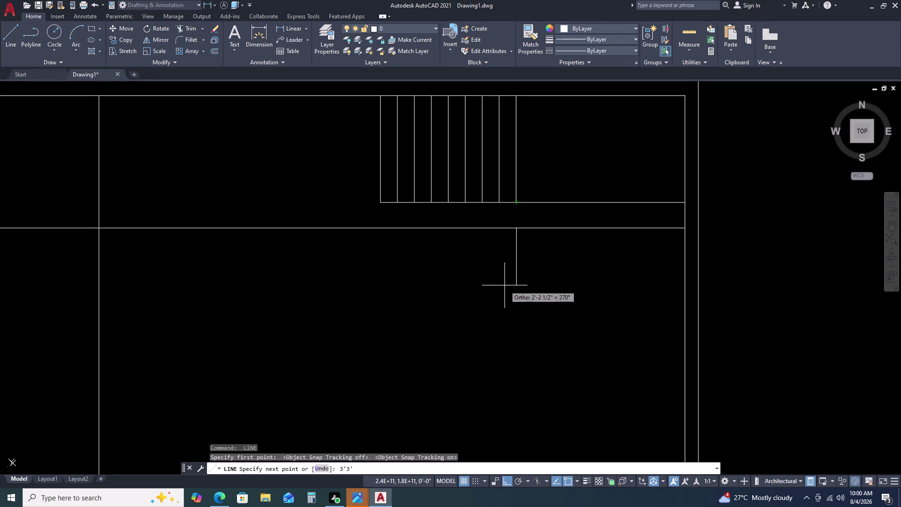
key(BackSpace)
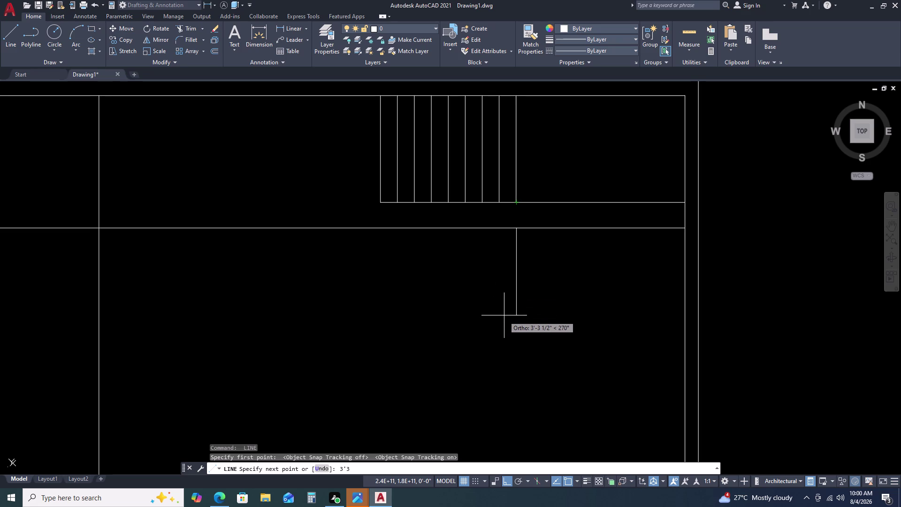
key(Return)
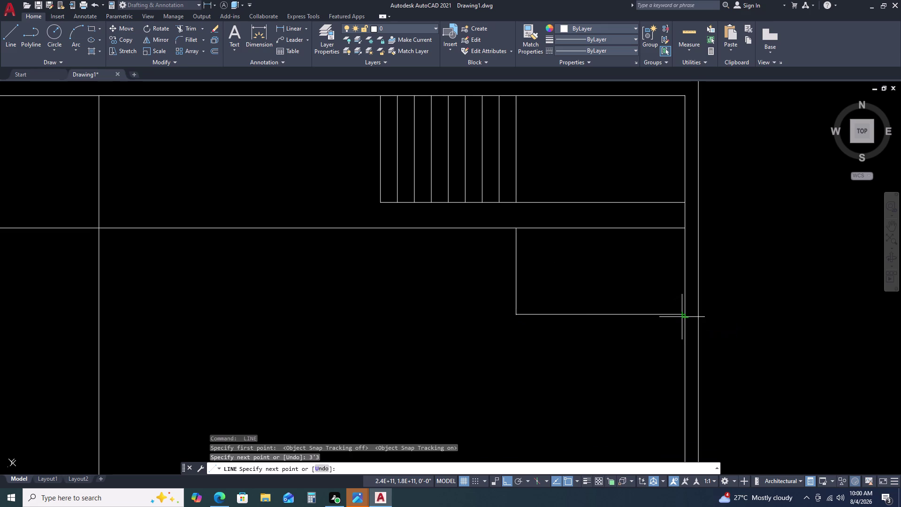
key(Escape)
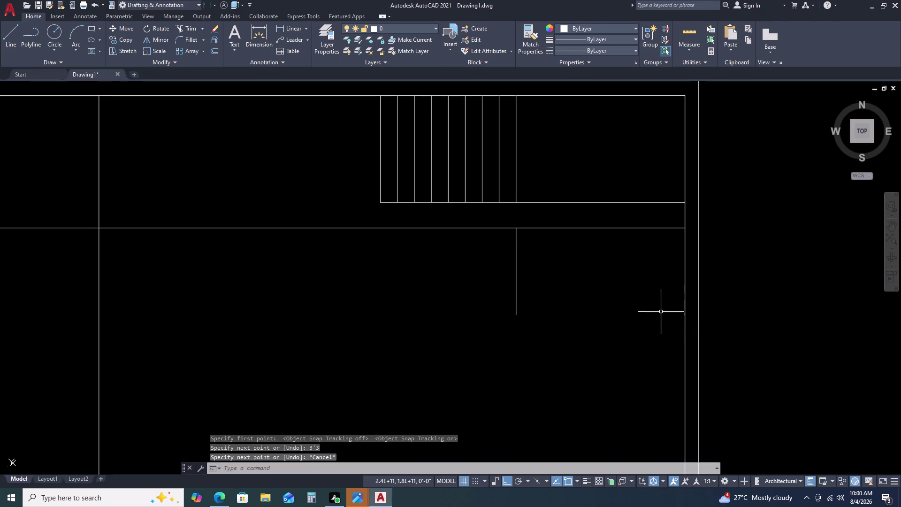
double_click(549, 227)
key(Escape)
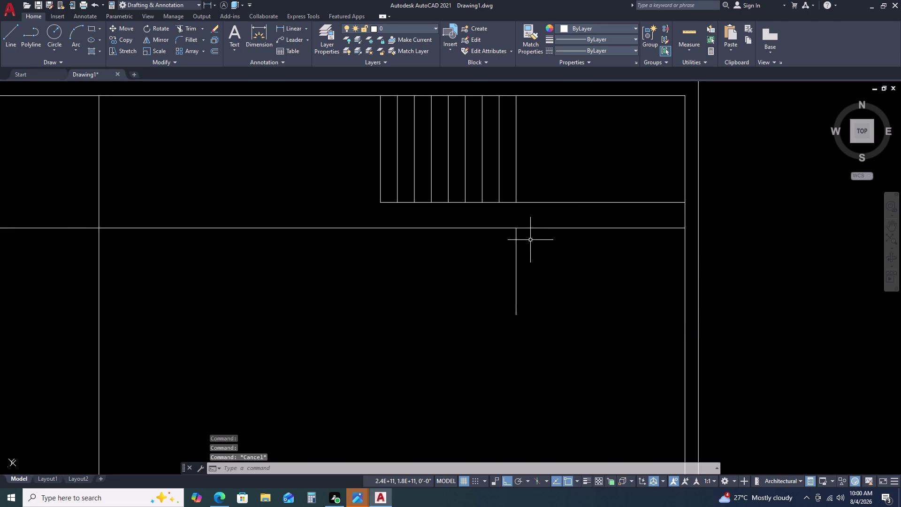
Start a line along the wall line, then cancel it unfinished.
drag(528, 241, 520, 243)
key(Escape)
text(L)
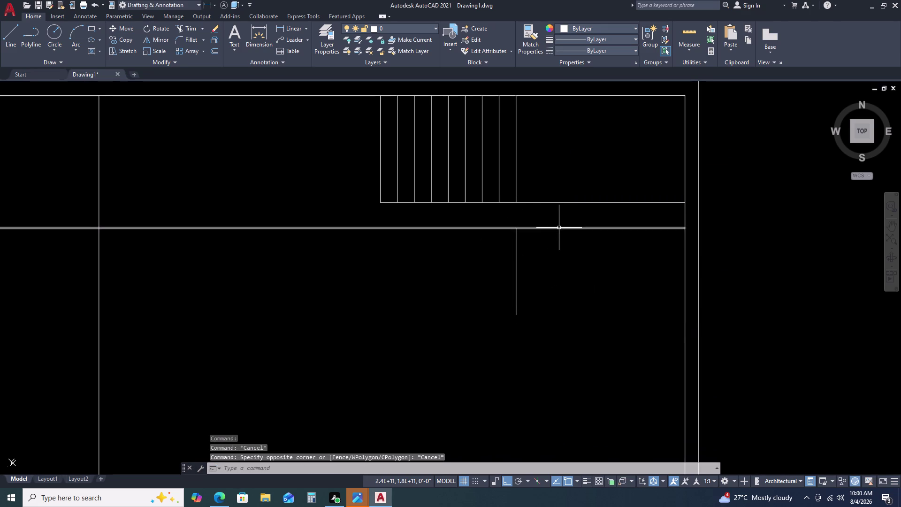
key(space)
click(685, 229)
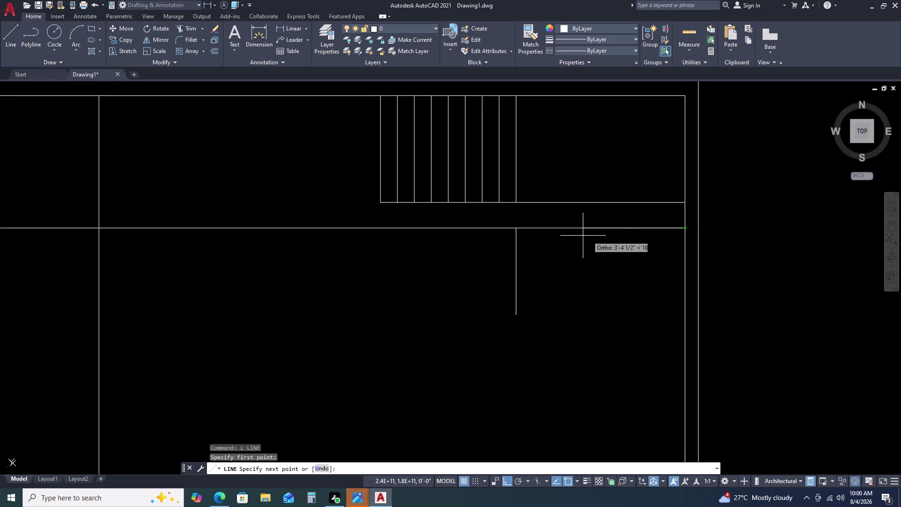
click(516, 228)
key(Escape)
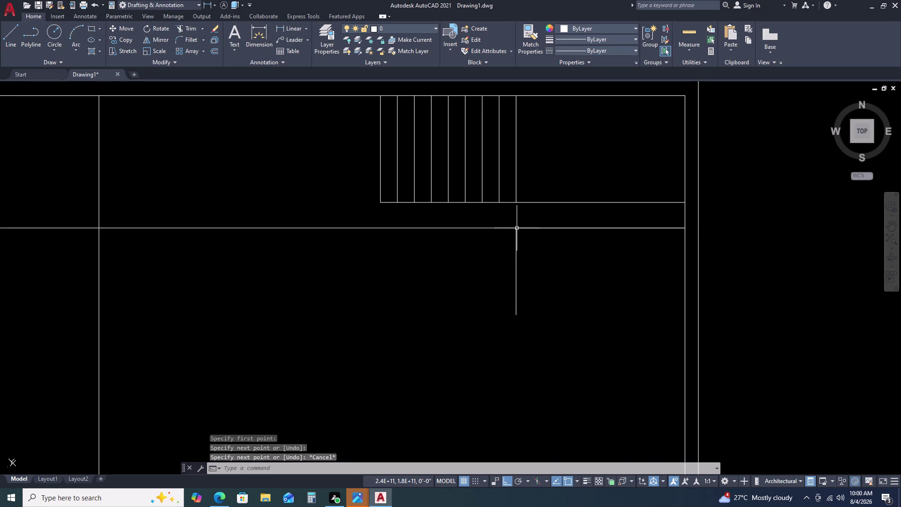
Cancel an offset and select the short wall segment right of the partition.
double_click(523, 228)
text(O)
key(space)
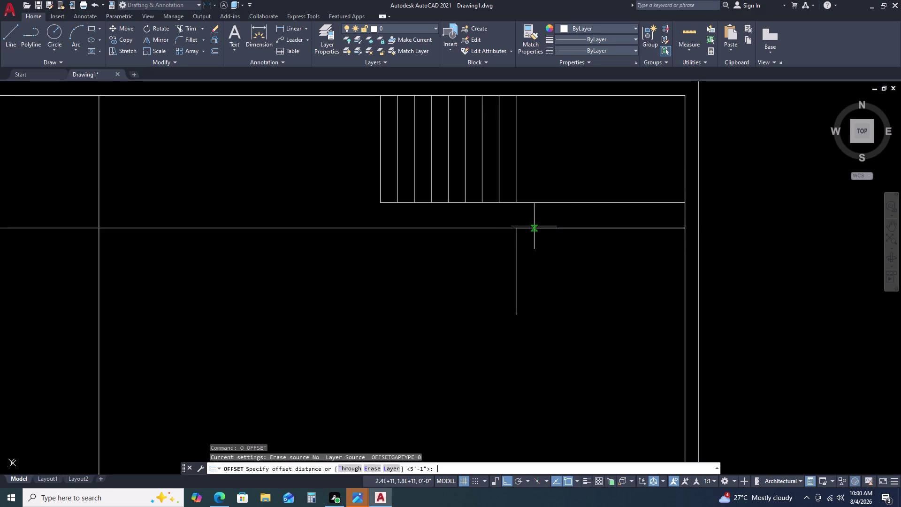
key(Escape)
double_click(600, 226)
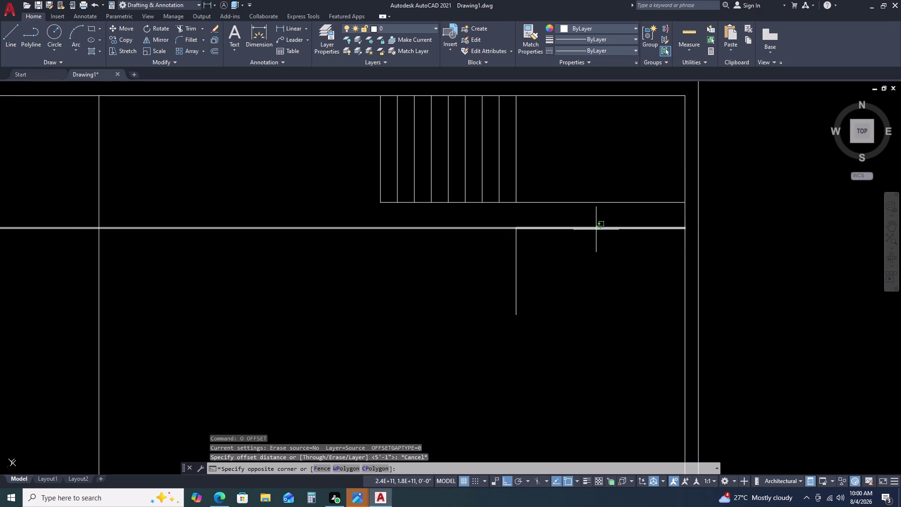
click(595, 230)
key(Escape)
double_click(595, 228)
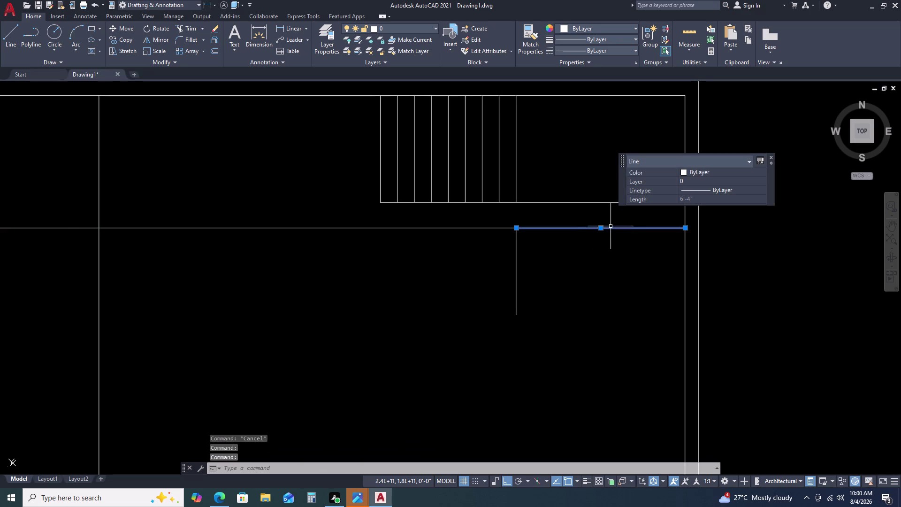
Copy the selected segment as a 3-item array at 10' spacing.
key(c)
text(O)
key(space)
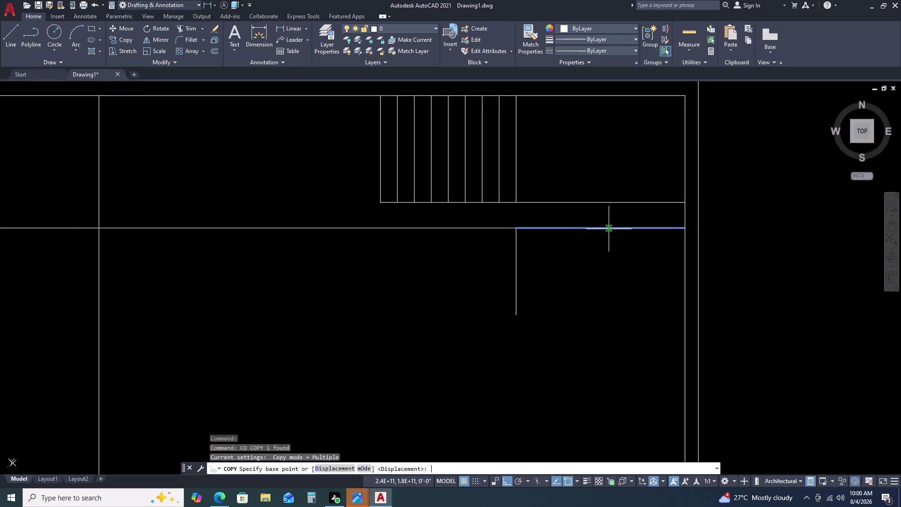
click(683, 228)
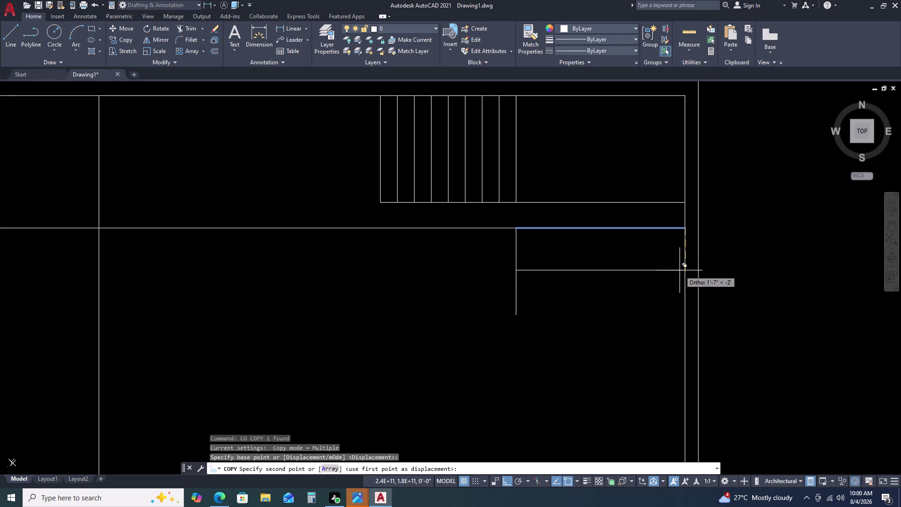
key(a)
text(R)
key(space)
text(3)
key(space)
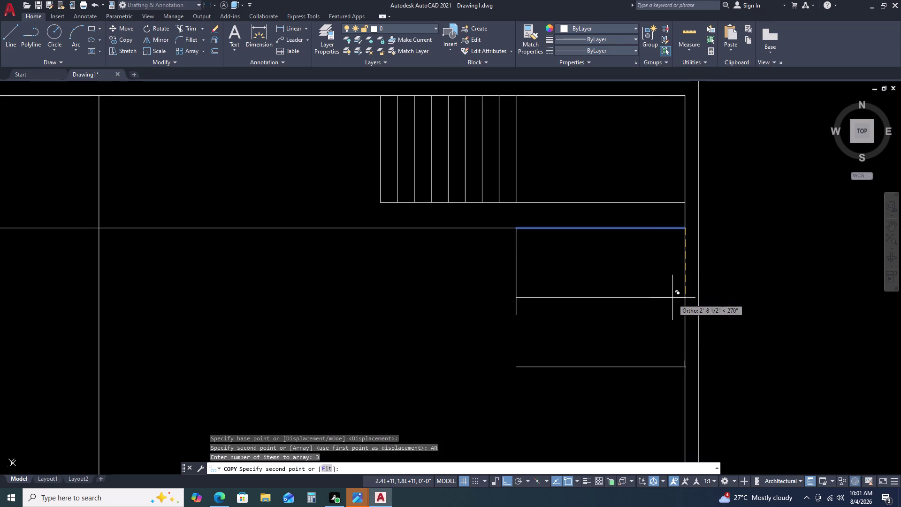
key(1)
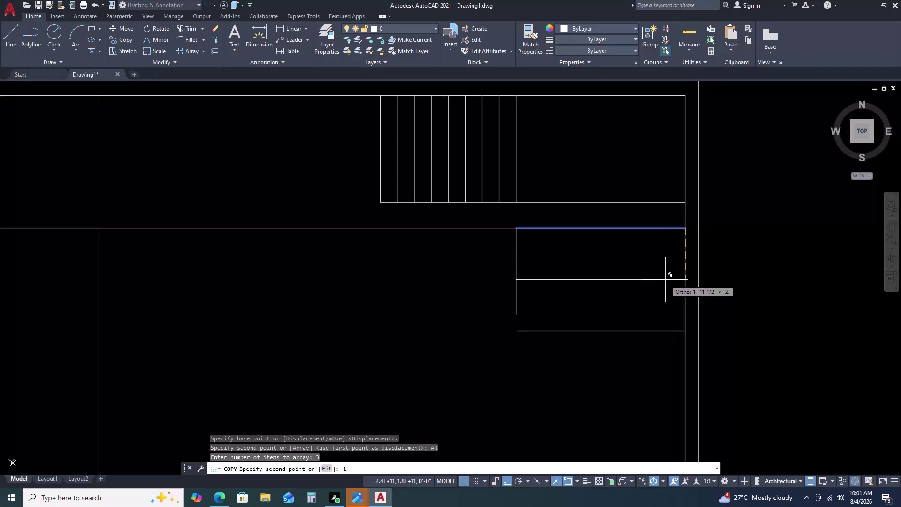
key(0)
key(apostrophe)
key(Return)
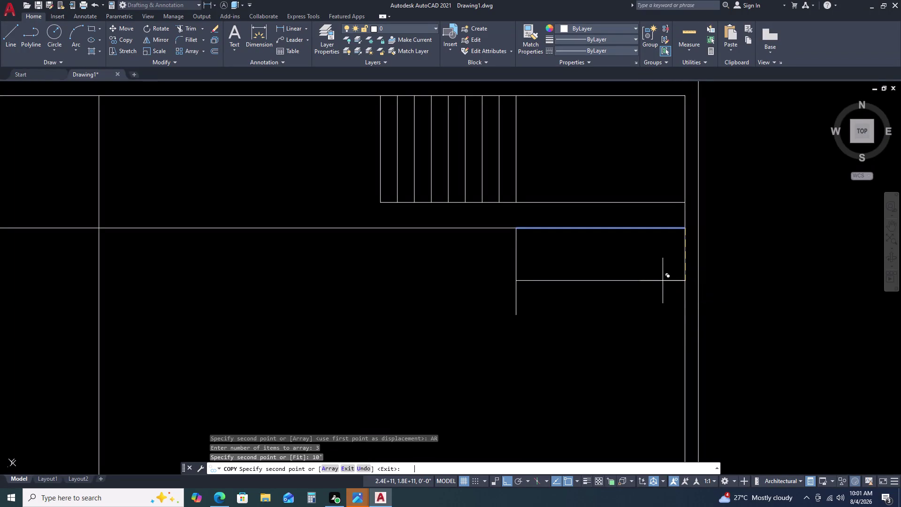
key(Escape)
Window-select the two misplaced arrayed copies and delete them.
scroll(down, 3)
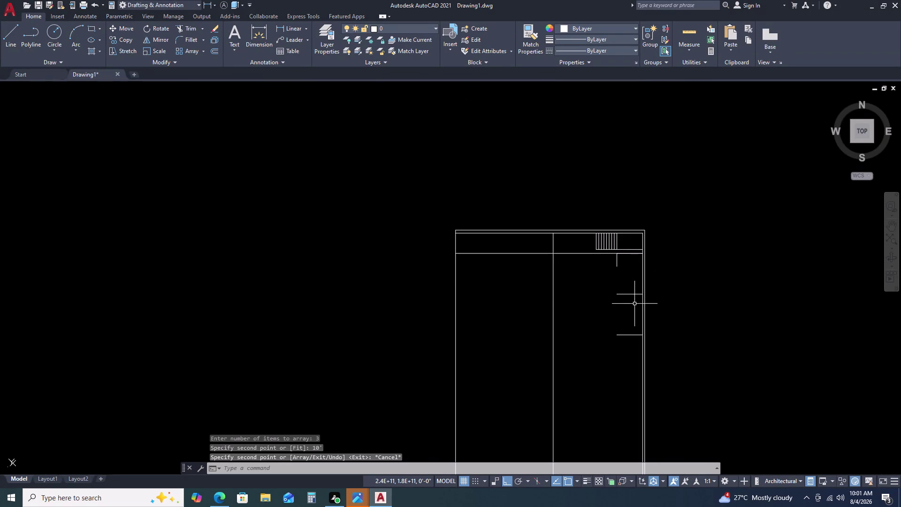
scroll(up, 3)
click(627, 422)
drag(627, 421, 627, 398)
click(607, 213)
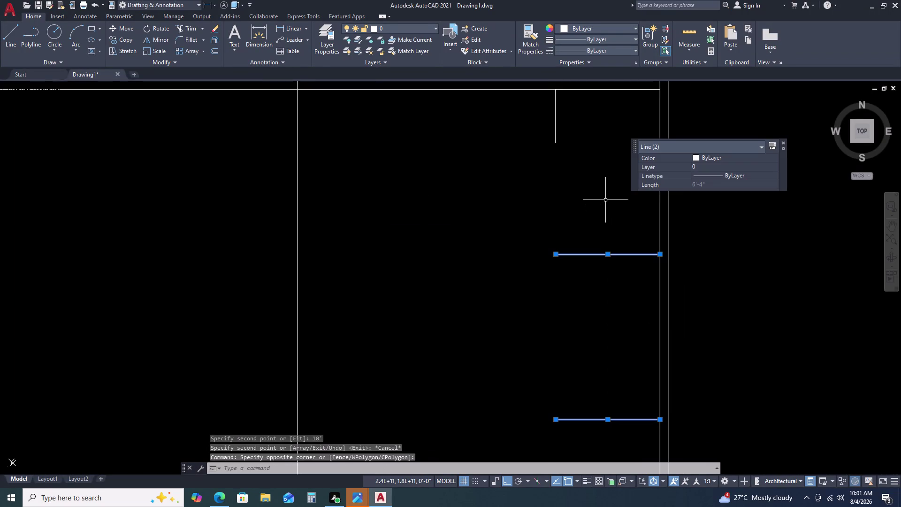
key(Delete)
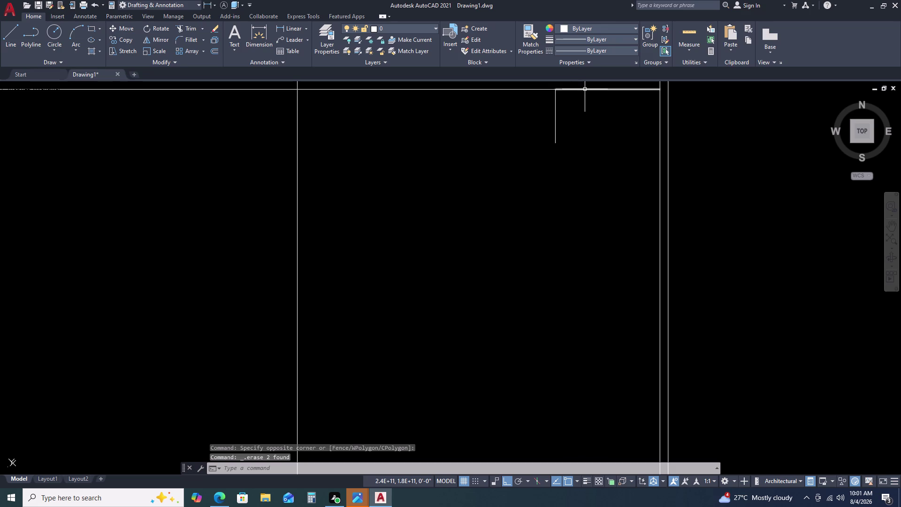
click(585, 90)
key(o)
key(space)
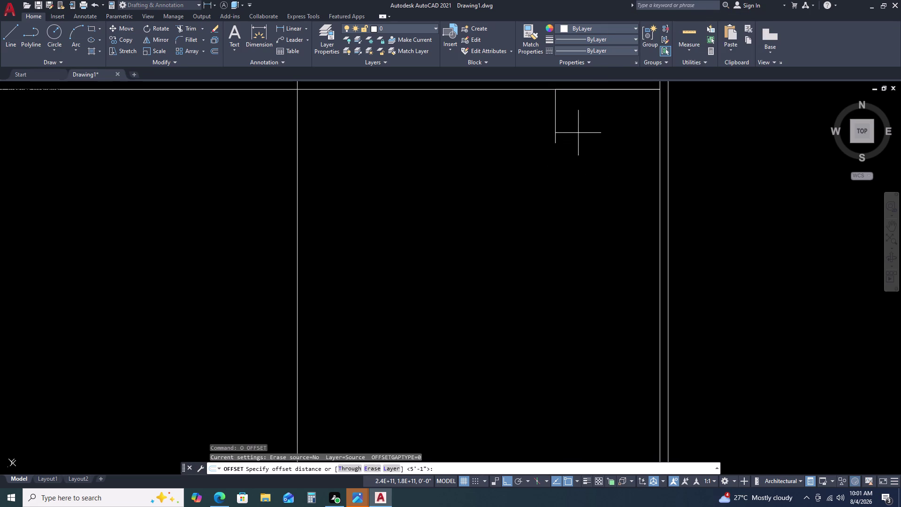
middle_drag(578, 133, 577, 187)
middle_click(576, 188)
key(space)
key(Escape)
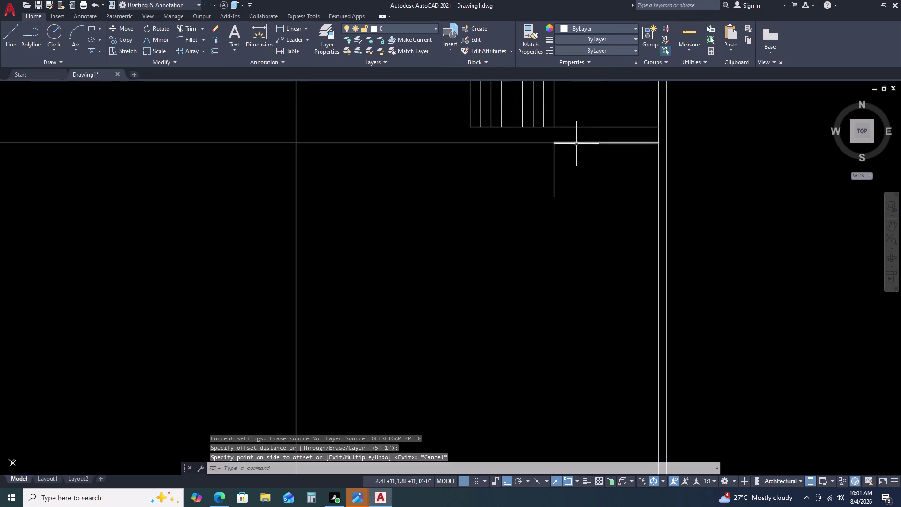
double_click(576, 145)
double_click(576, 142)
key(Escape)
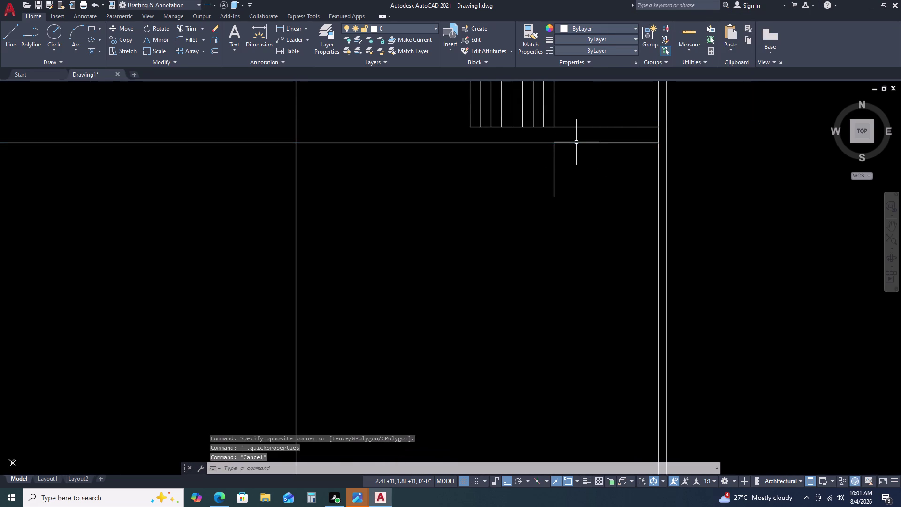
click(576, 142)
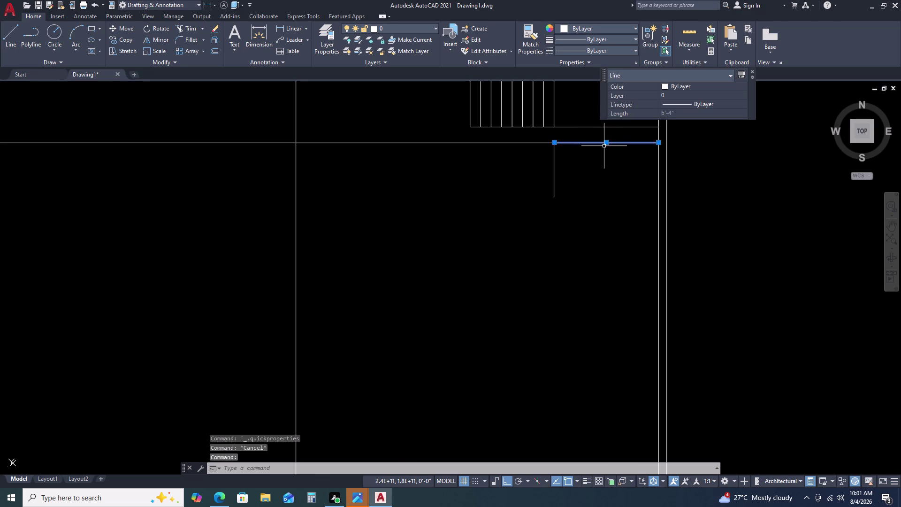
text(CO)
key(space)
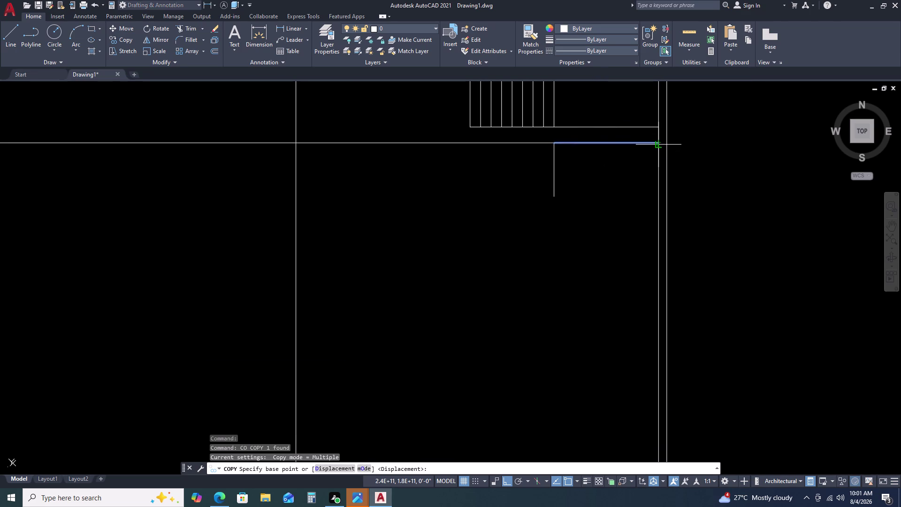
scroll(up, 3)
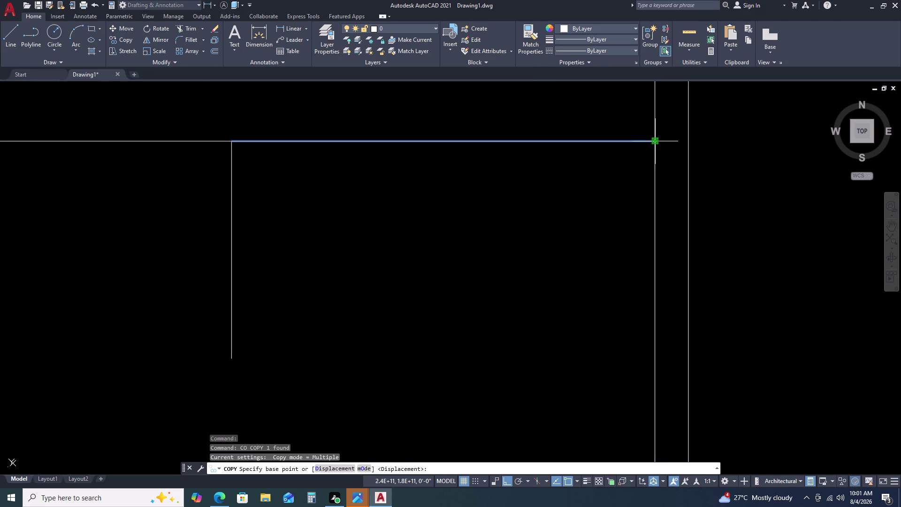
click(656, 140)
scroll(down, 3)
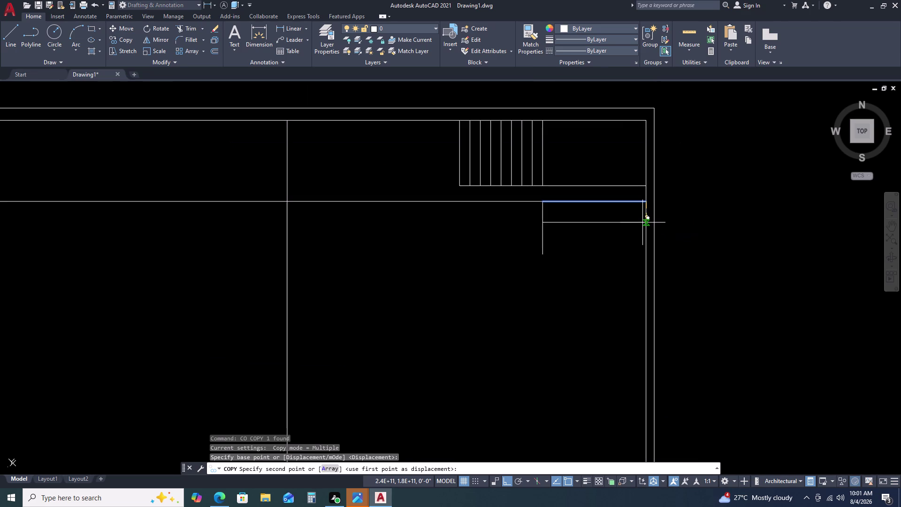
text(AR)
key(space)
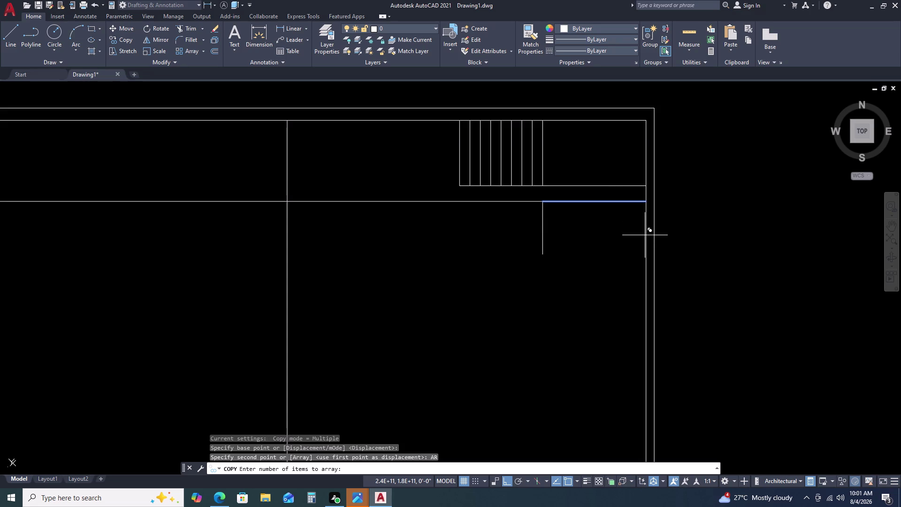
key(4)
key(space)
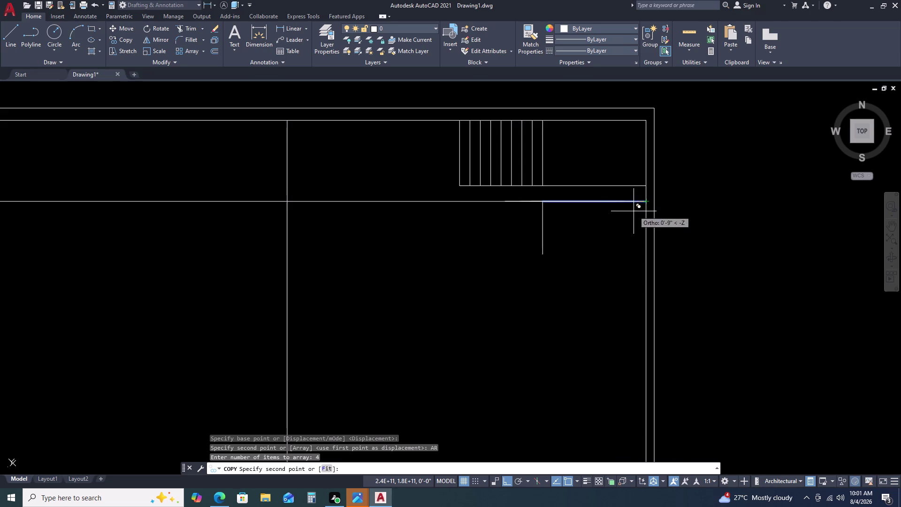
key(Escape)
key(Escape)
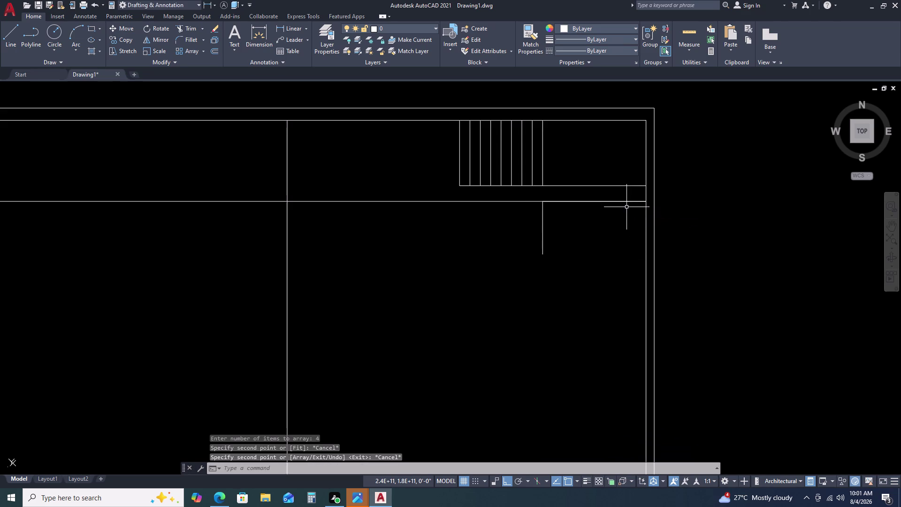
click(626, 202)
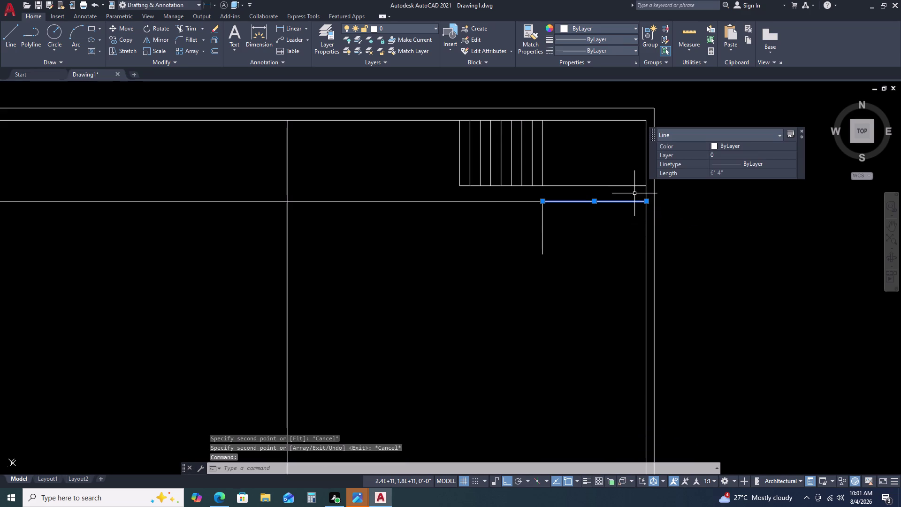
Copy the line from its right end as a 5-item array spaced 10 apart.
key(c)
key(o)
key(space)
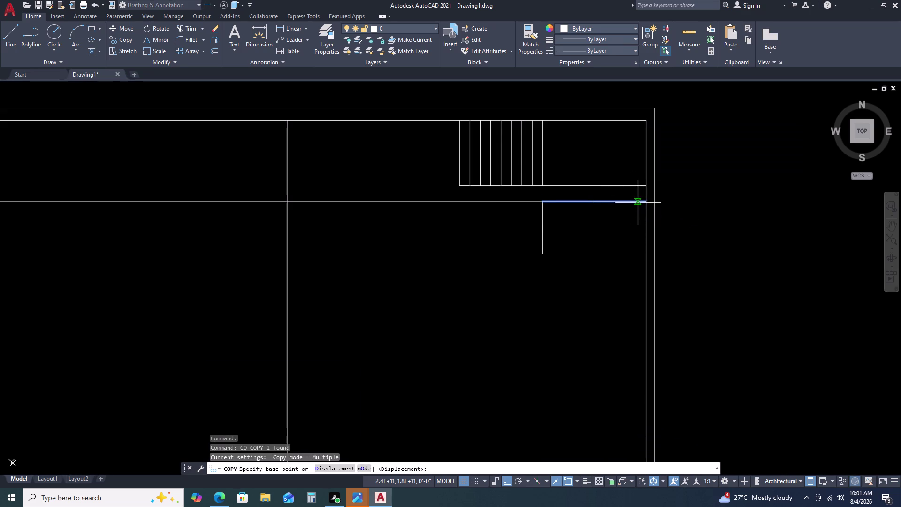
click(646, 202)
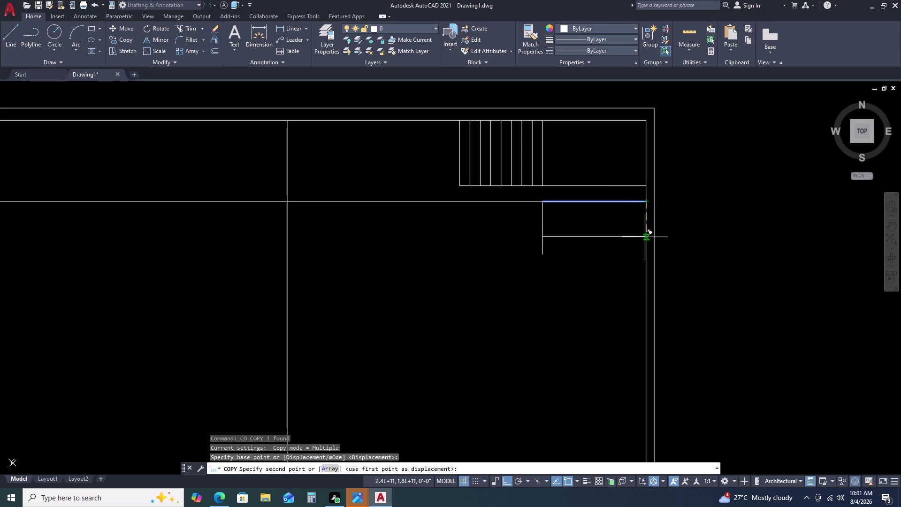
key(a)
text(R)
key(space)
text(5)
key(space)
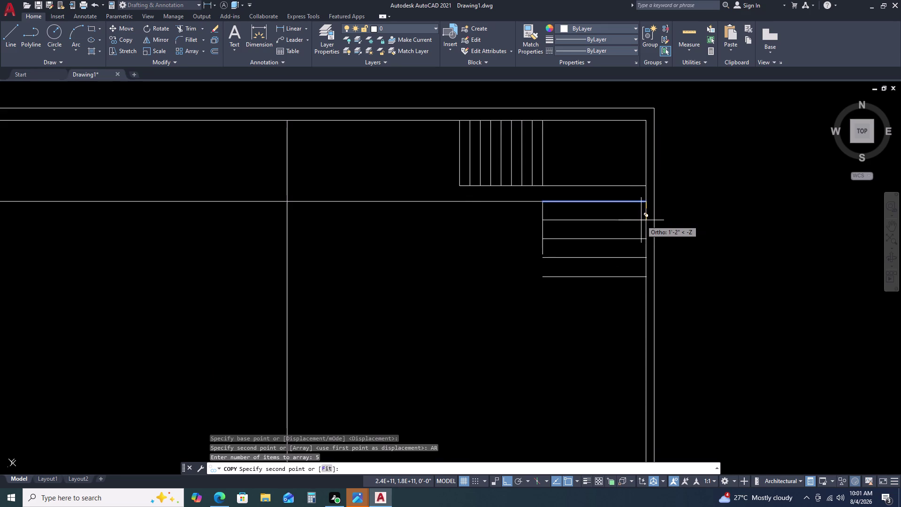
text(10)
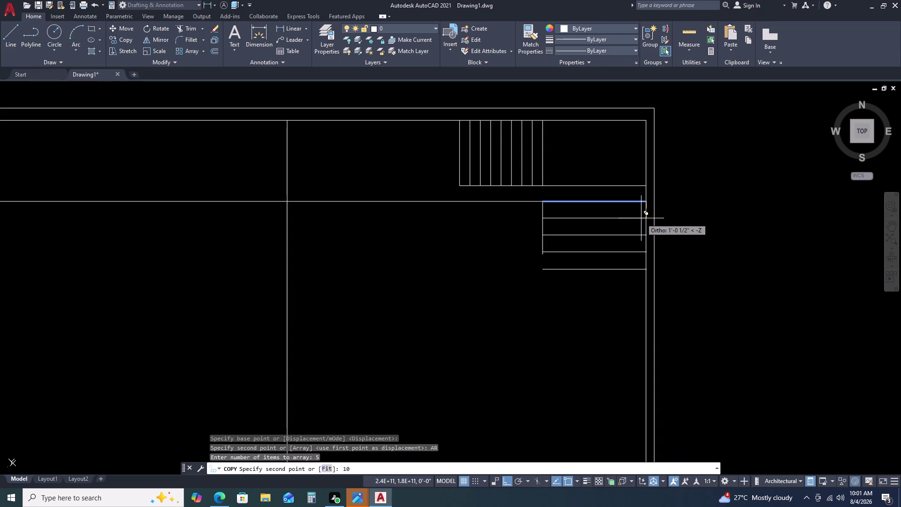
key(space)
key(Escape)
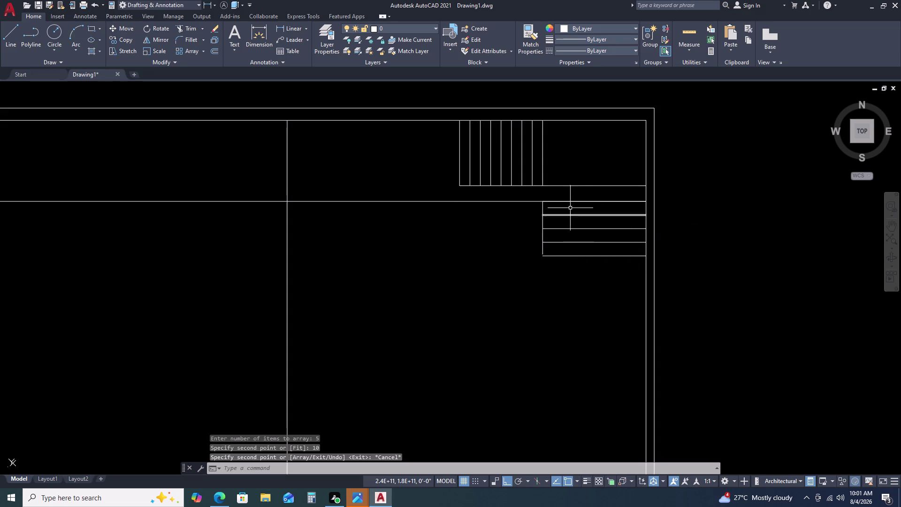
Erase the overlapping duplicate top line.
scroll(up, 3)
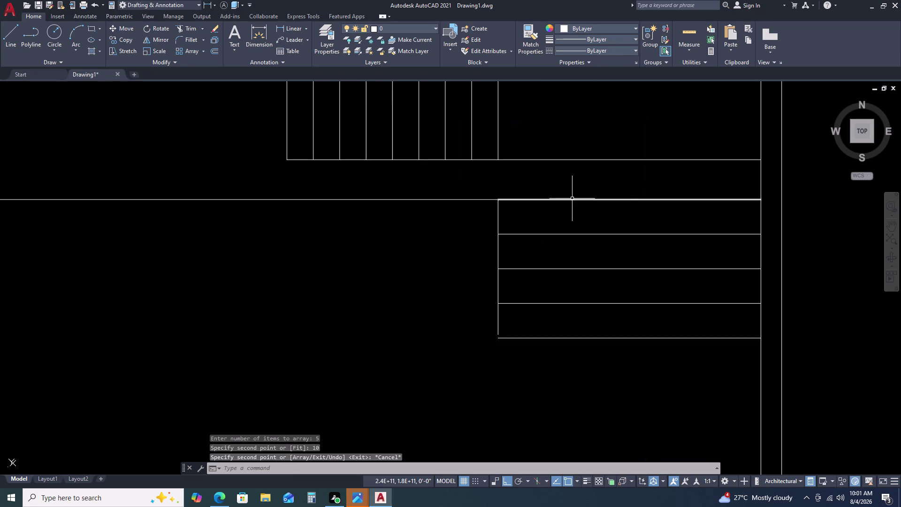
click(572, 198)
key(Delete)
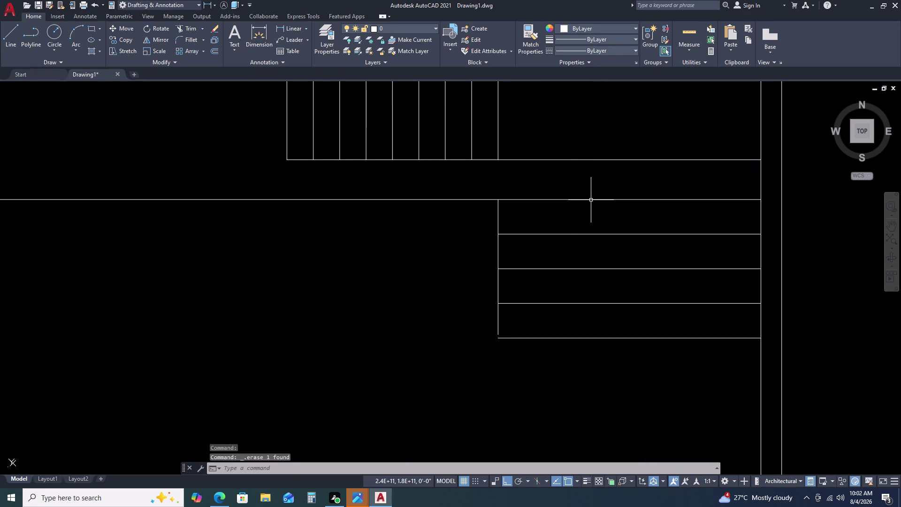
click(590, 200)
key(Escape)
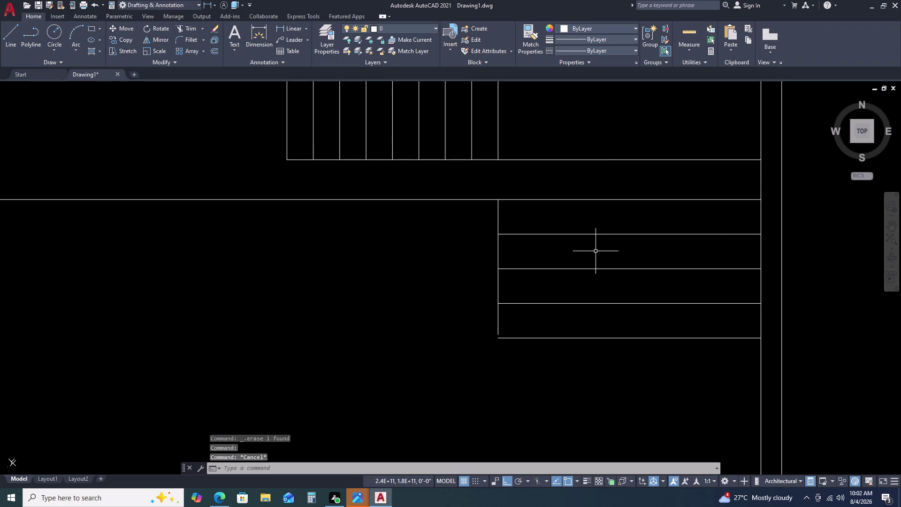
key(e)
key(x)
key(space)
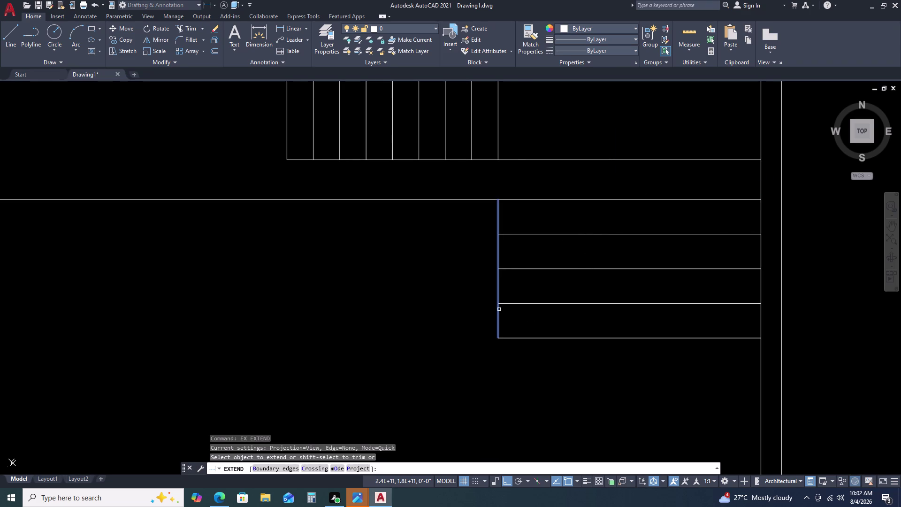
Cancel the extend on the vertical partition line and pan around the stair area.
click(499, 309)
key(Escape)
scroll(down, 3)
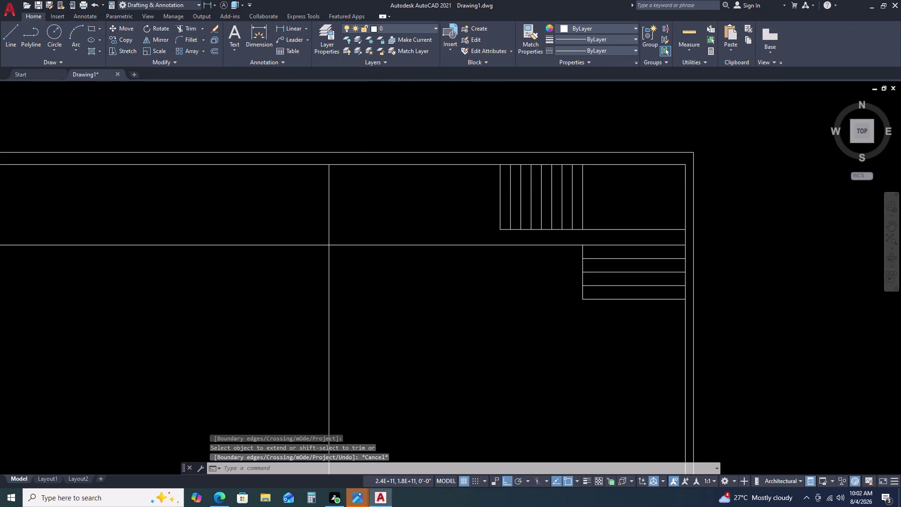
scroll(down, 3)
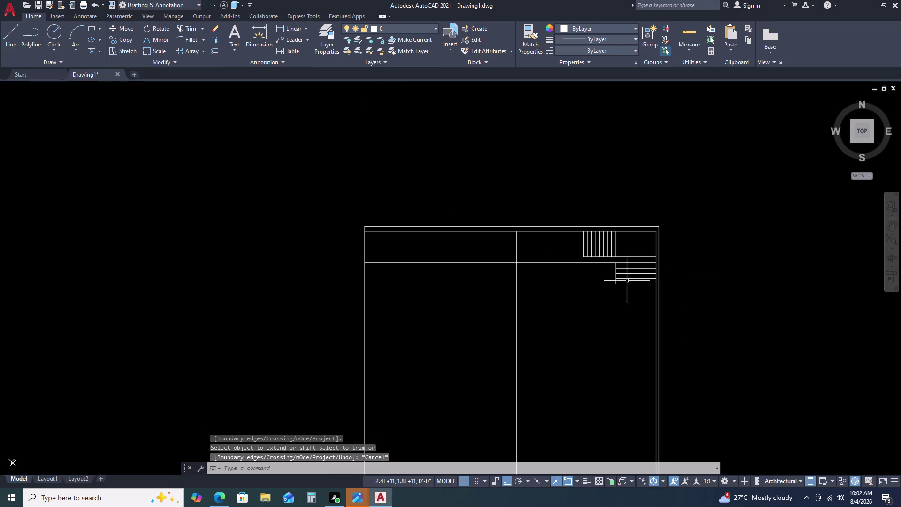
scroll(up, 3)
scroll(up, 3)
scroll(down, 3)
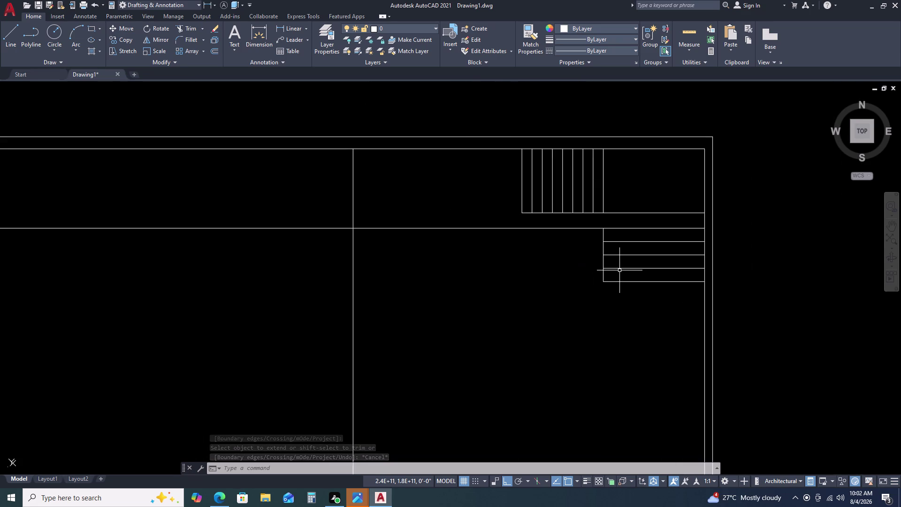
middle_drag(612, 271, 600, 265)
middle_drag(600, 265, 595, 264)
middle_click(596, 264)
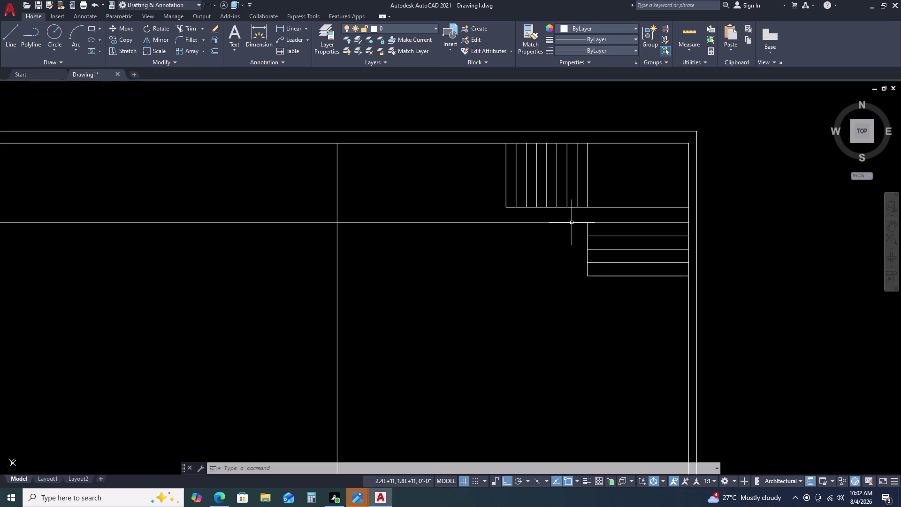
scroll(up, 3)
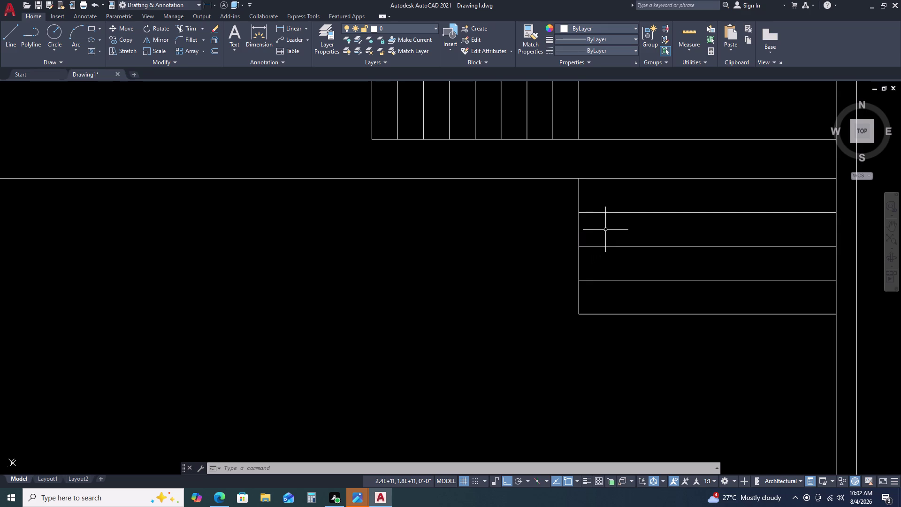
scroll(down, 3)
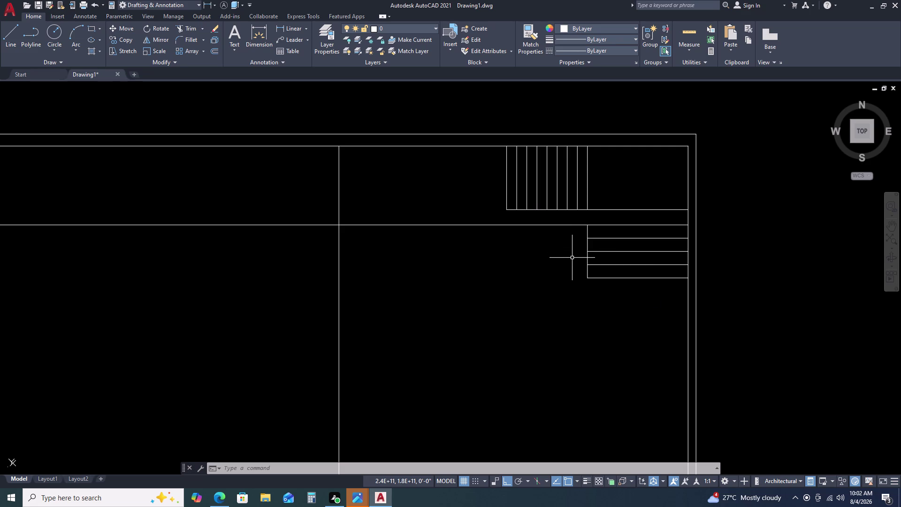
Start a rectangle below the stairs using the Dimensions option.
key(r)
key(e)
text(C)
key(space)
click(430, 295)
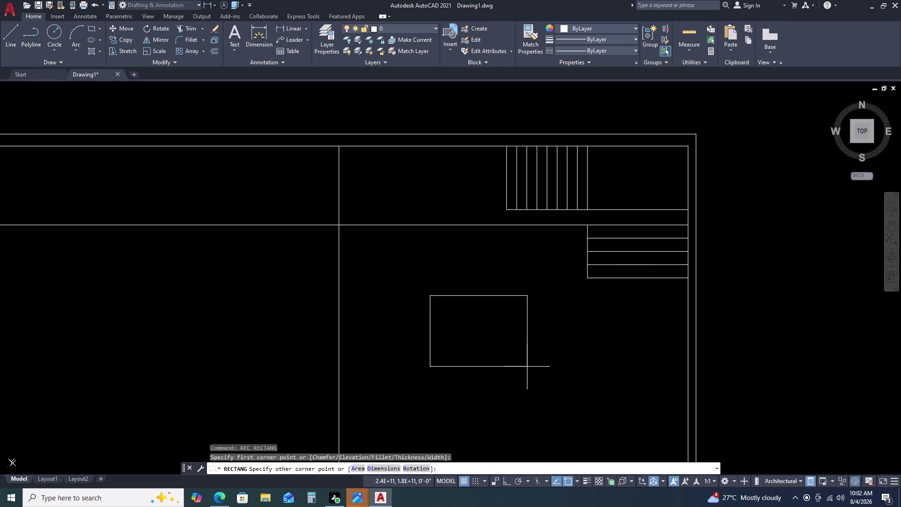
key(d)
key(space)
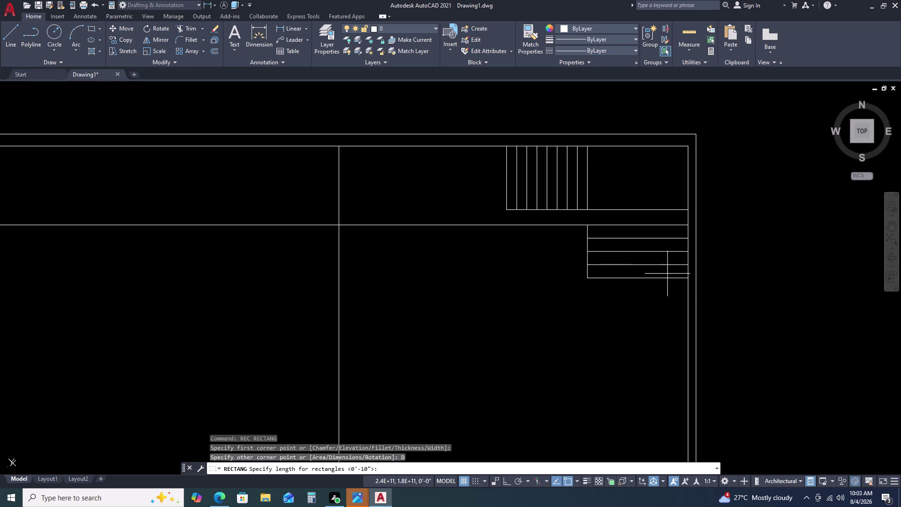
Give the rectangle length 5'1" and width 3'3", then place and select it.
key(5)
key(apostrophe)
key(3)
key(apostrophe)
key(3)
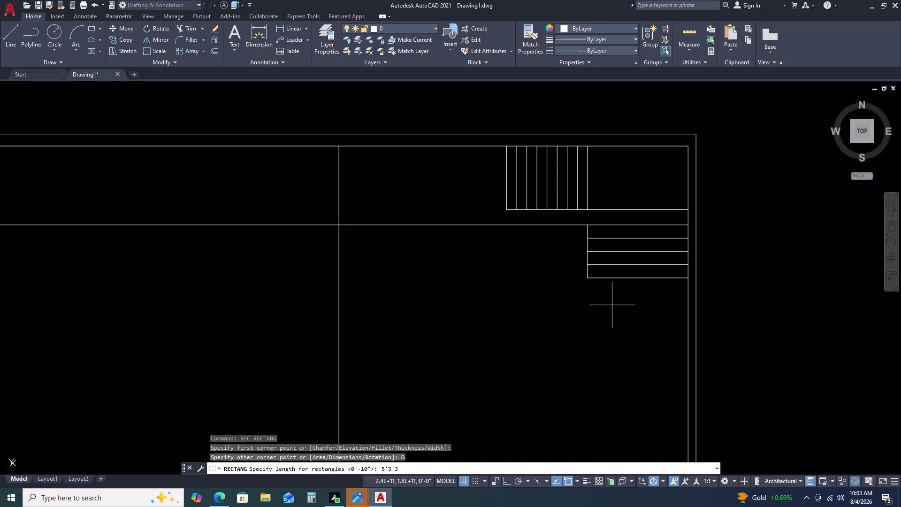
key(BackSpace)
key(BackSpace)
key(BackSpace)
key(1)
key(space)
text(3)
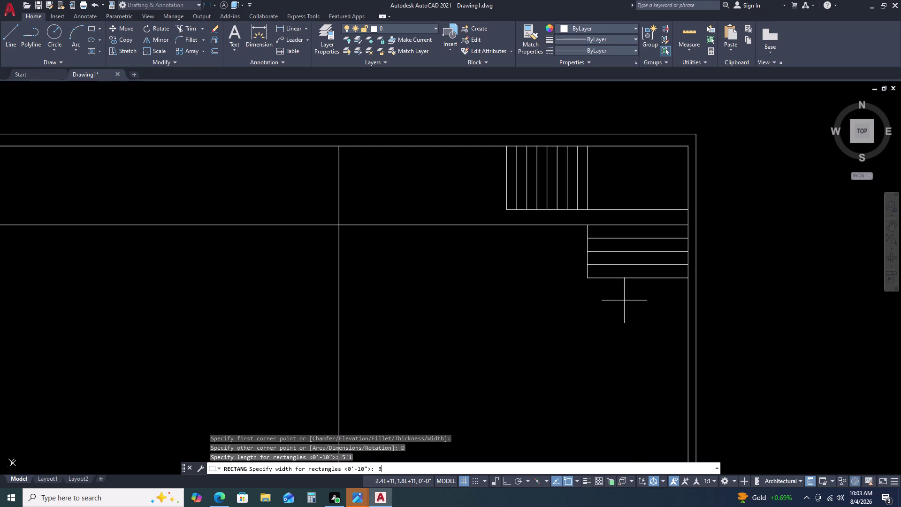
text(')
text(3)
key(space)
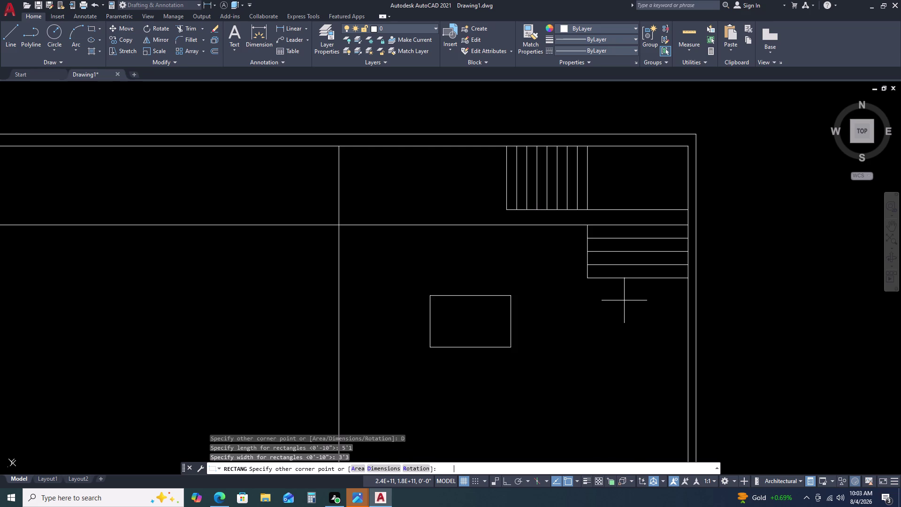
click(542, 330)
click(537, 281)
click(482, 342)
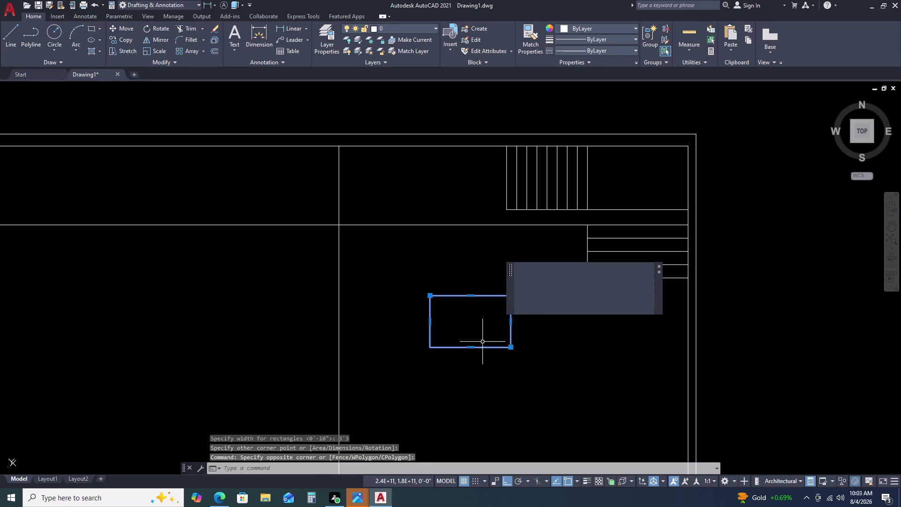
Move the rectangle by its corner onto the upper flight's corner, with Ortho off.
key(m)
key(space)
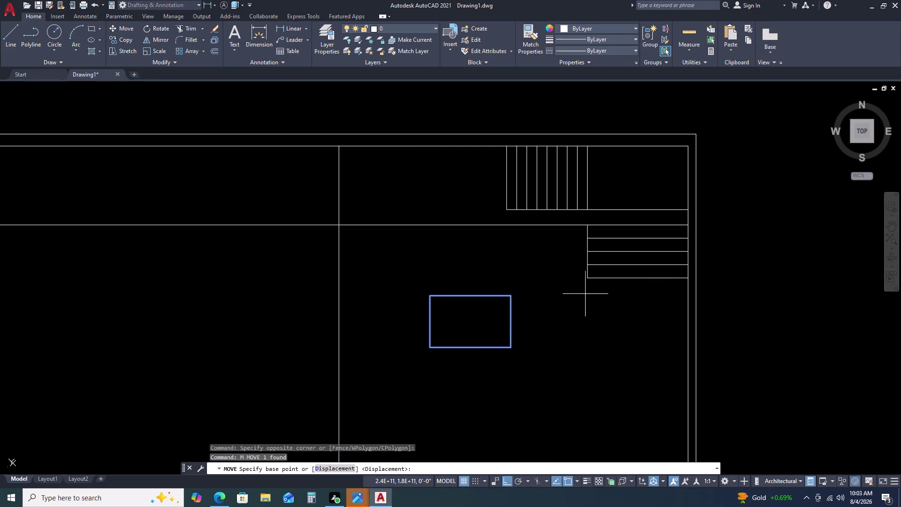
click(512, 298)
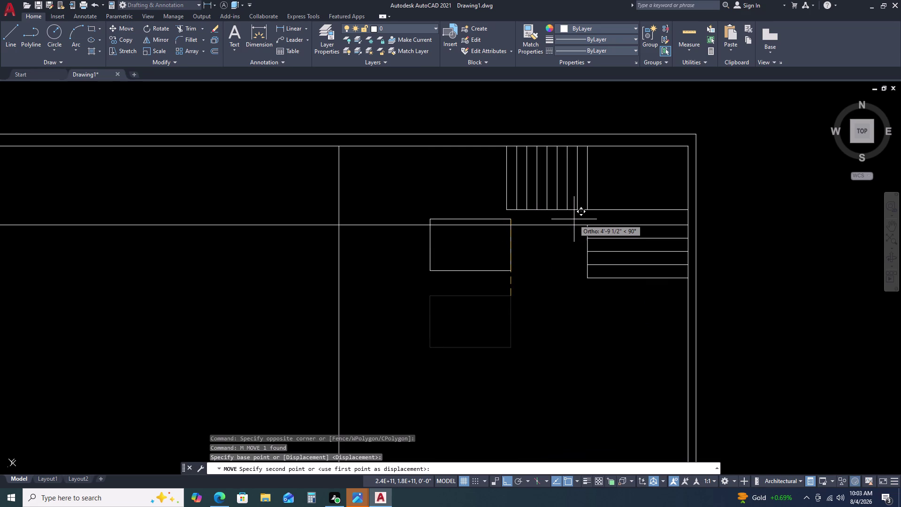
key(F8)
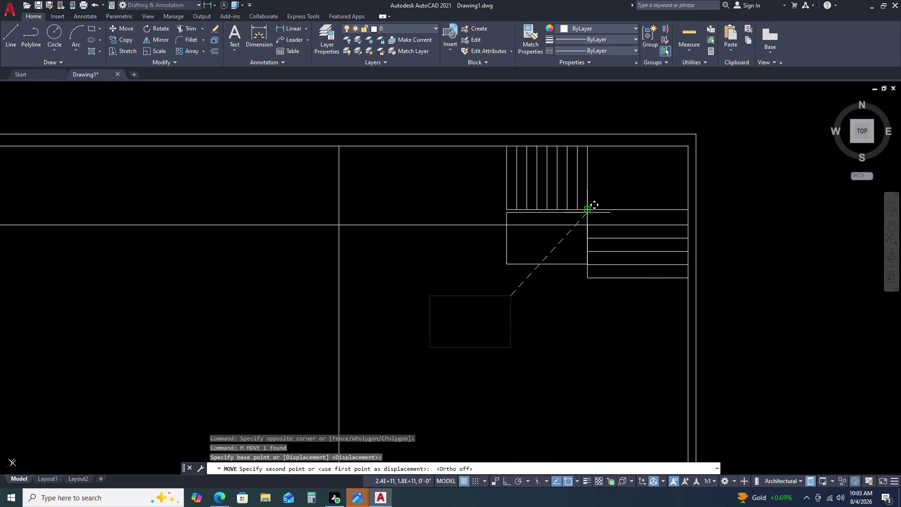
scroll(up, 3)
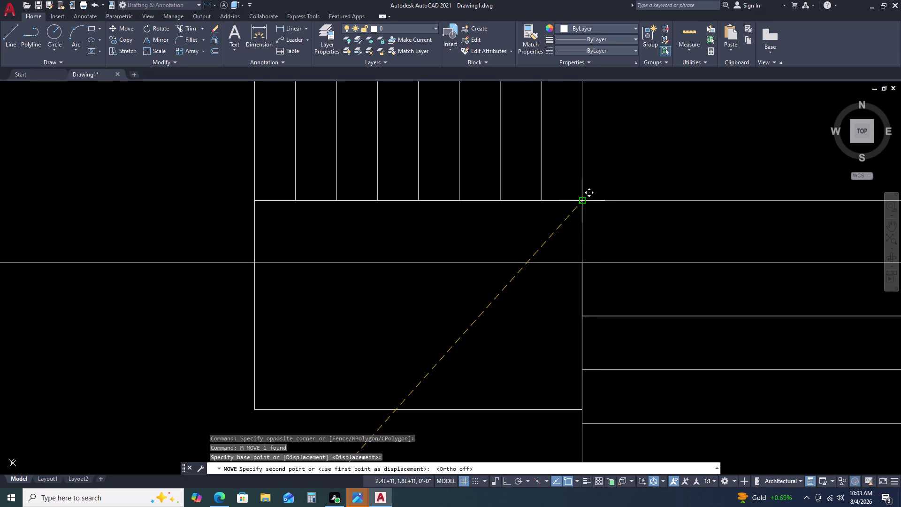
double_click(582, 203)
scroll(down, 3)
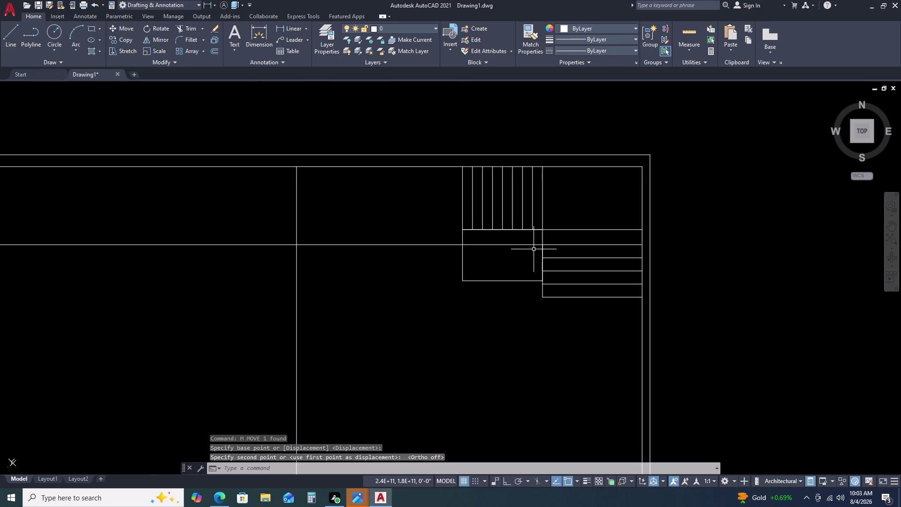
scroll(down, 3)
scroll(up, 3)
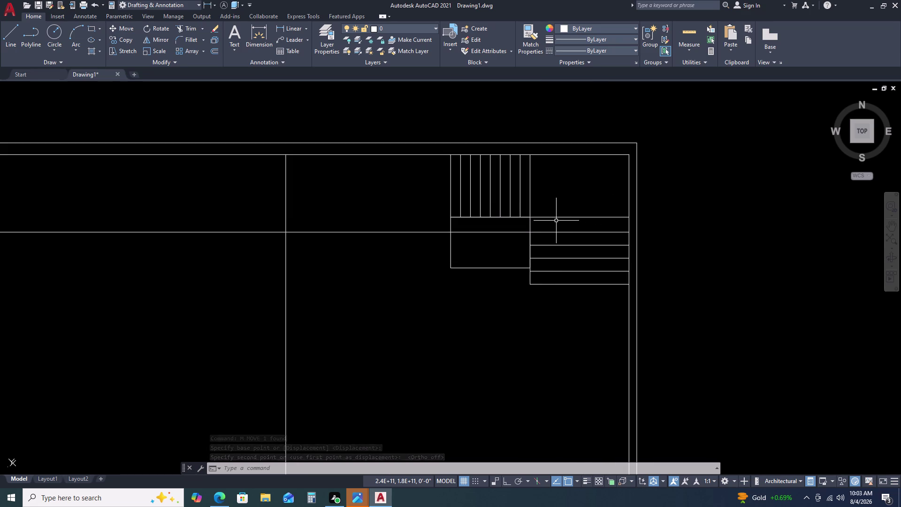
scroll(up, 3)
Delete the redundant tread line beside the landing.
click(586, 214)
drag(587, 216, 584, 223)
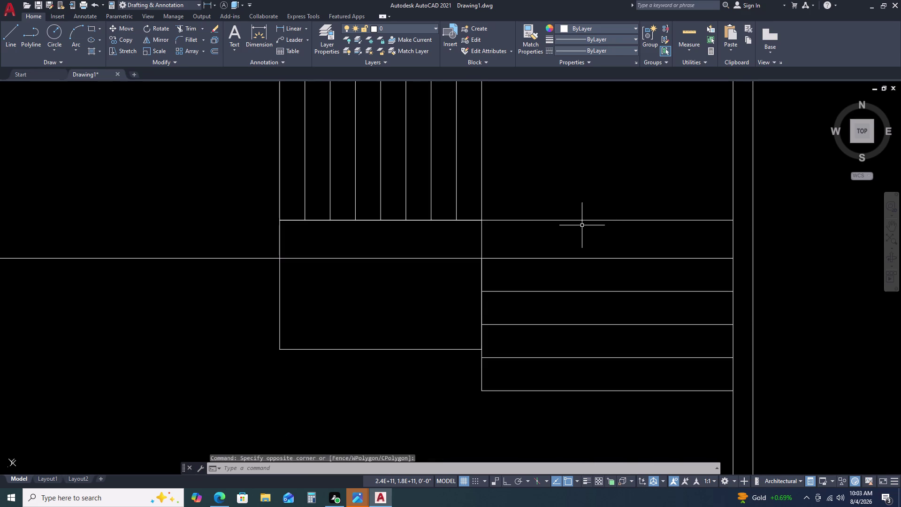
click(582, 225)
double_click(574, 211)
key(Delete)
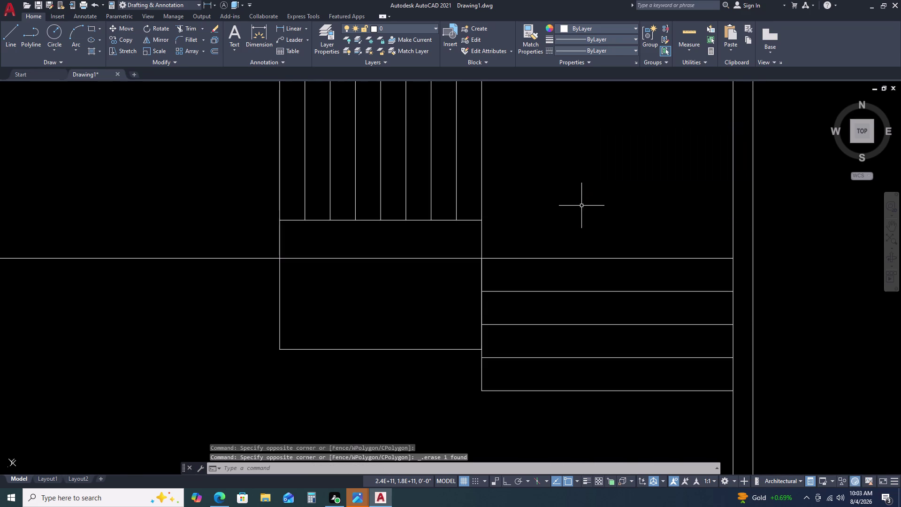
scroll(down, 3)
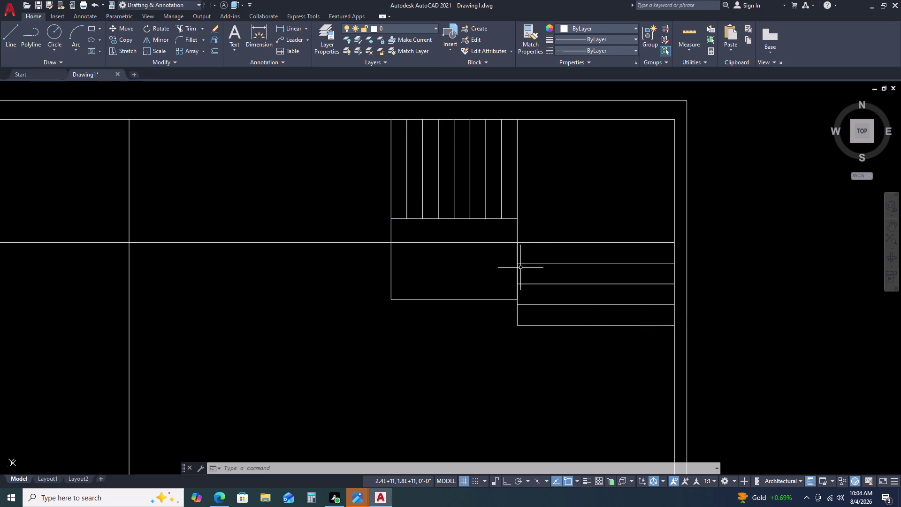
scroll(down, 3)
Draw a 4' vertical line down from the landing's top-left corner with Ortho on.
scroll(up, 3)
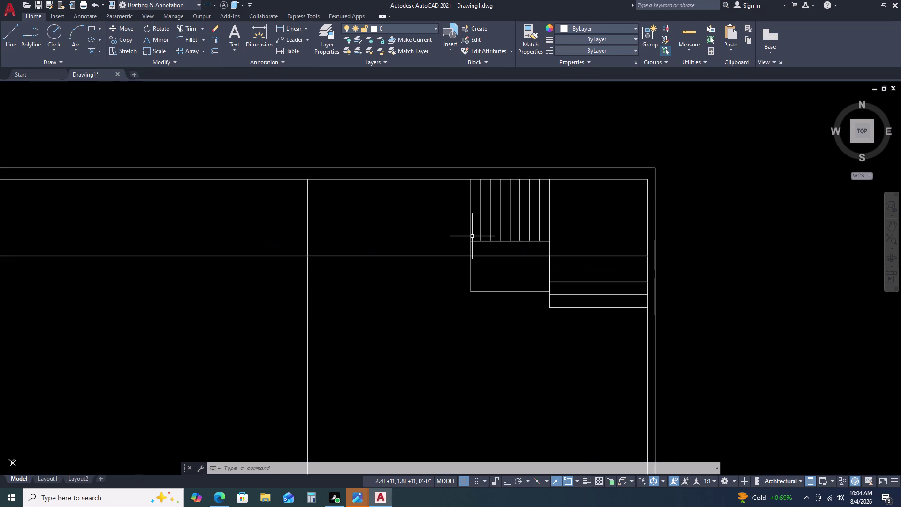
scroll(up, 3)
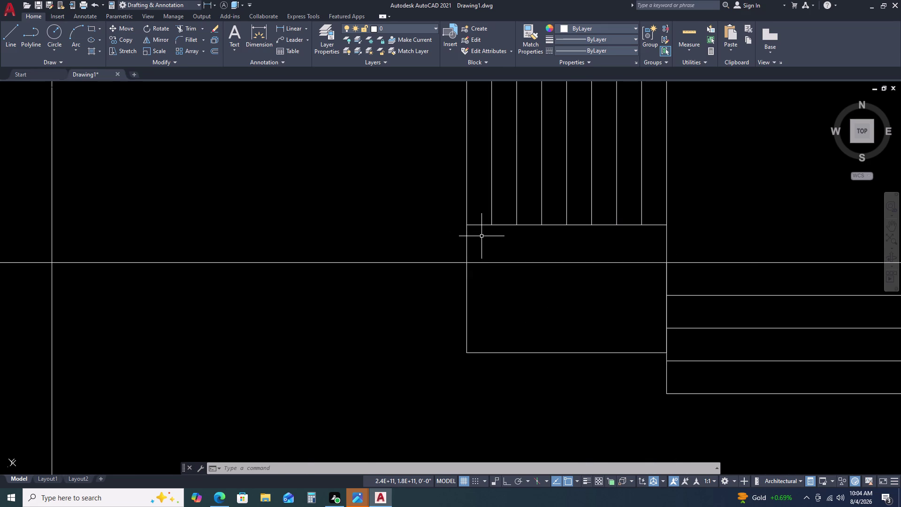
text(L)
key(space)
click(463, 226)
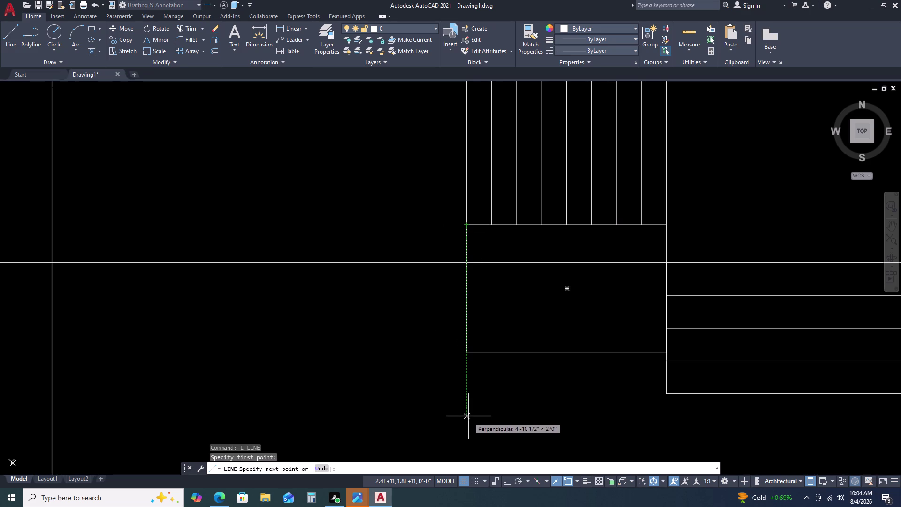
key(F8)
key(4)
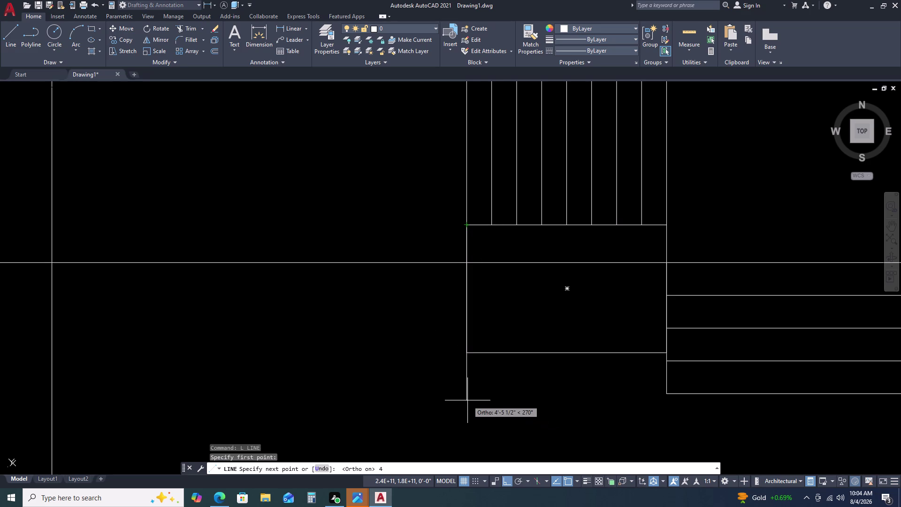
key(apostrophe)
key(space)
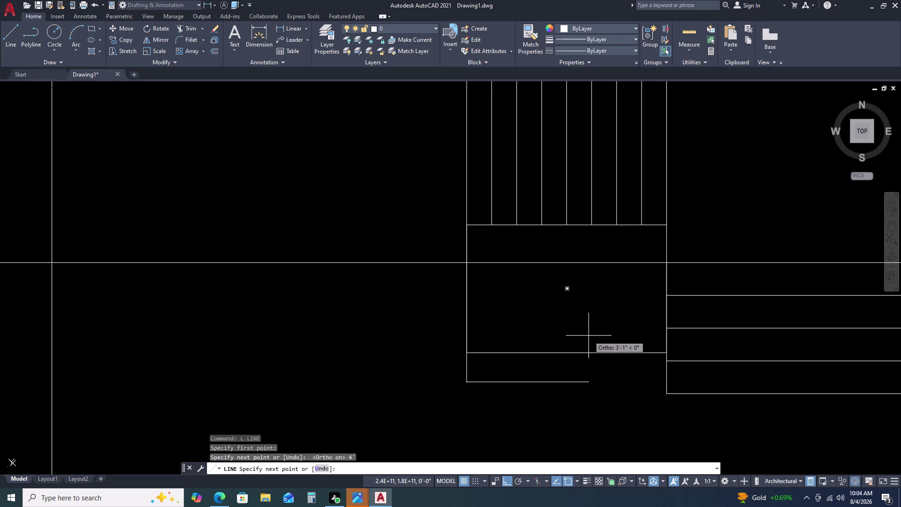
scroll(down, 3)
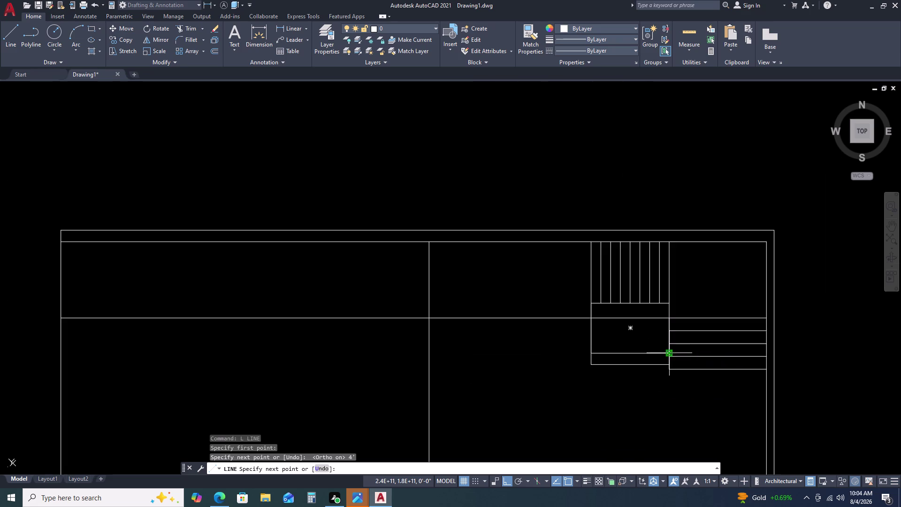
key(Escape)
Select the lower flight's four tread lines, then clear the selection.
click(713, 373)
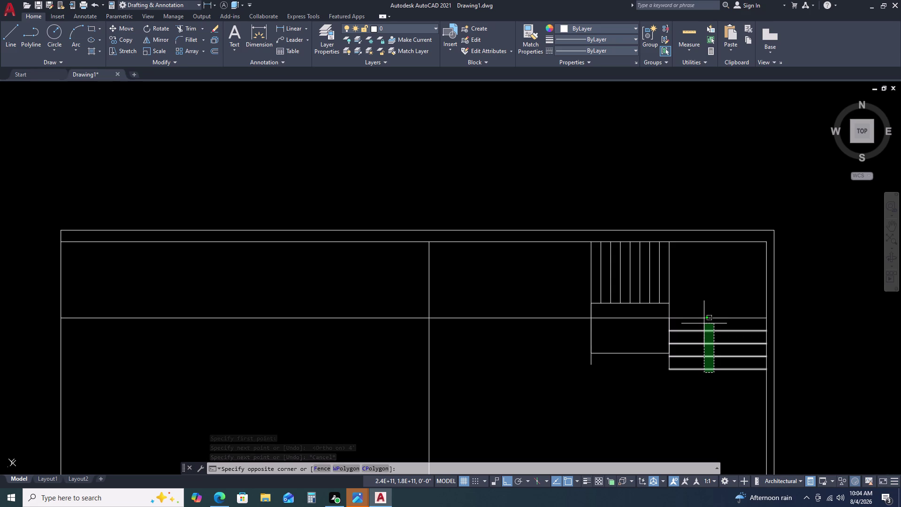
double_click(704, 324)
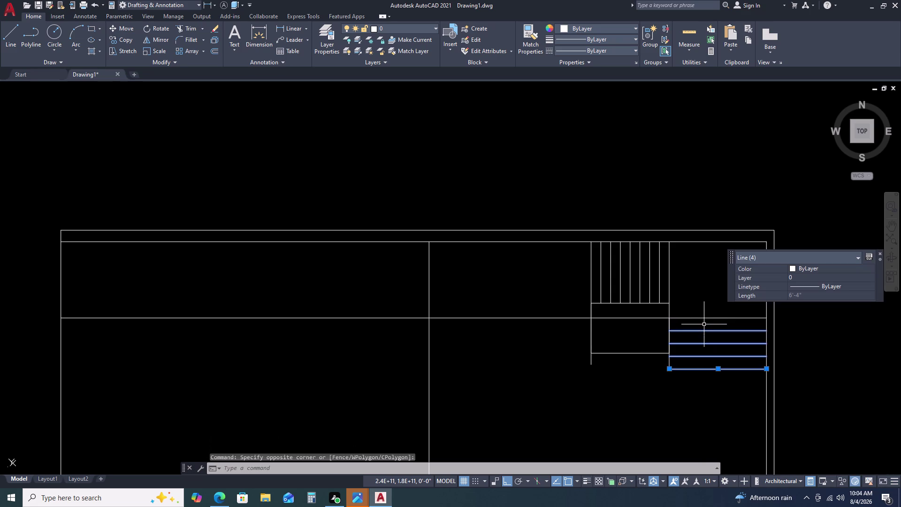
key(Escape)
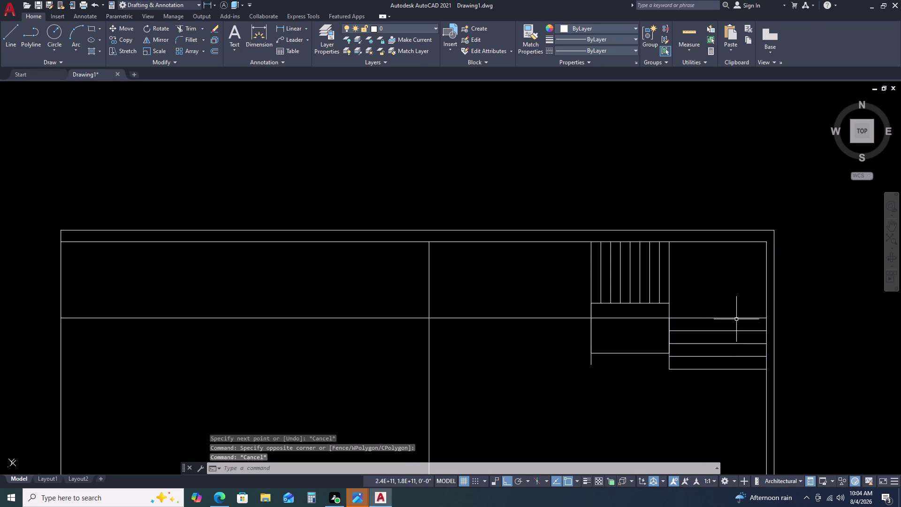
click(736, 319)
key(Escape)
click(749, 371)
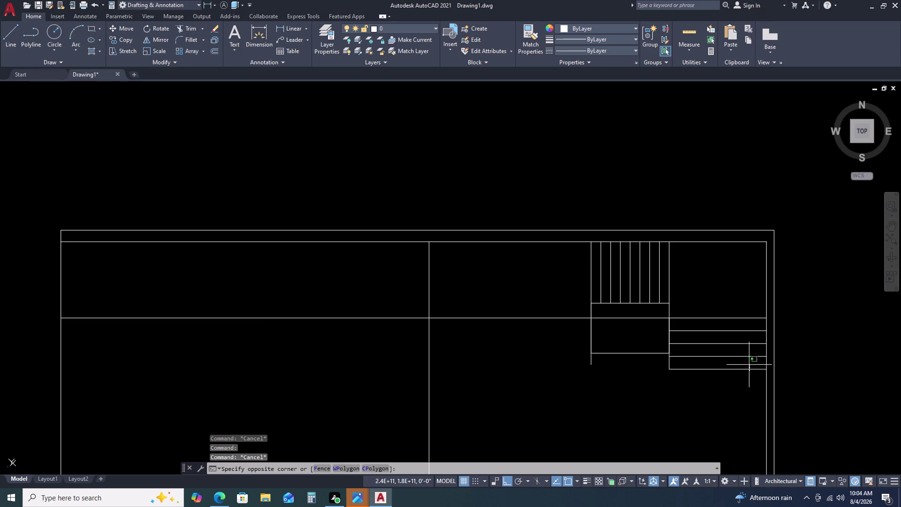
click(739, 328)
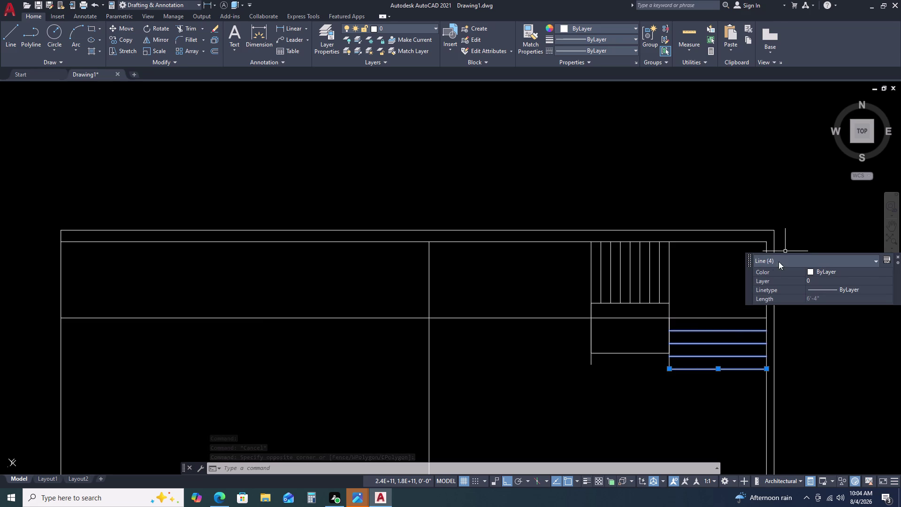
key(Escape)
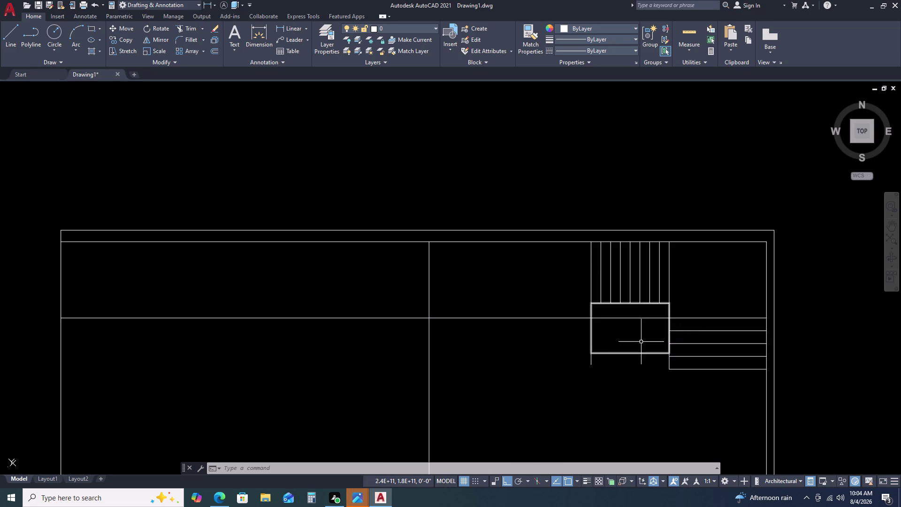
Frame the stair corner in view and select the small room's outline.
scroll(up, 3)
scroll(up, 3)
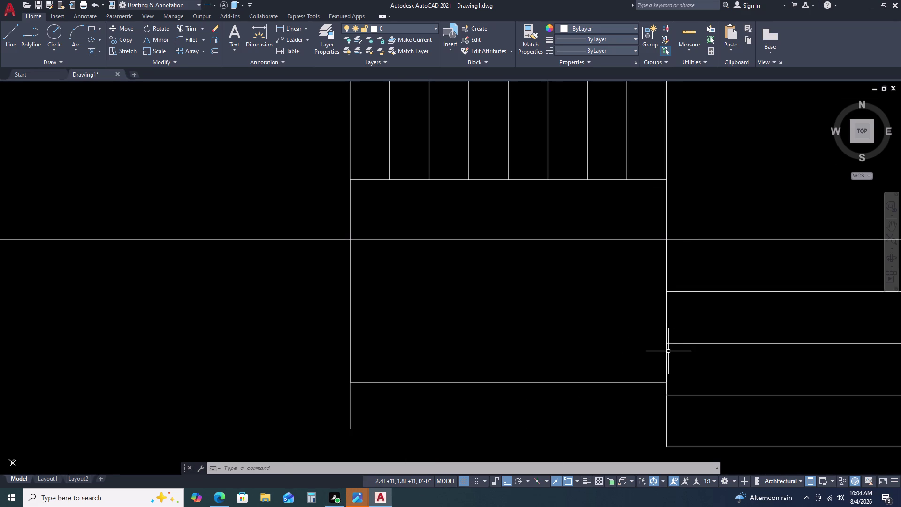
click(668, 351)
key(Escape)
scroll(down, 3)
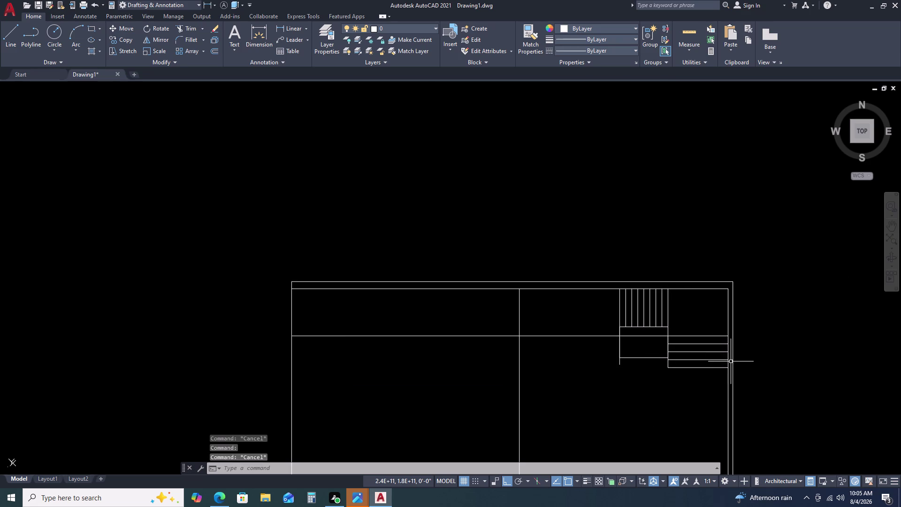
scroll(down, 3)
scroll(up, 3)
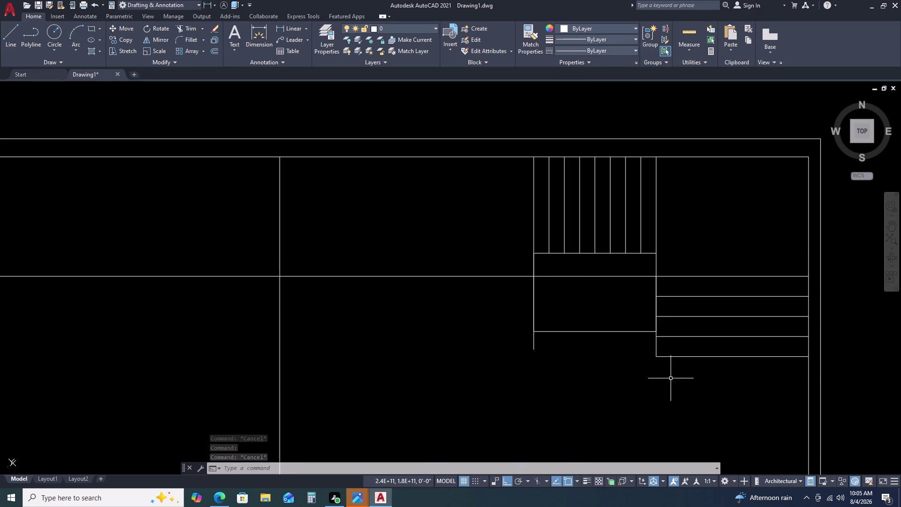
middle_drag(675, 372, 667, 324)
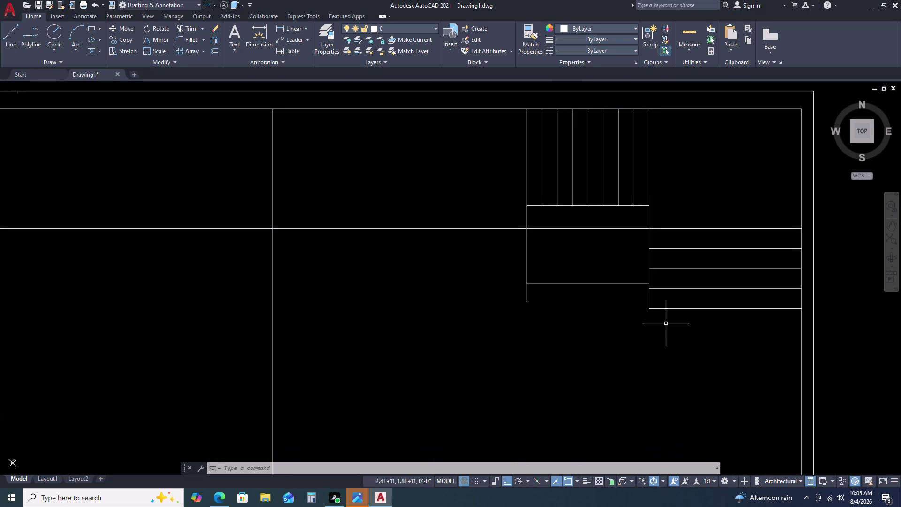
click(604, 282)
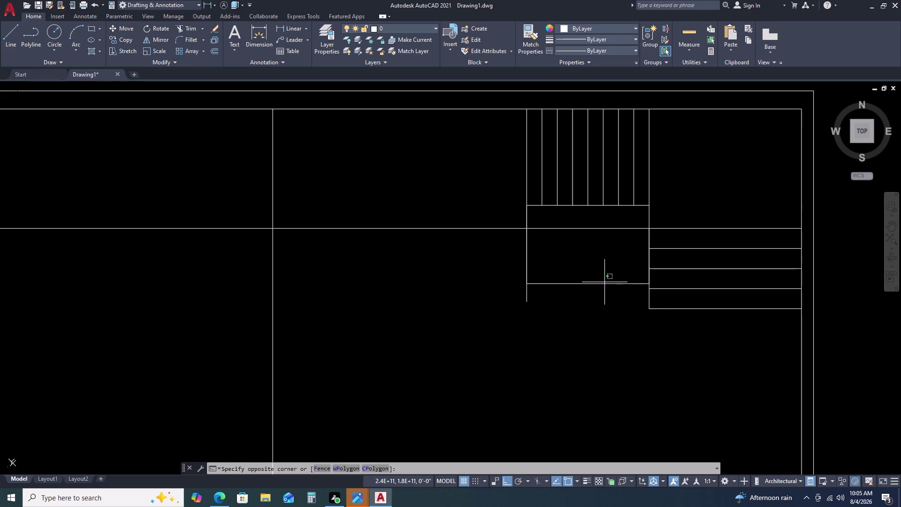
click(602, 284)
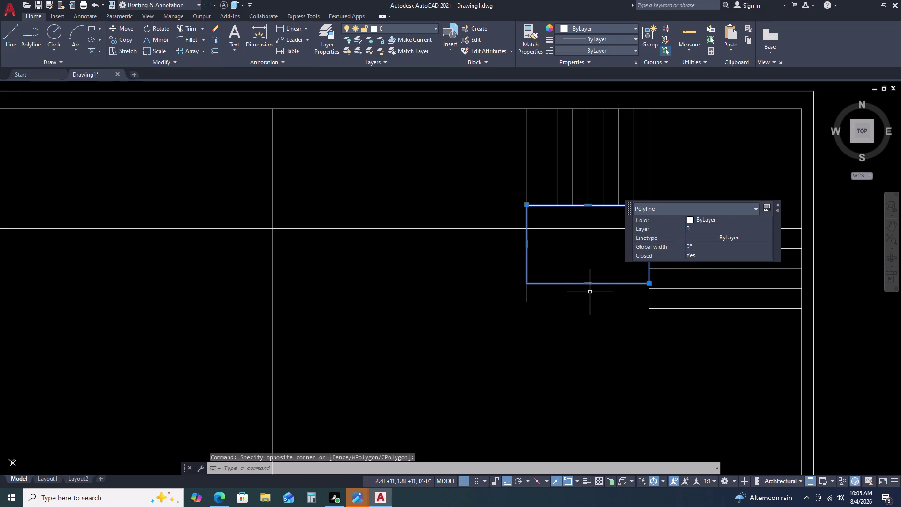
key(x)
Draw the 5'-1" horizontal line below the small room, from its left edge to its right corner.
key(Escape)
key(Escape)
key(l)
key(space)
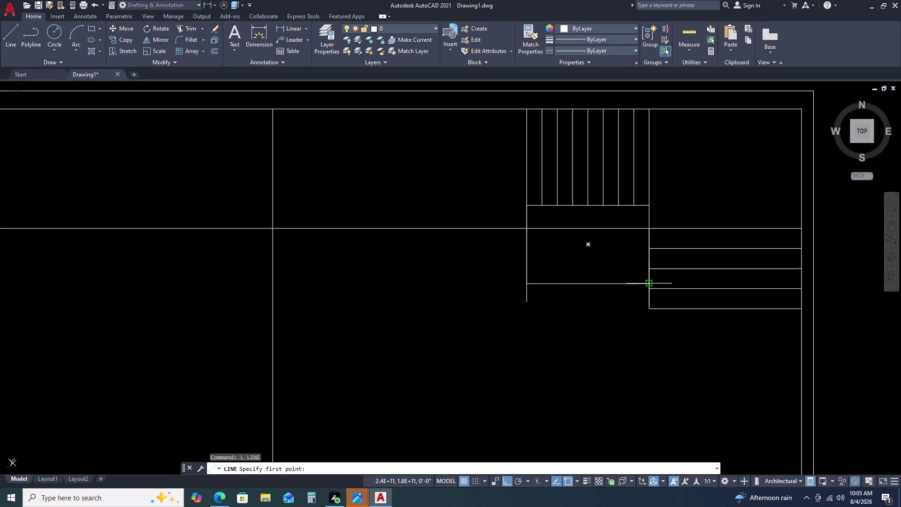
double_click(525, 305)
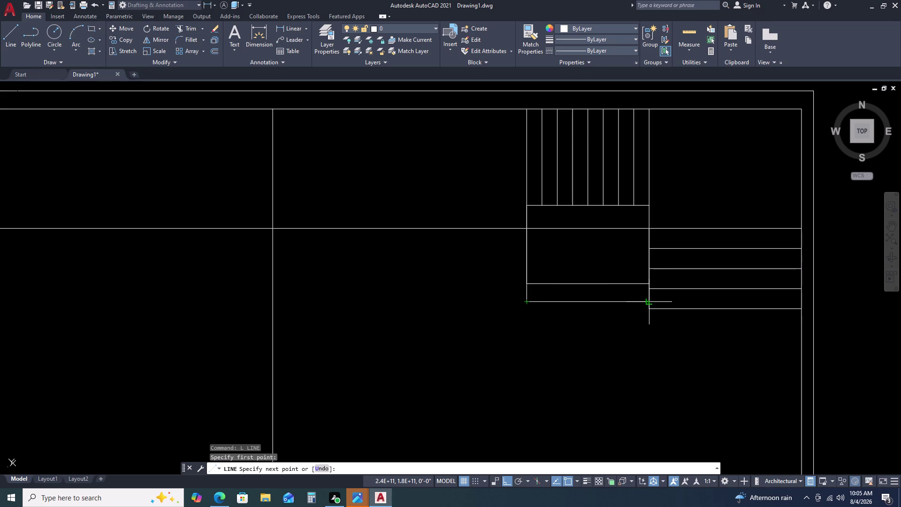
click(648, 301)
key(Escape)
click(634, 299)
click(618, 313)
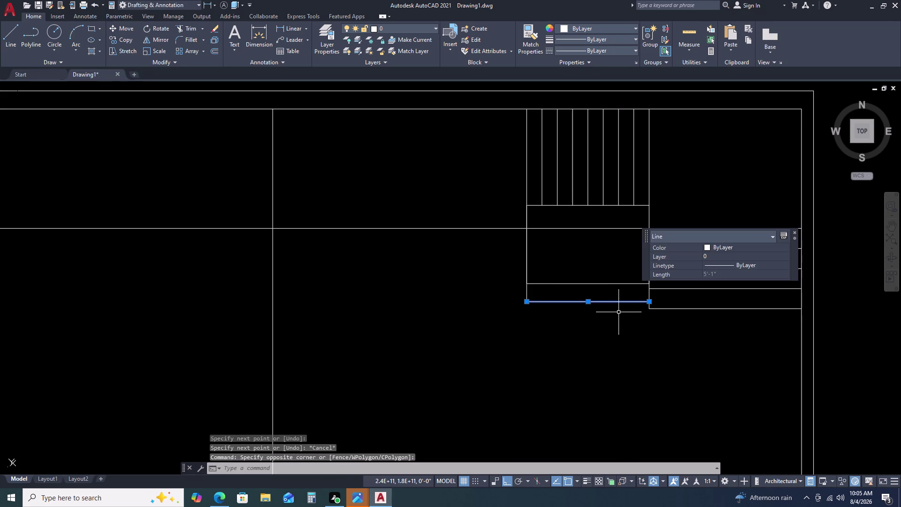
key(o)
key(space)
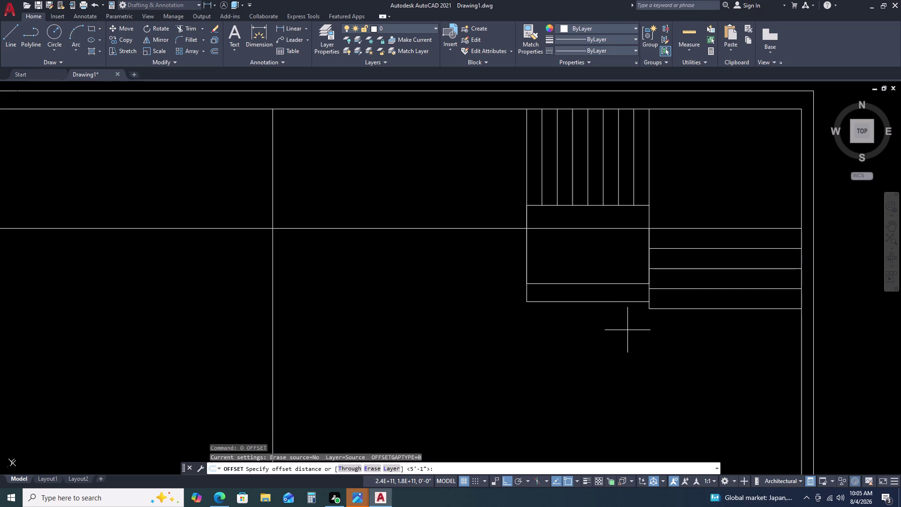
Offset the new line 3'10" downward.
key(3)
key(apostrophe)
key(1)
key(0)
key(space)
scroll(down, 3)
double_click(601, 332)
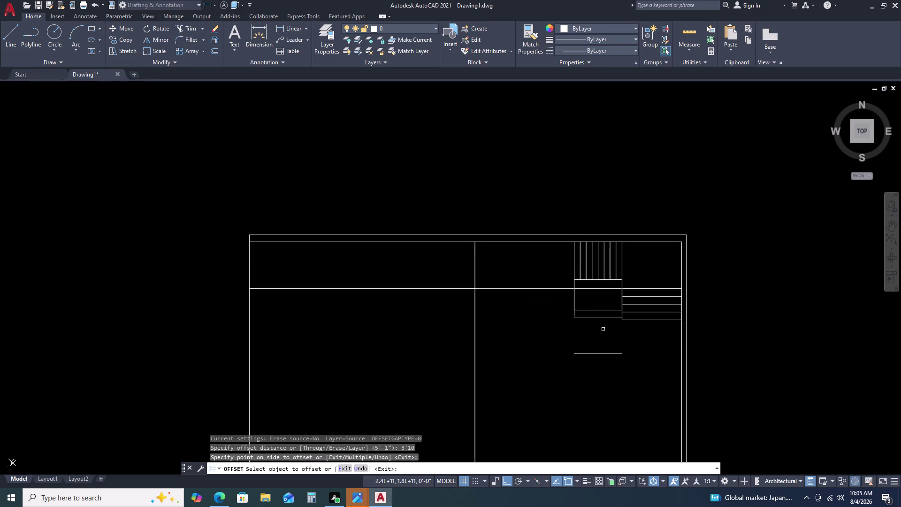
key(Escape)
scroll(down, 3)
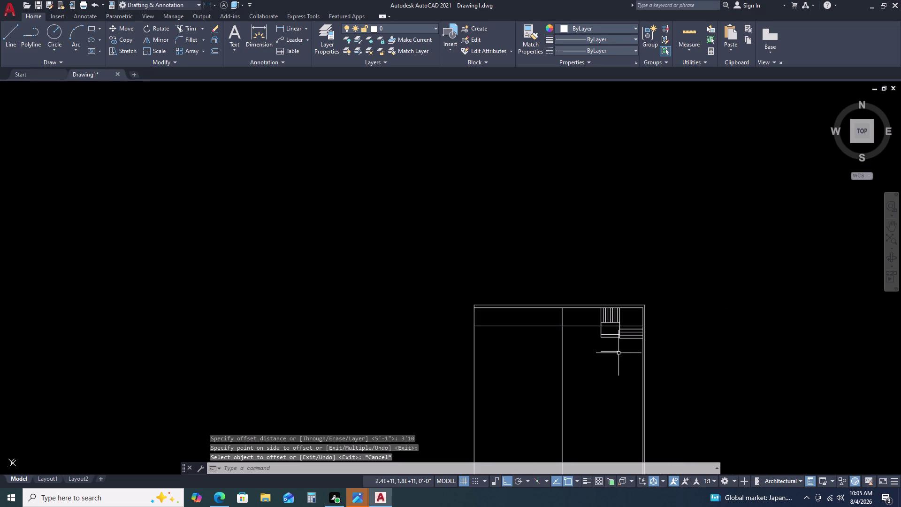
scroll(up, 3)
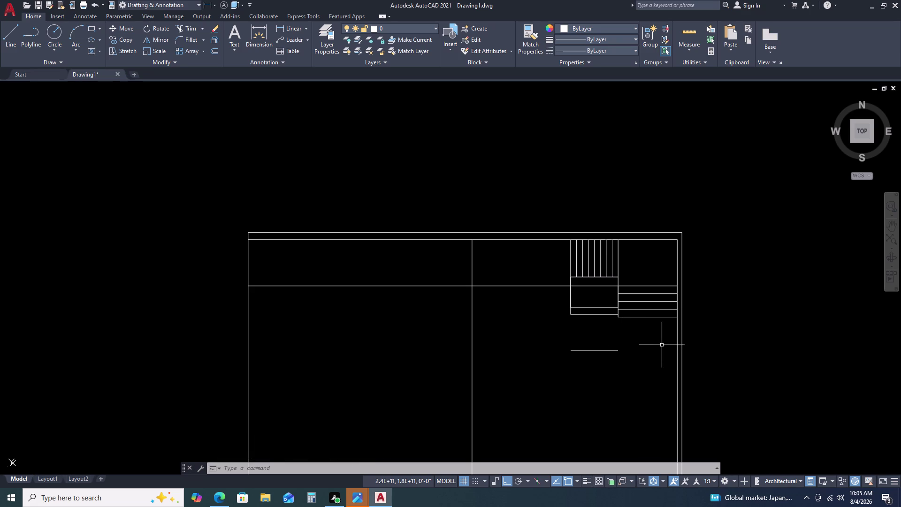
scroll(up, 3)
Extend the offset copy to both the left and right walls.
key(e)
key(x)
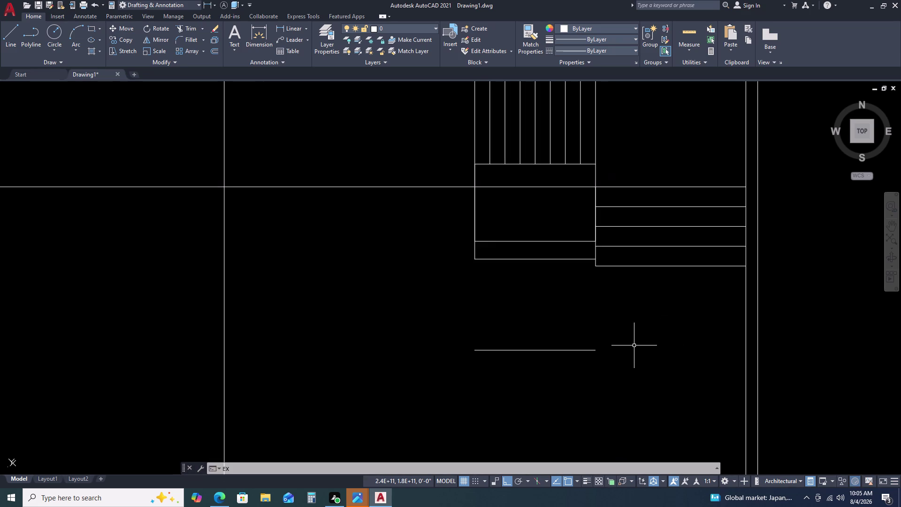
key(space)
click(588, 349)
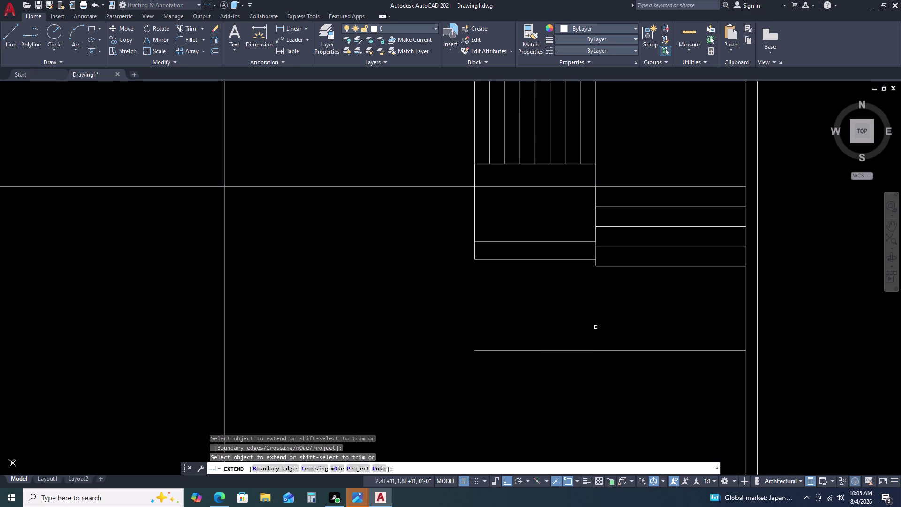
click(530, 351)
key(Escape)
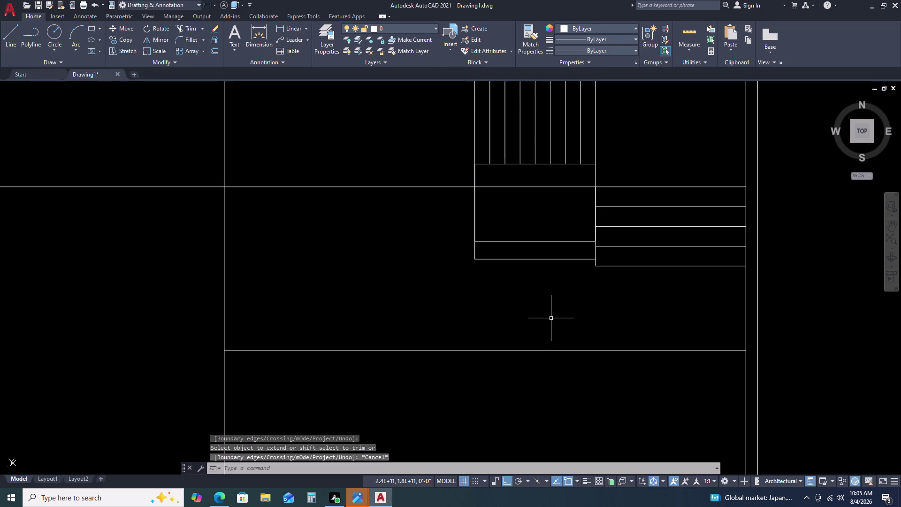
scroll(down, 3)
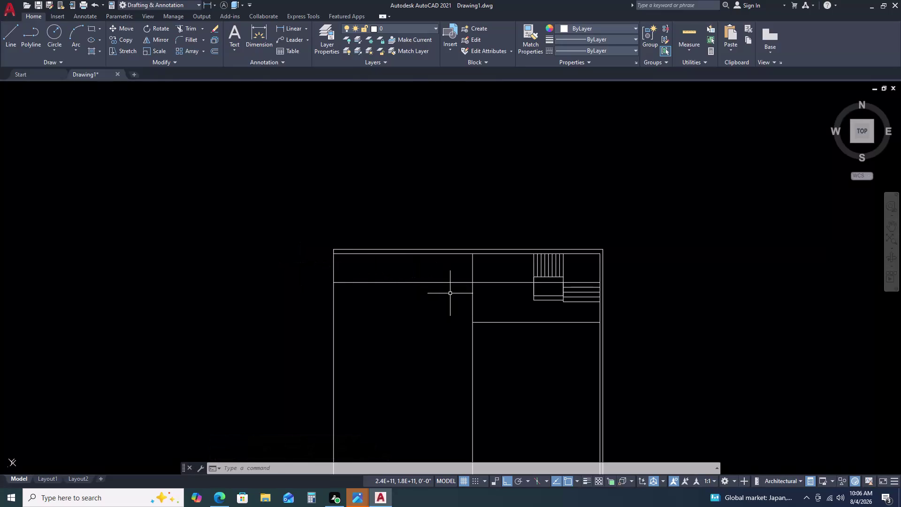
Select the long vertical partition and begin a 0.6 offset, then cancel it.
double_click(472, 291)
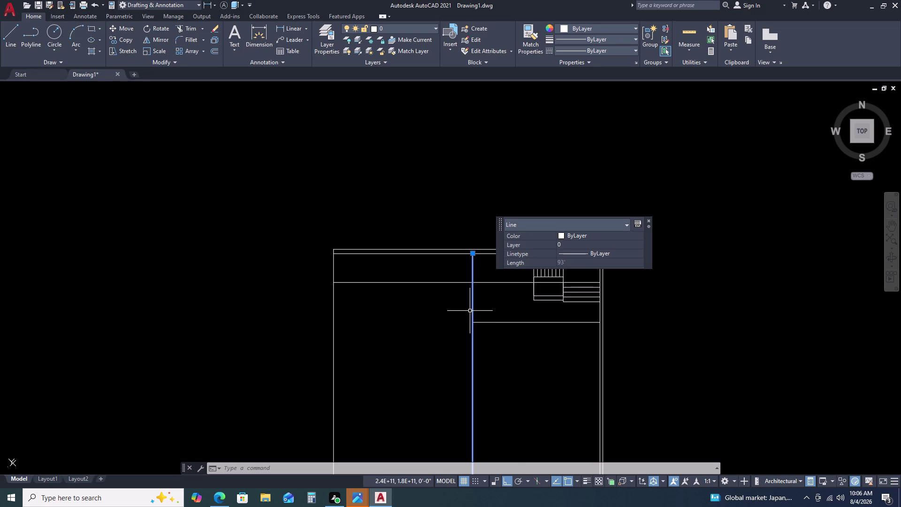
key(o)
key(space)
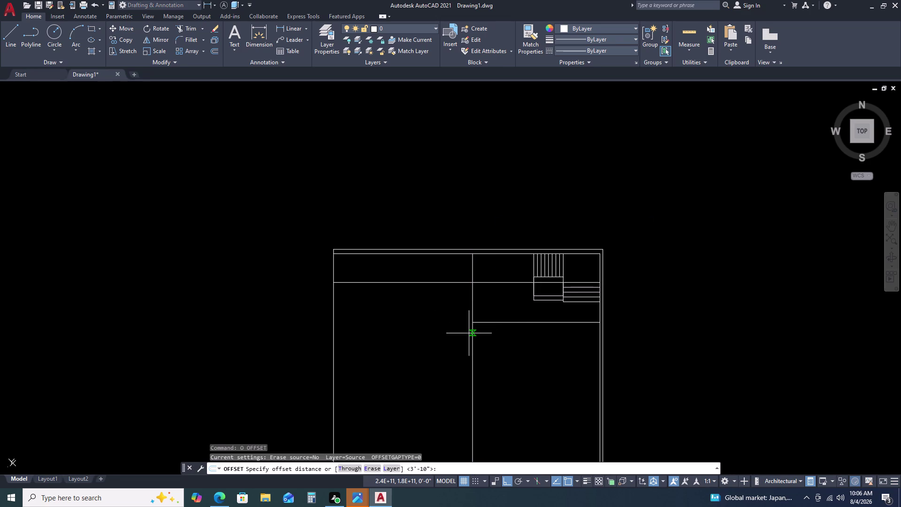
key(0)
key(period)
key(6)
key(space)
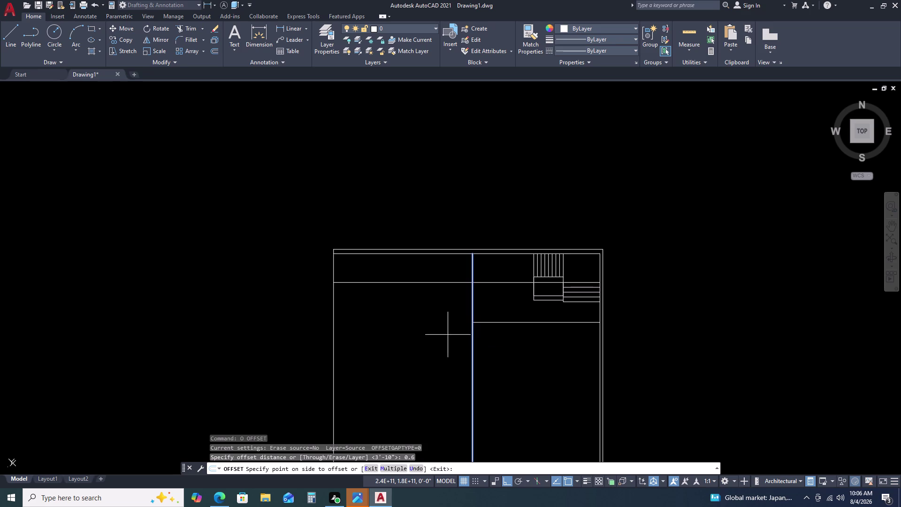
key(Escape)
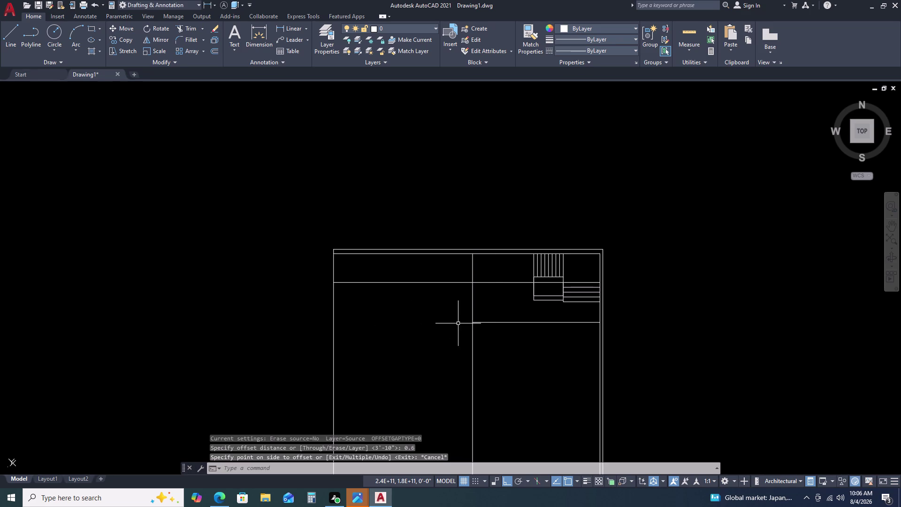
Offset the vertical partition by 0.6' to create a closely spaced parallel copy.
double_click(471, 297)
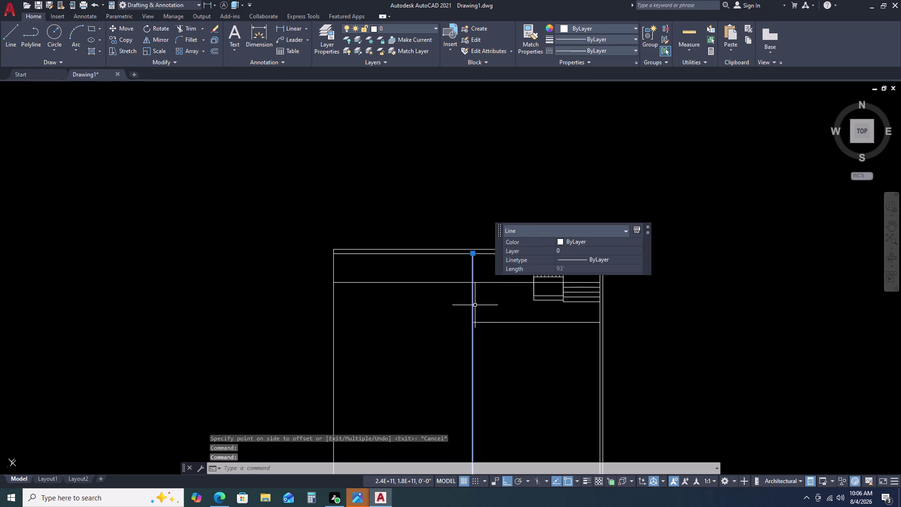
text(O)
key(space)
text(0.)
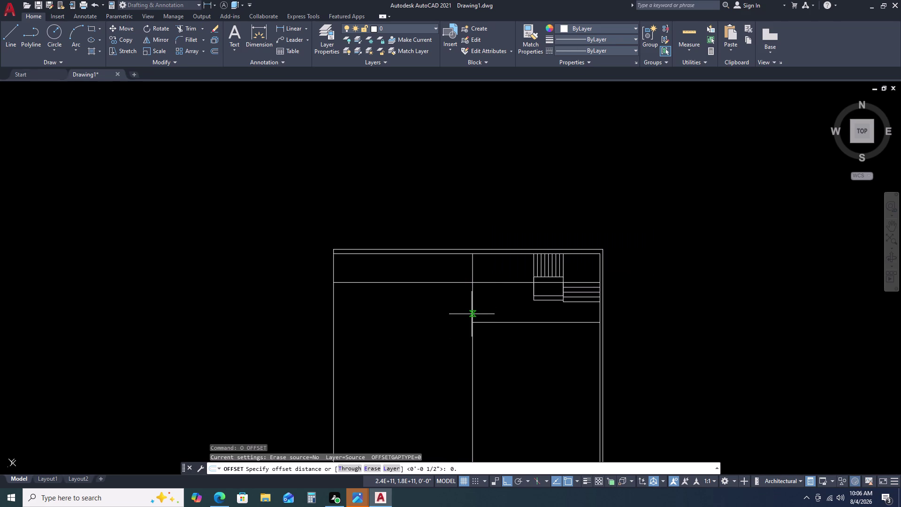
key(6)
key(apostrophe)
key(space)
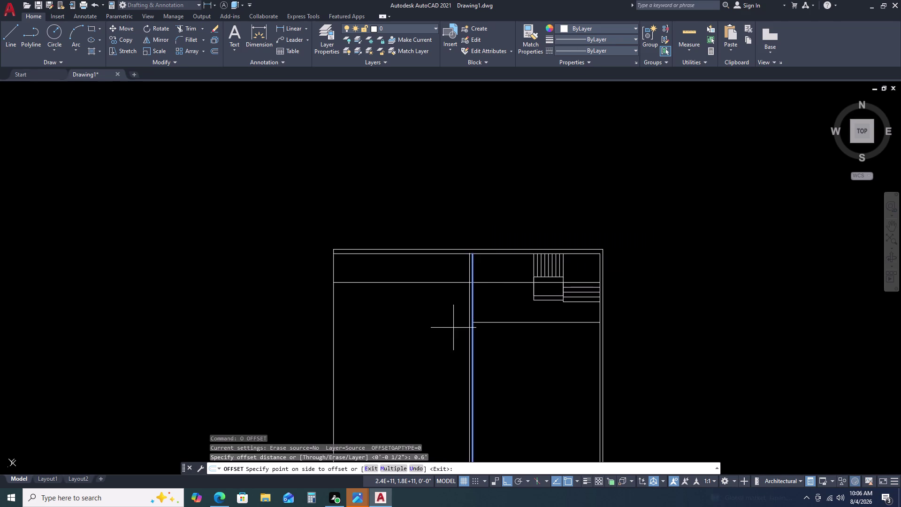
click(426, 330)
key(Escape)
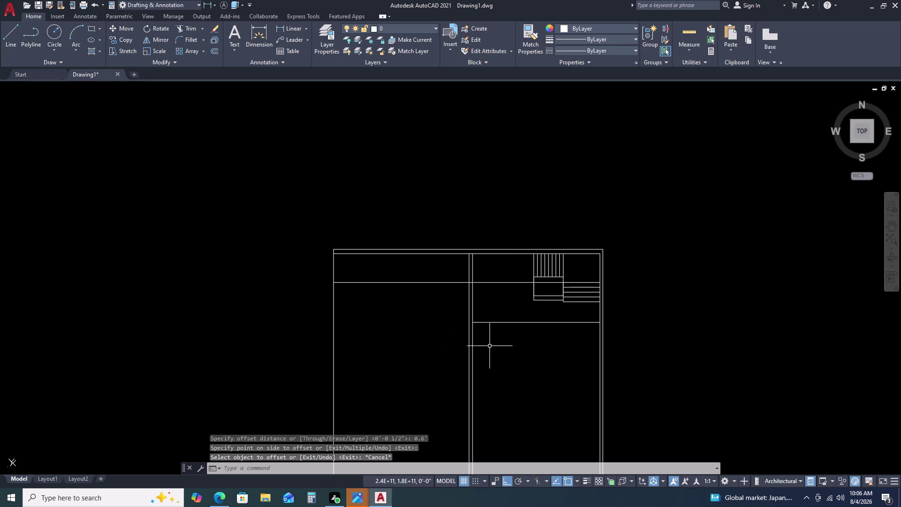
scroll(up, 3)
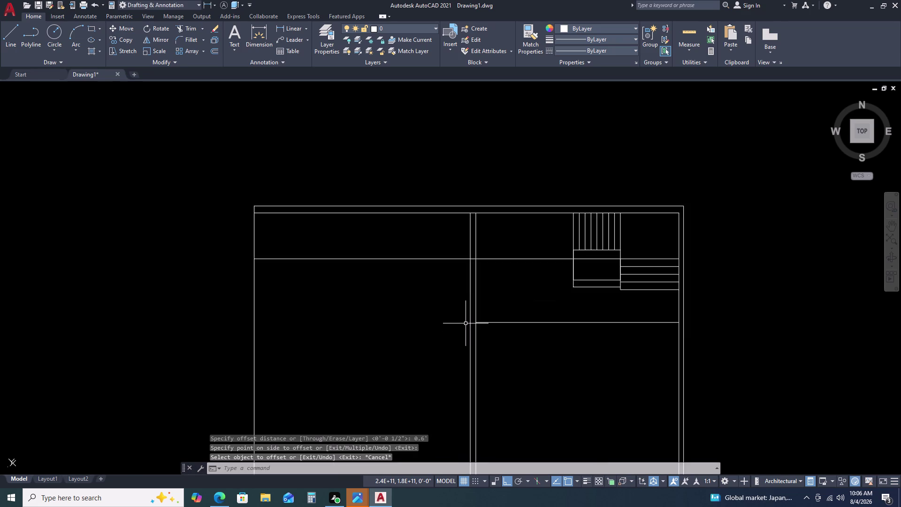
scroll(up, 3)
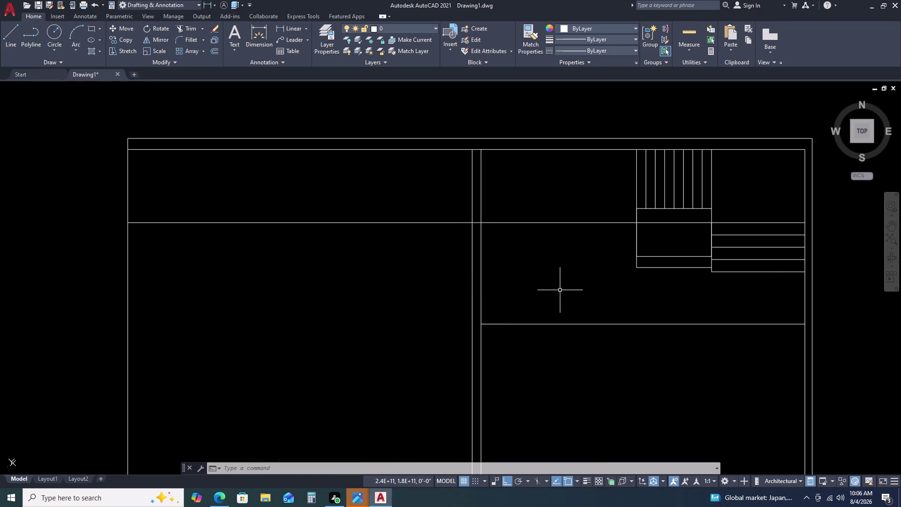
Zoom to extents and pan to centre the floor plan.
middle_click(796, 287)
middle_click(795, 287)
middle_drag(766, 290, 750, 289)
middle_drag(741, 289, 647, 255)
middle_drag(407, 254, 457, 358)
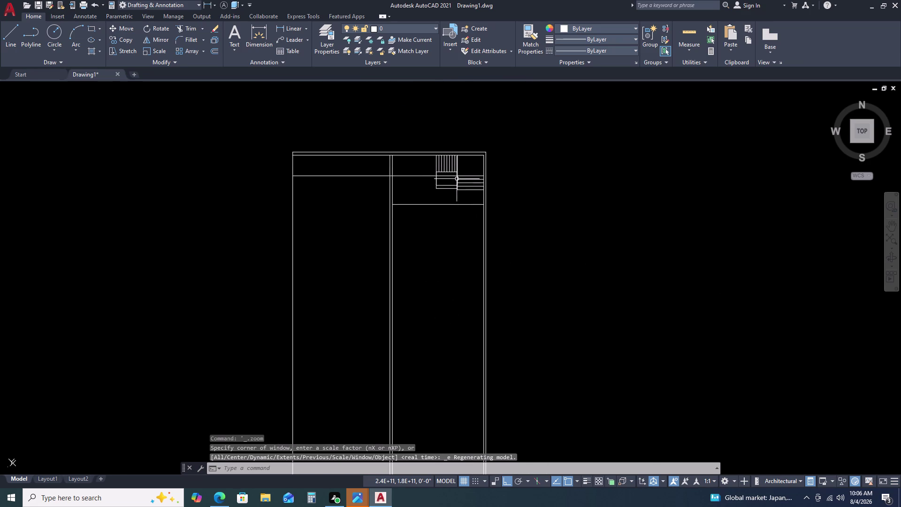
scroll(up, 3)
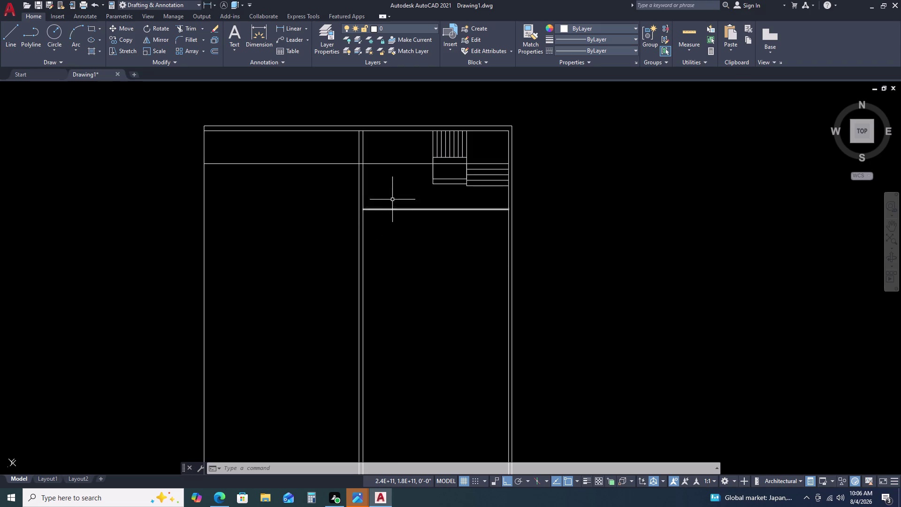
scroll(down, 3)
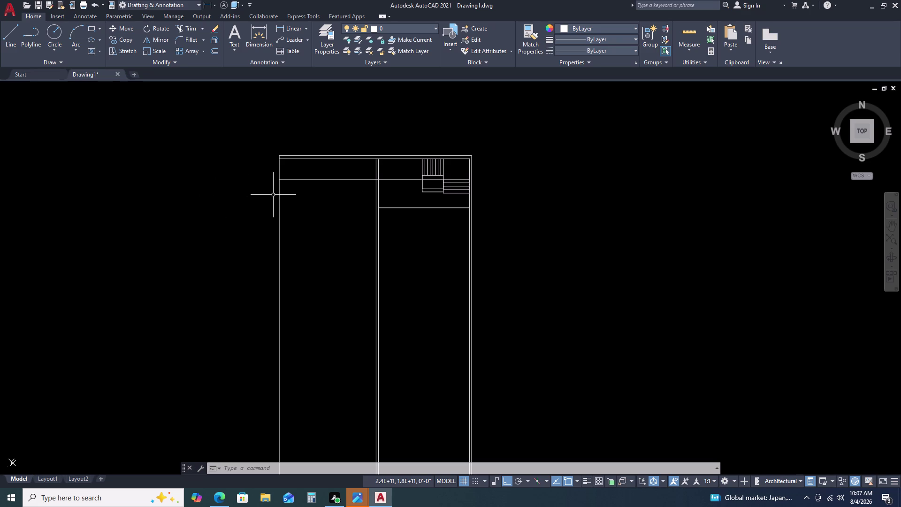
middle_drag(279, 166, 293, 185)
middle_drag(329, 219, 338, 226)
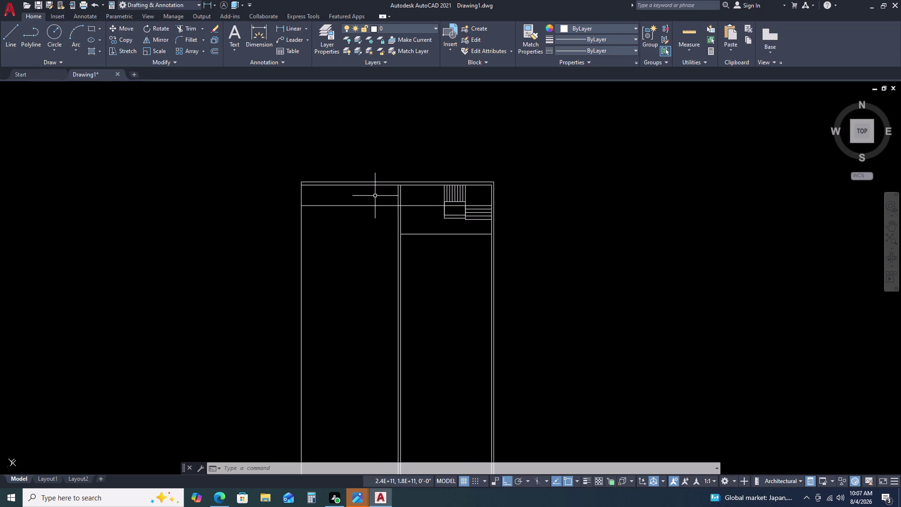
Extend the doubled partition lines to the surrounding walls with a fence selection.
key(e)
text(X)
key(space)
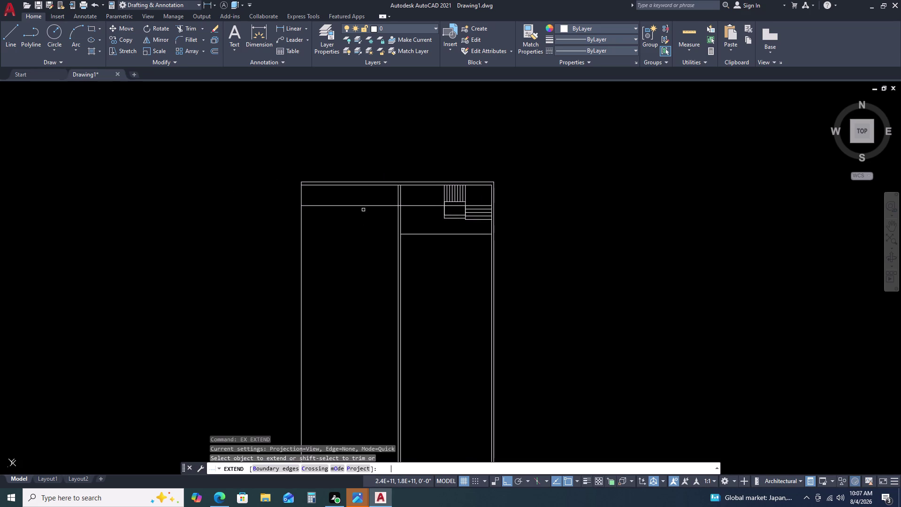
scroll(up, 3)
click(460, 190)
click(426, 197)
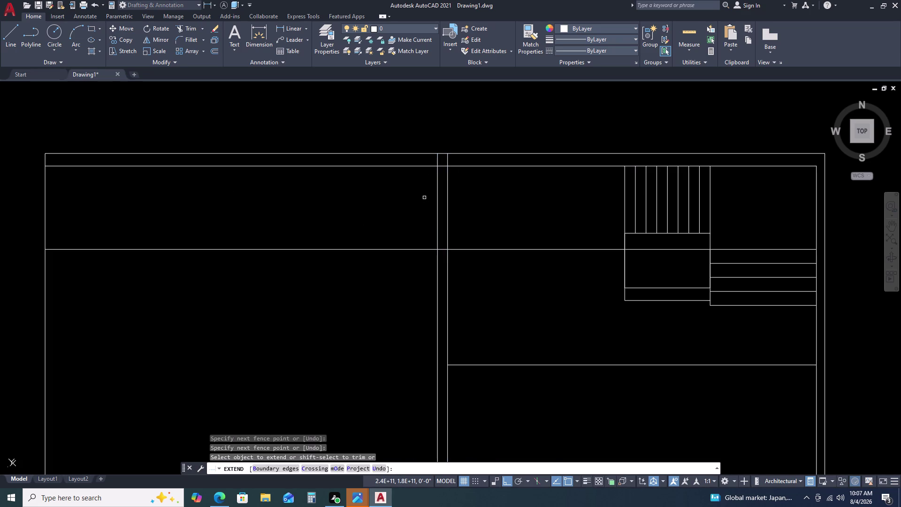
key(Escape)
scroll(down, 3)
Zoom to extents again and re-centre the view on the whole plan.
middle_drag(307, 184, 315, 191)
middle_click(343, 206)
middle_click(366, 209)
middle_click(365, 209)
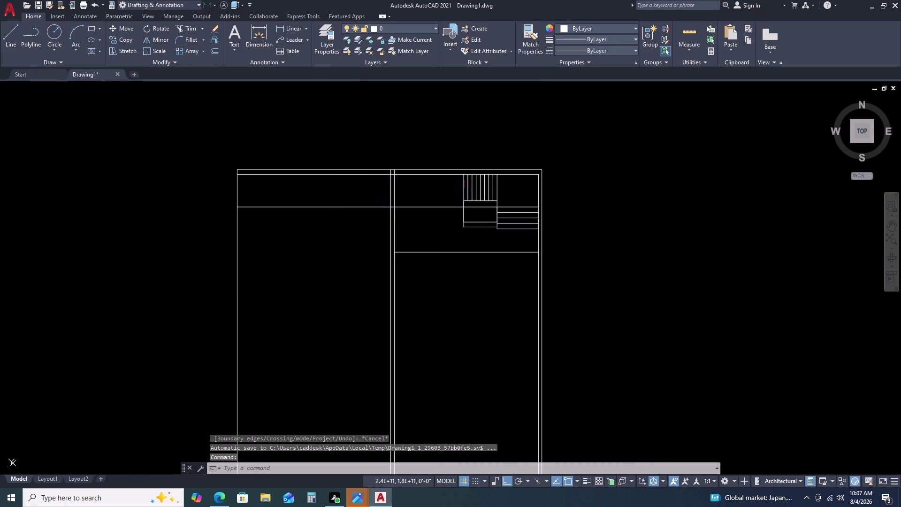
middle_click(366, 210)
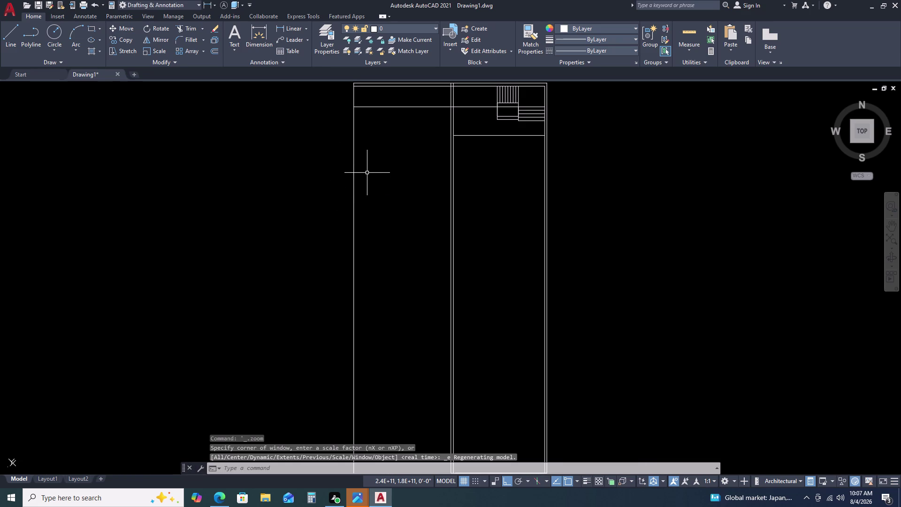
middle_drag(367, 173, 367, 177)
middle_drag(371, 190, 382, 211)
middle_click(382, 211)
middle_click(382, 212)
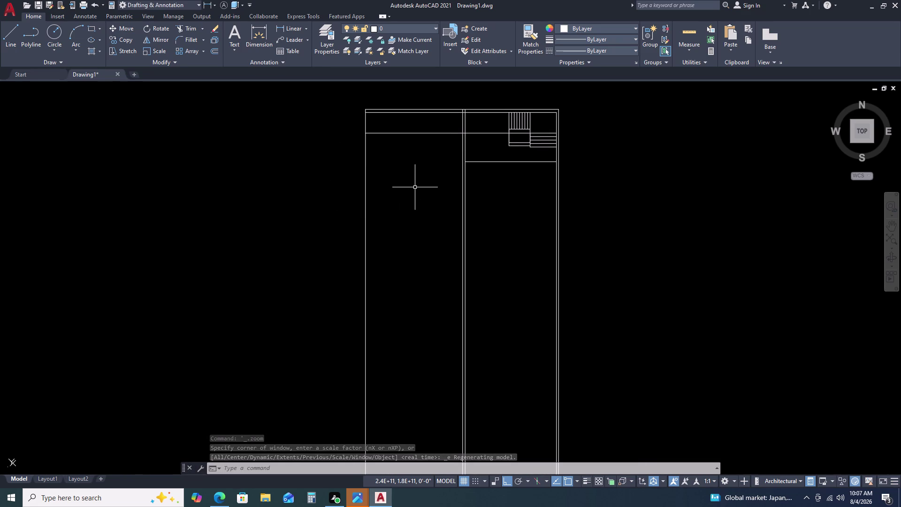
Draw a 19'11" by 12'8.5" rectangle to the left of the plan.
text(RE)
key(c)
key(space)
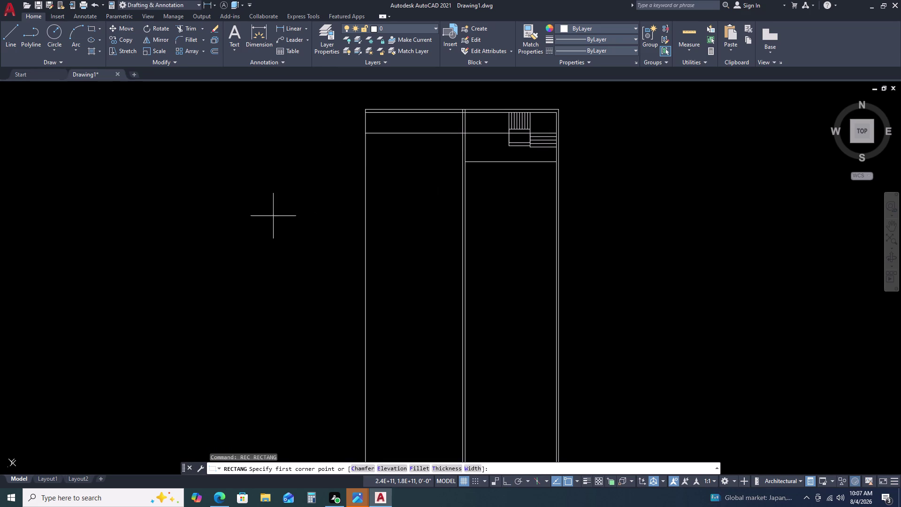
click(196, 196)
key(d)
key(space)
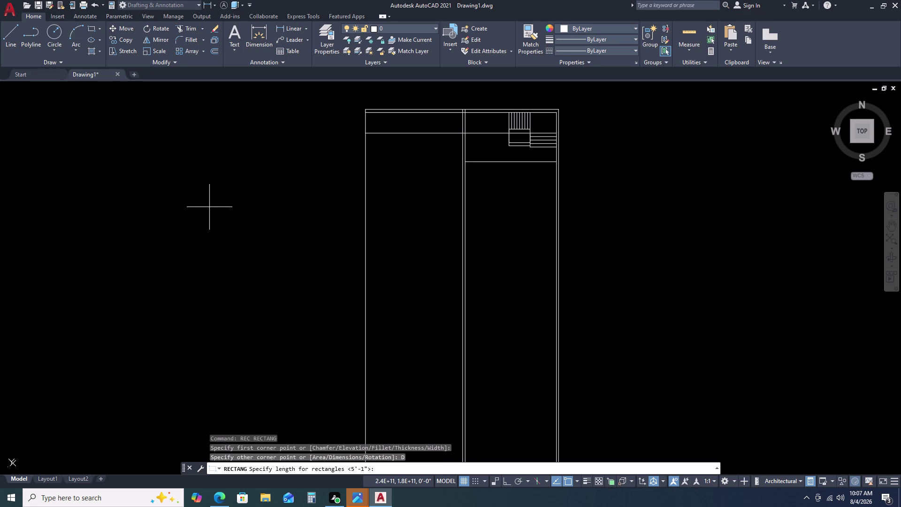
text(11)
key(BackSpace)
key(9)
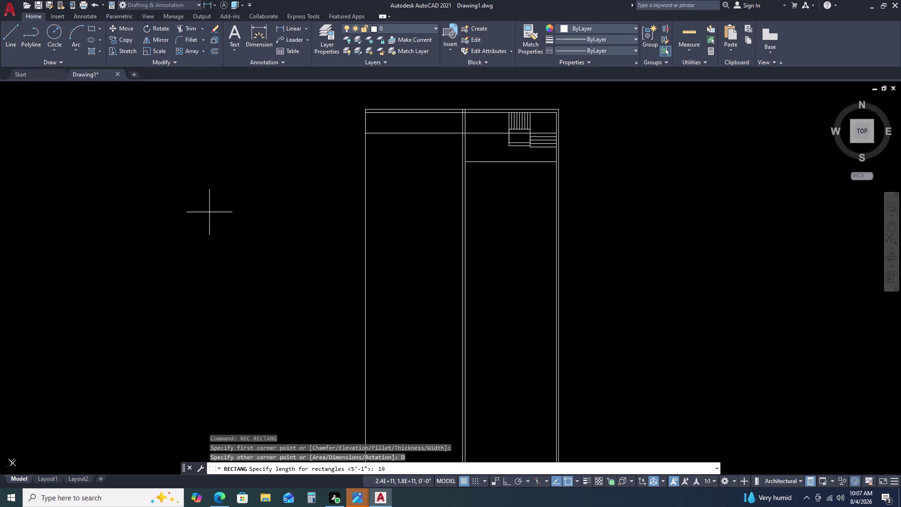
key(apostrophe)
text(11)
key(space)
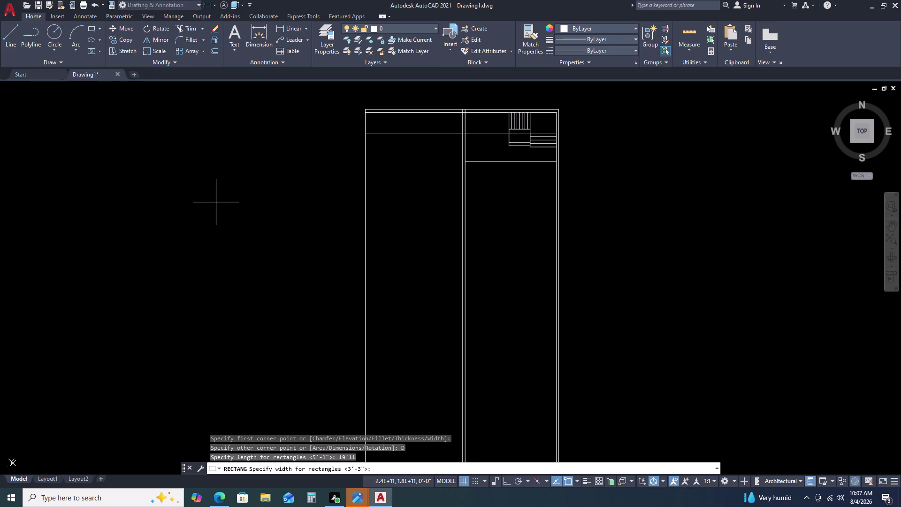
text(12)
key(apostrophe)
text(8.)
key(5)
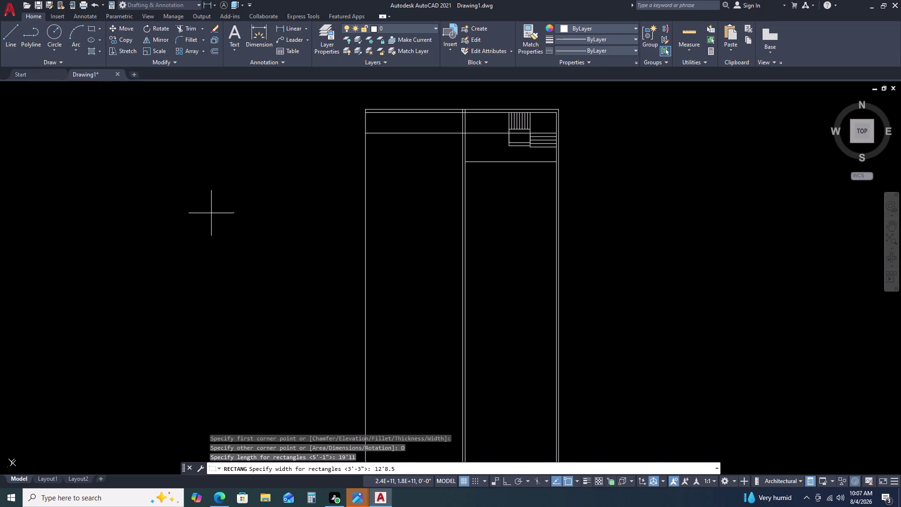
key(space)
double_click(211, 217)
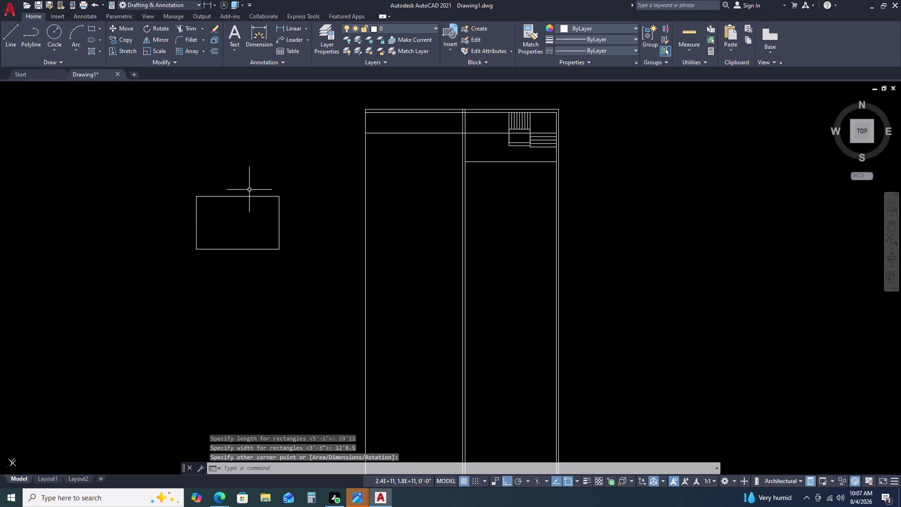
Select the new rectangle to move it.
click(261, 189)
click(244, 208)
text(M)
key(space)
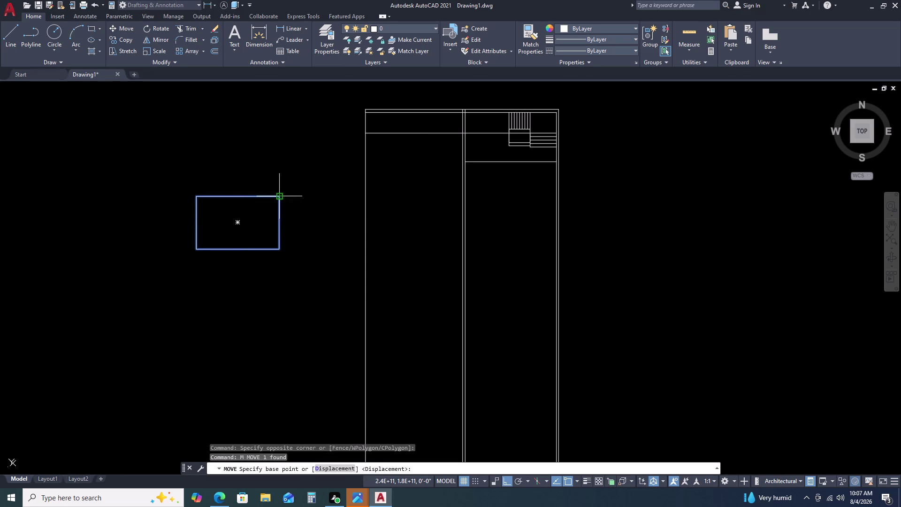
Move the rectangle by its top-right corner onto the inner top wall and partition intersection.
click(279, 198)
scroll(up, 3)
scroll(down, 3)
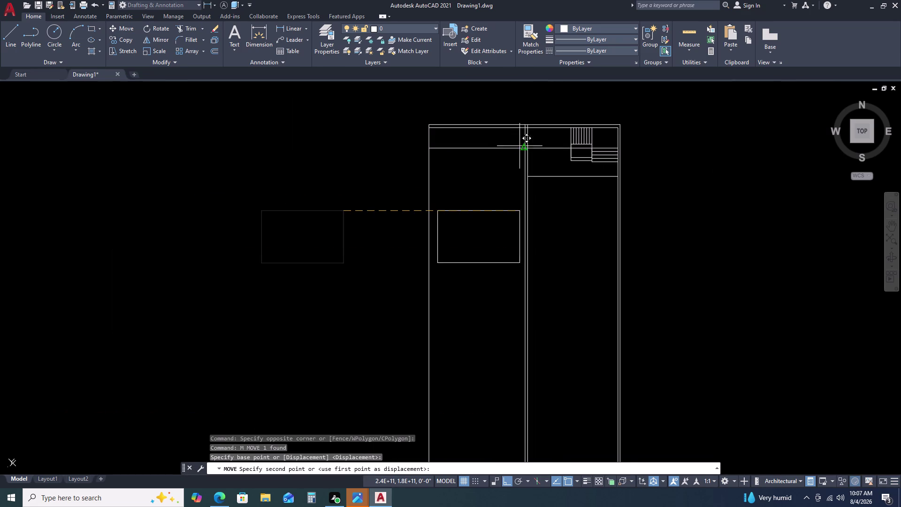
scroll(up, 3)
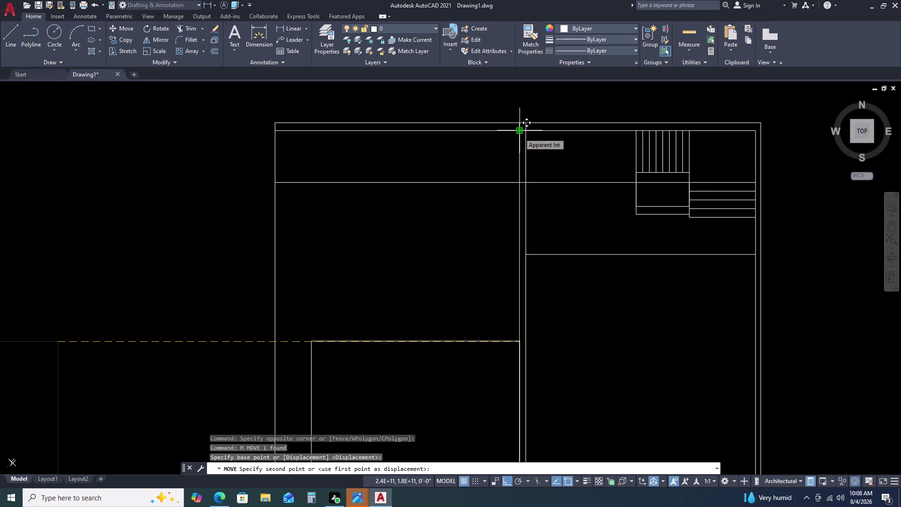
click(519, 133)
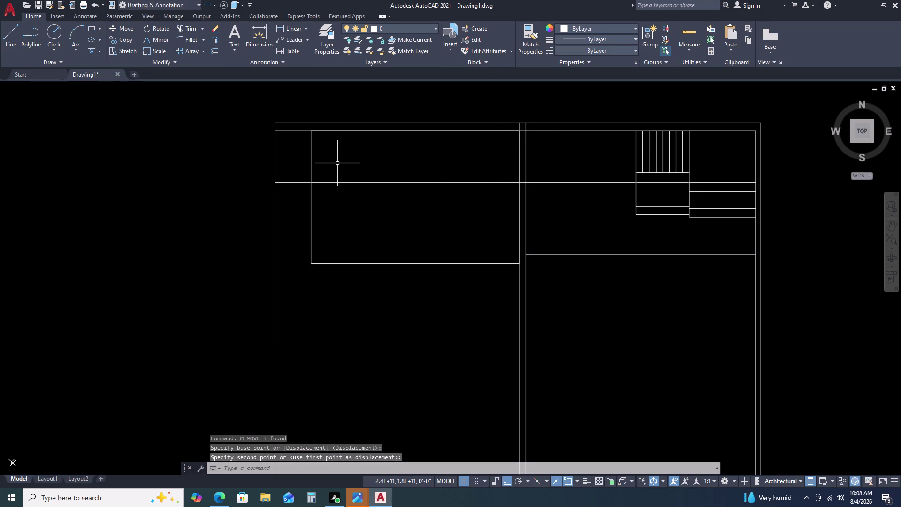
middle_drag(336, 163, 347, 161)
middle_click(358, 158)
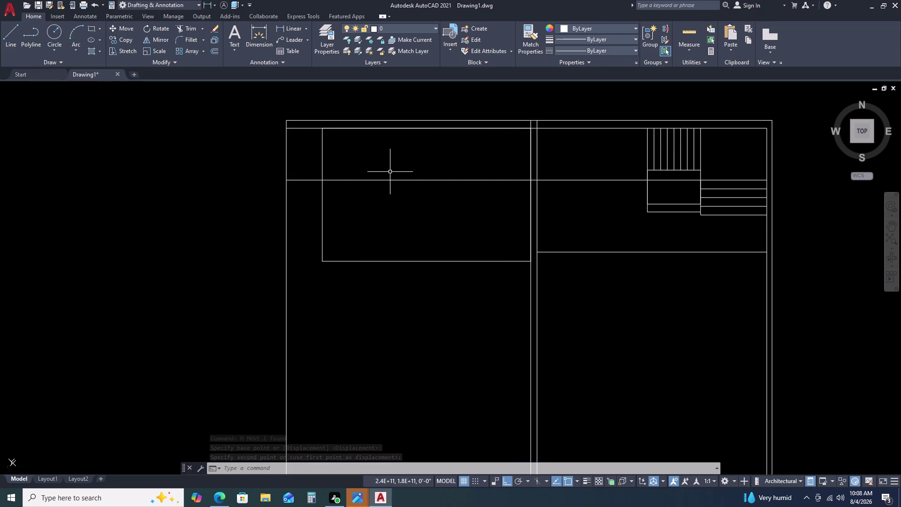
Trim the horizontal line segments inside the new room rectangle and the stub beside it.
text(TR)
key(space)
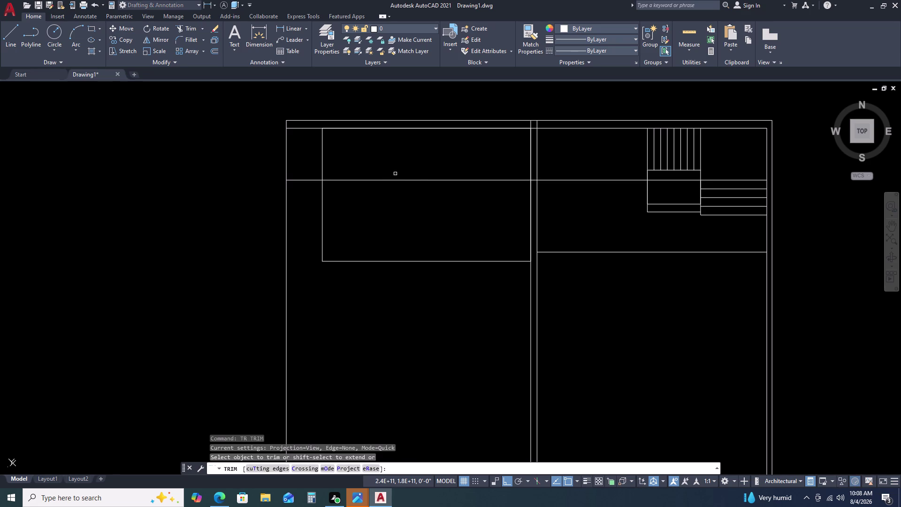
click(400, 170)
click(379, 201)
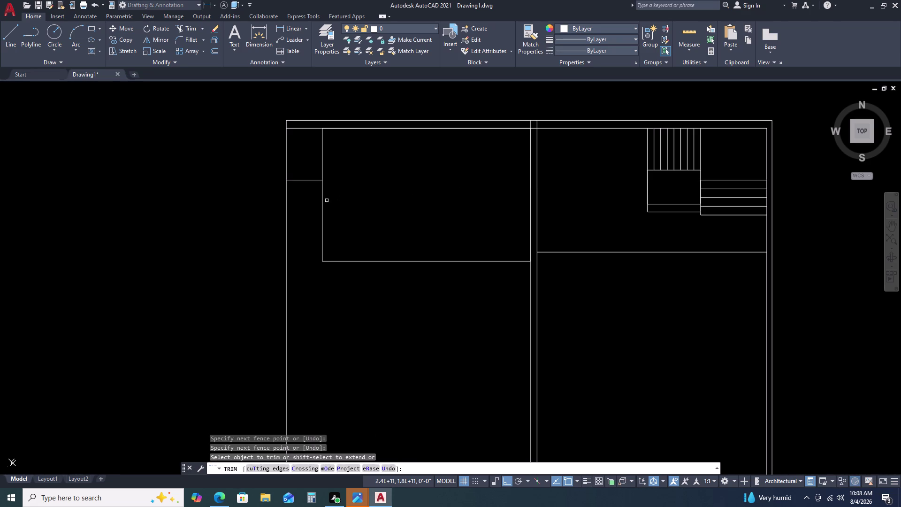
click(302, 181)
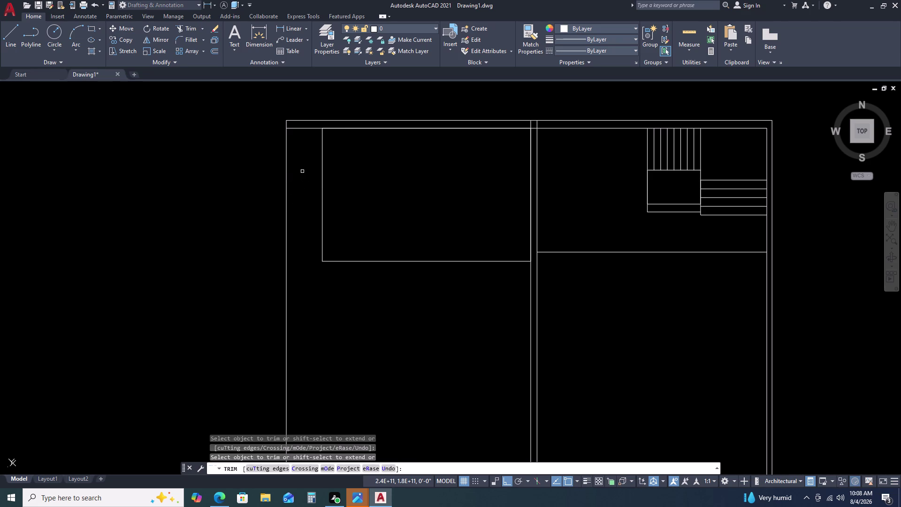
key(Escape)
middle_drag(519, 150, 518, 203)
middle_click(518, 203)
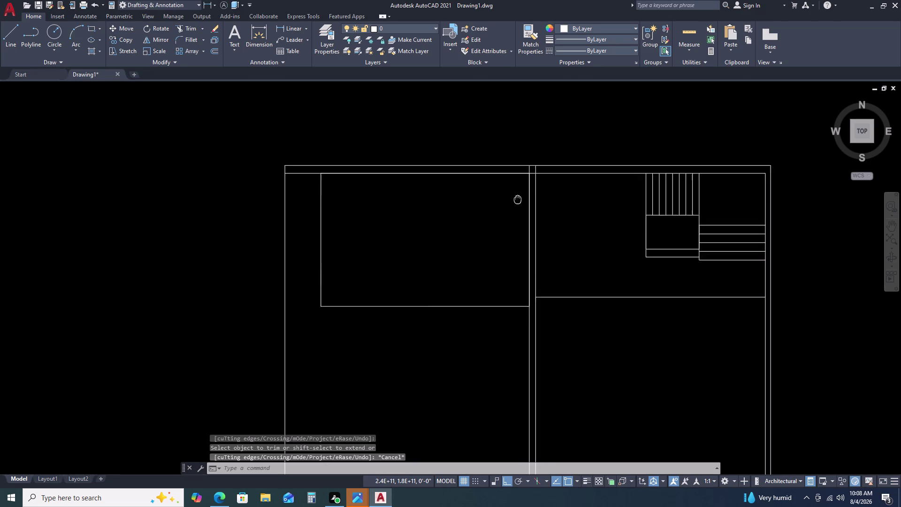
middle_click(517, 203)
middle_drag(442, 135, 459, 173)
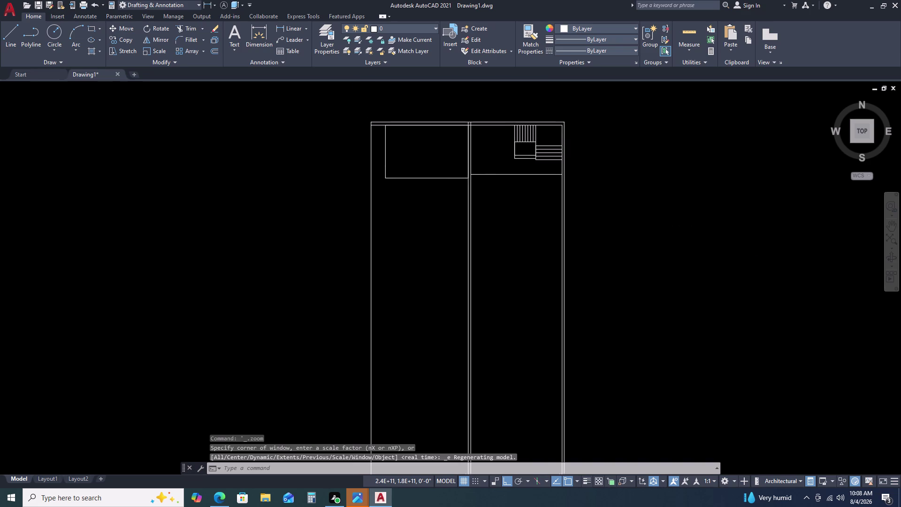
middle_click(494, 201)
scroll(up, 3)
middle_drag(396, 137, 397, 182)
middle_click(397, 182)
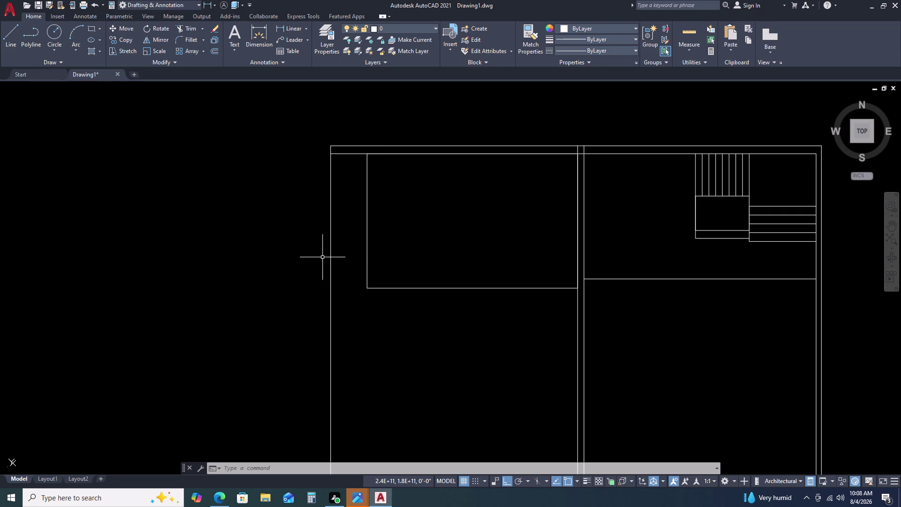
key(d)
key(l)
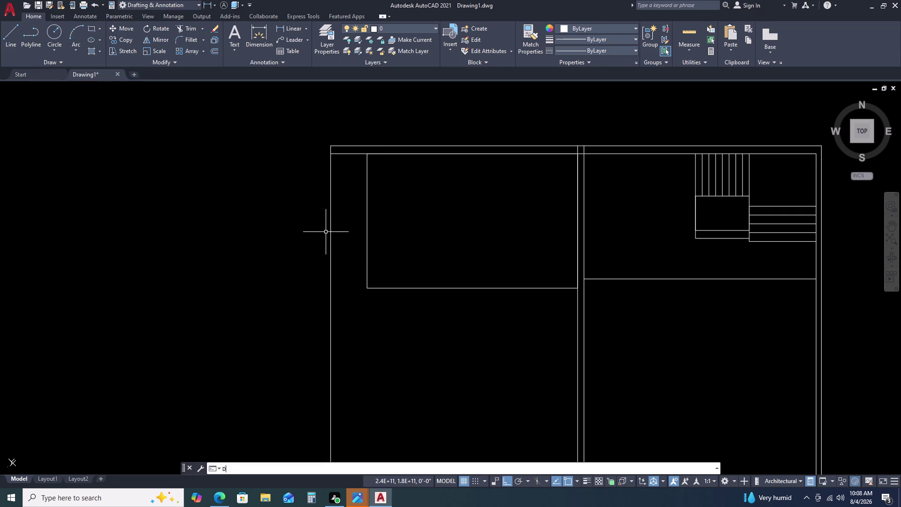
key(i)
key(space)
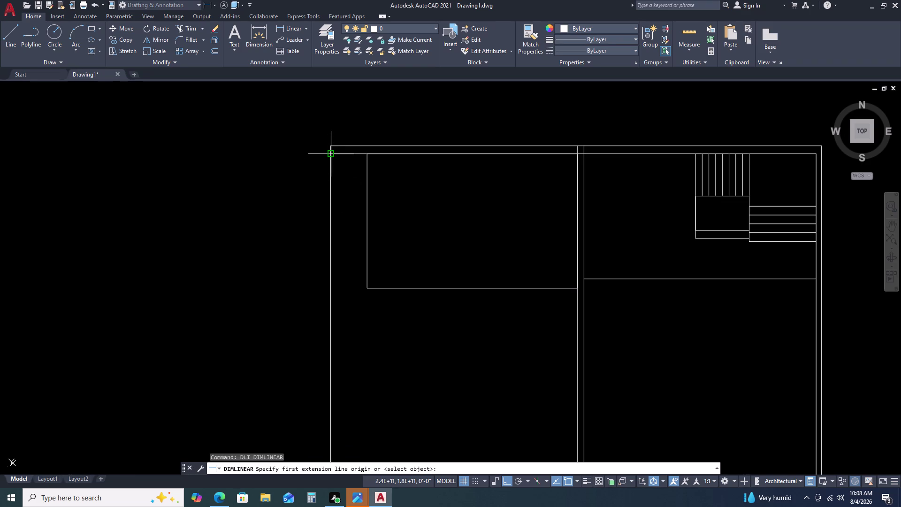
click(329, 154)
click(366, 155)
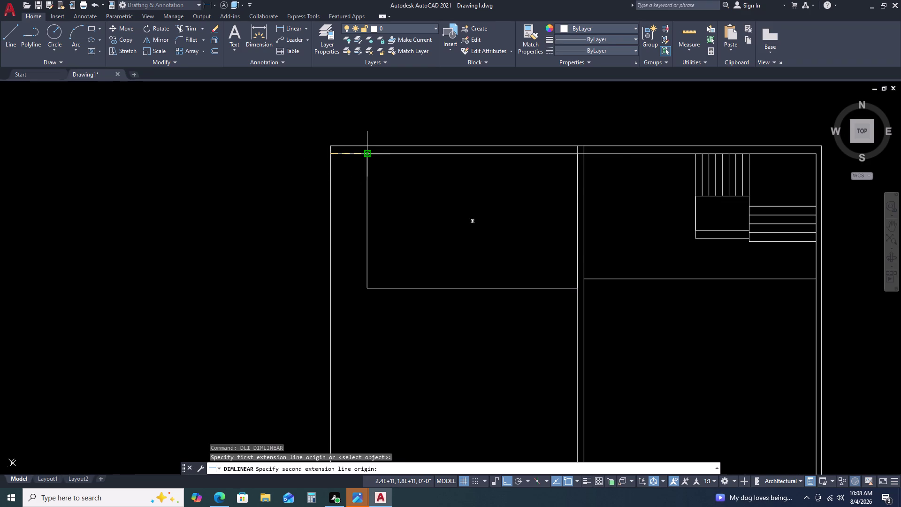
scroll(down, 3)
key(Escape)
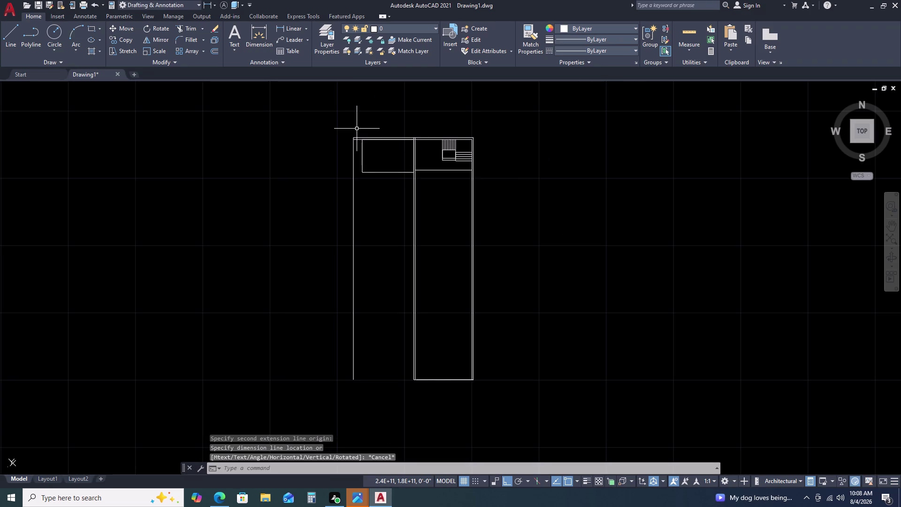
middle_drag(356, 129, 388, 179)
middle_click(399, 190)
middle_click(402, 191)
middle_click(402, 192)
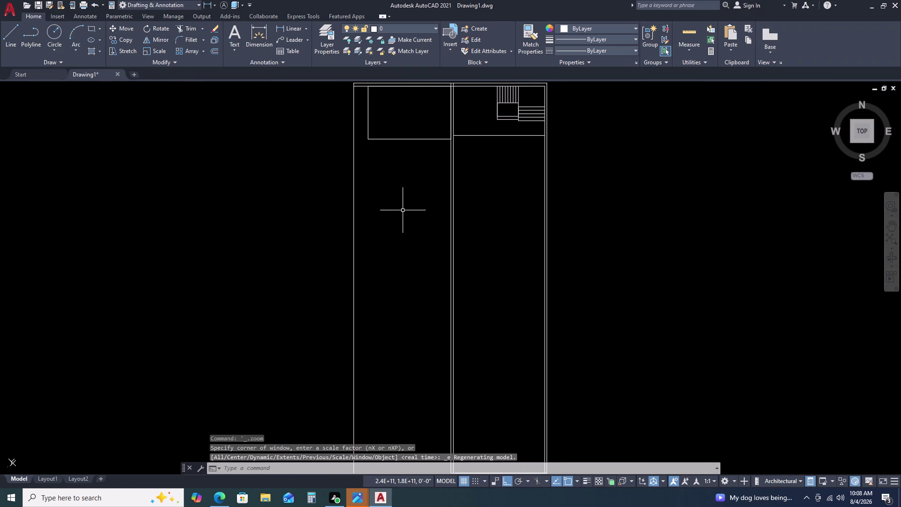
middle_drag(370, 128, 395, 199)
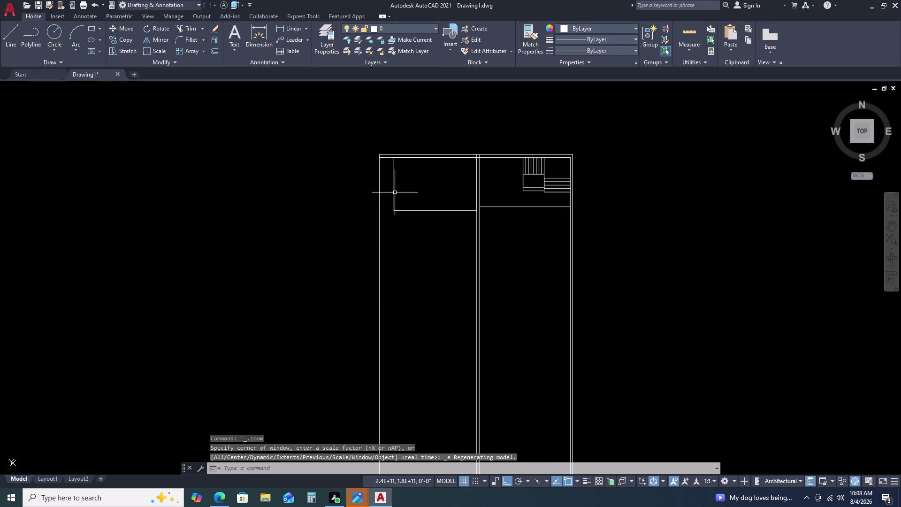
scroll(up, 3)
click(386, 181)
click(389, 169)
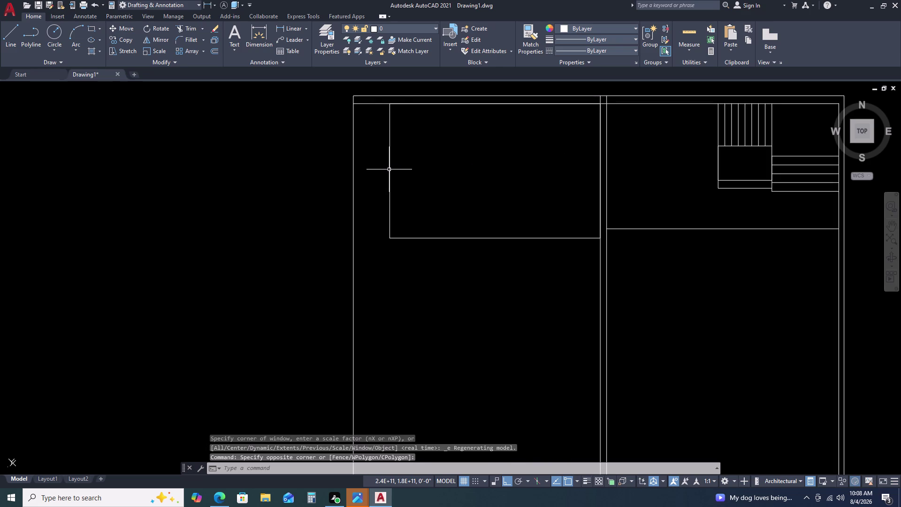
click(389, 170)
click(388, 185)
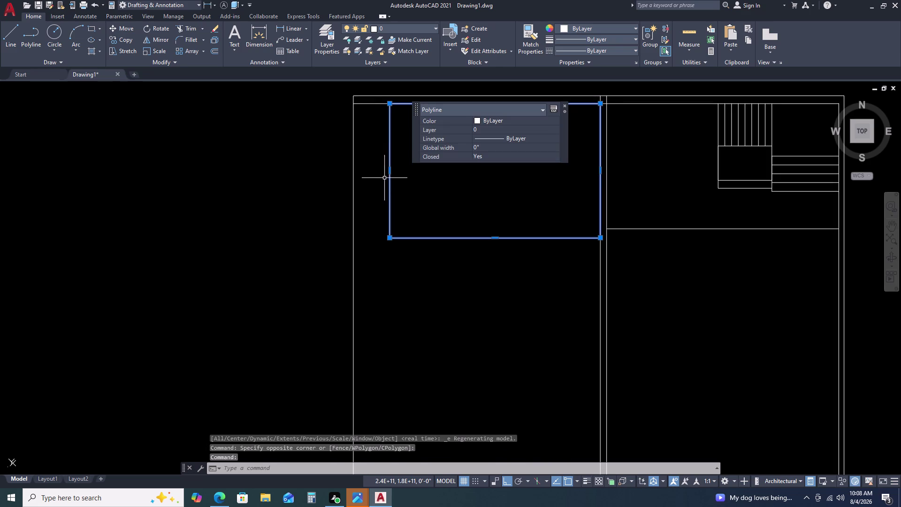
key(Escape)
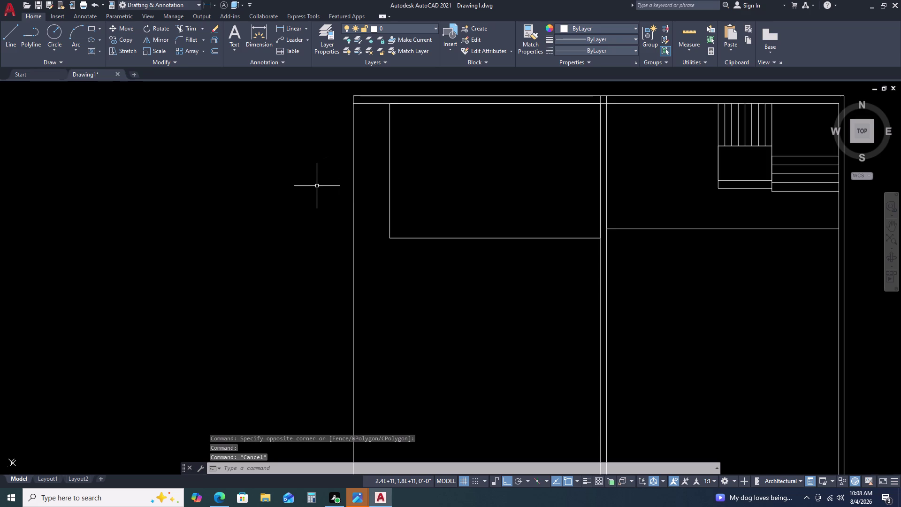
text(DLI)
key(space)
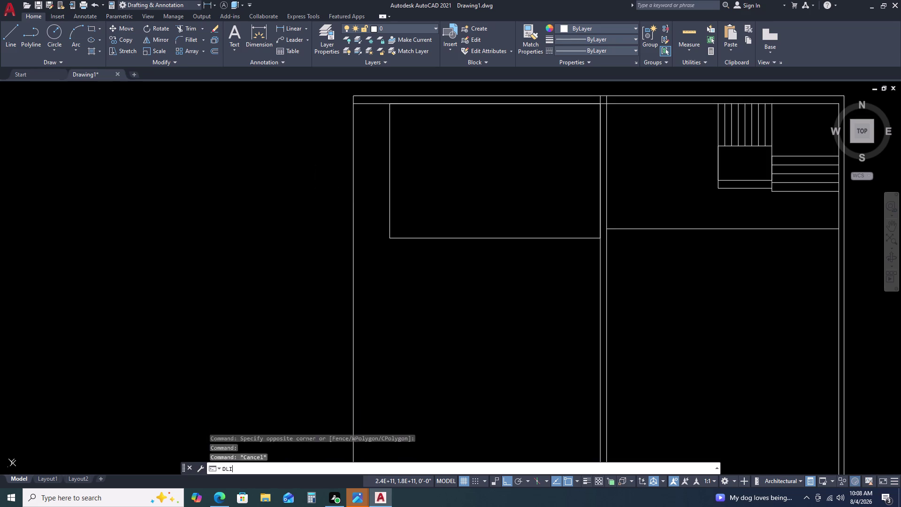
Dimension from the upper-left outer wall corner with a 2'8 second point.
middle_drag(326, 181, 342, 227)
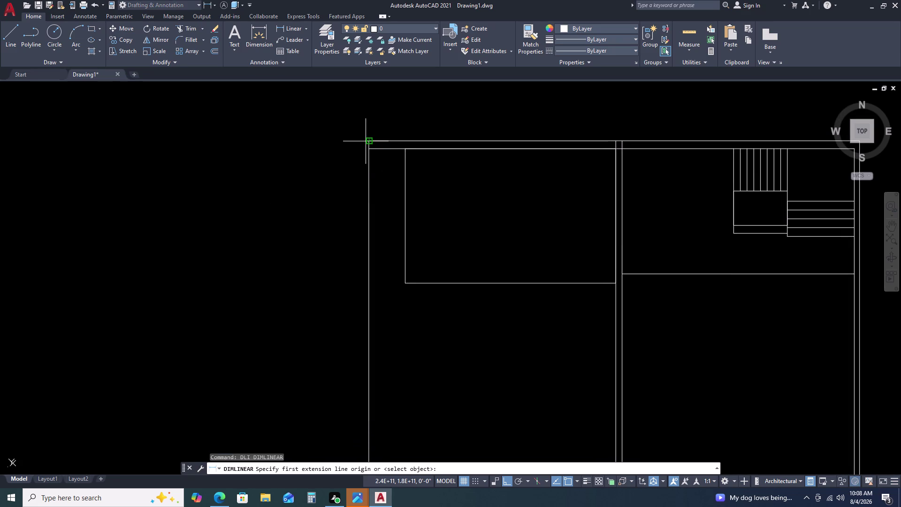
double_click(366, 141)
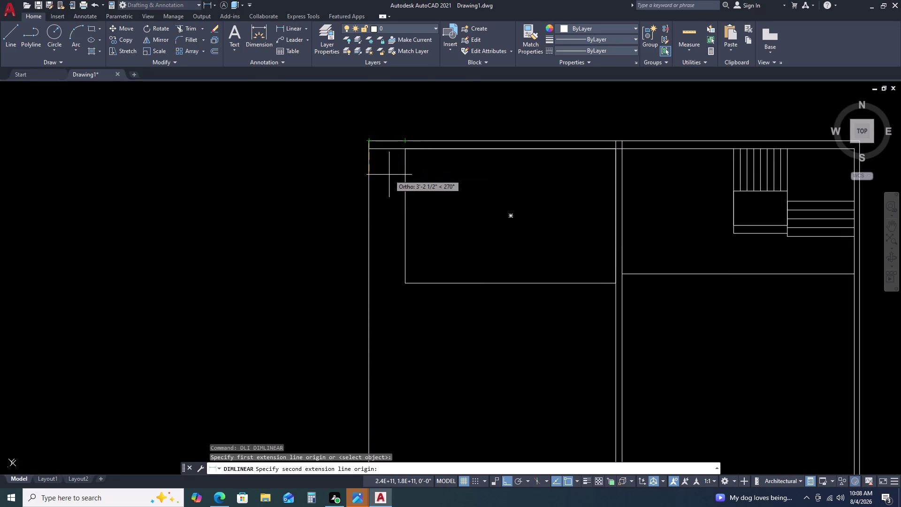
key(2)
key(apostrophe)
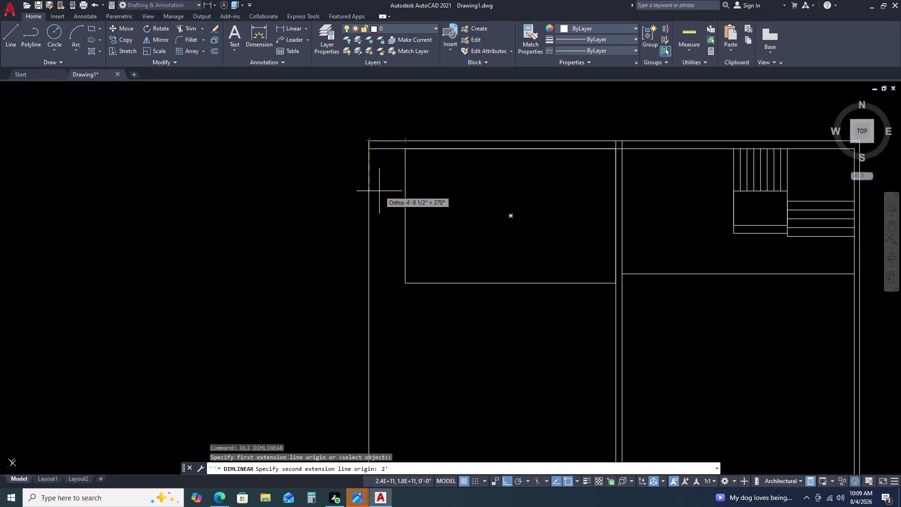
key(8)
key(space)
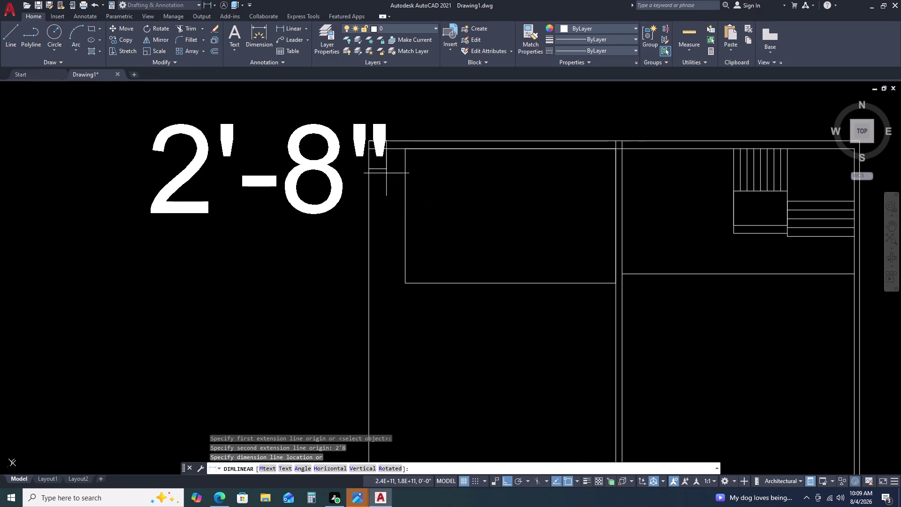
Restart the linear dimension from the wall corner, again entering 2'8 for the second point.
scroll(down, 3)
middle_drag(399, 128, 399, 198)
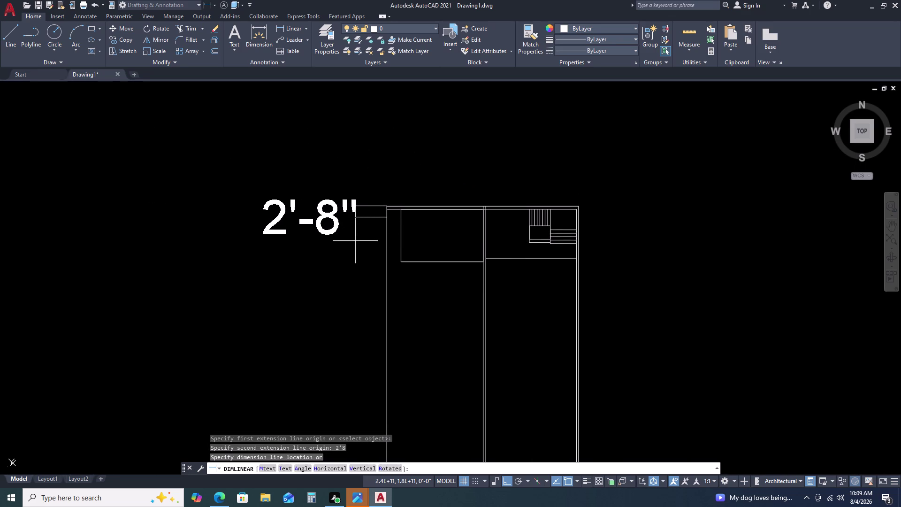
key(Escape)
key(space)
scroll(up, 3)
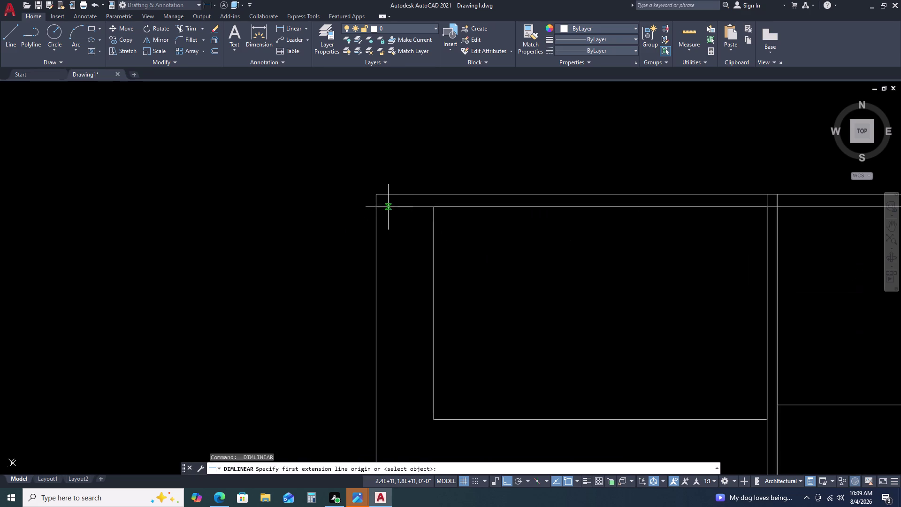
click(377, 197)
key(2)
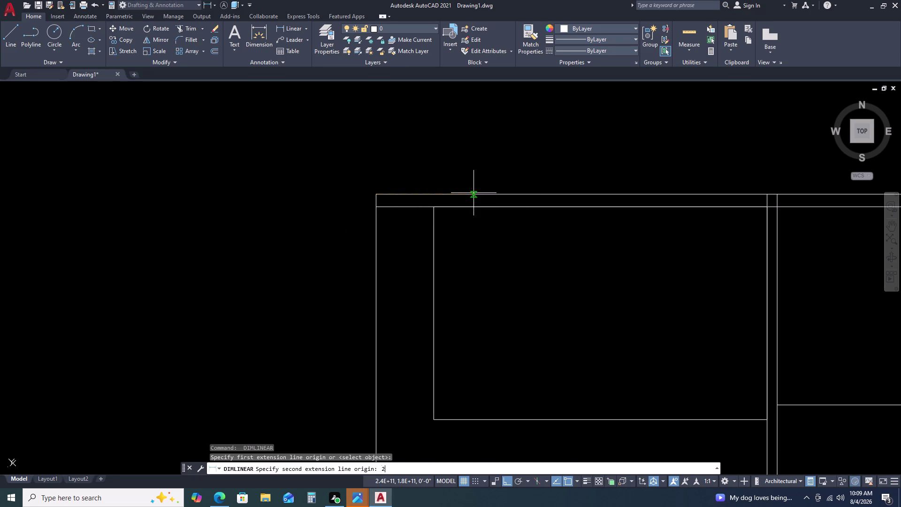
key(apostrophe)
text(8)
key(space)
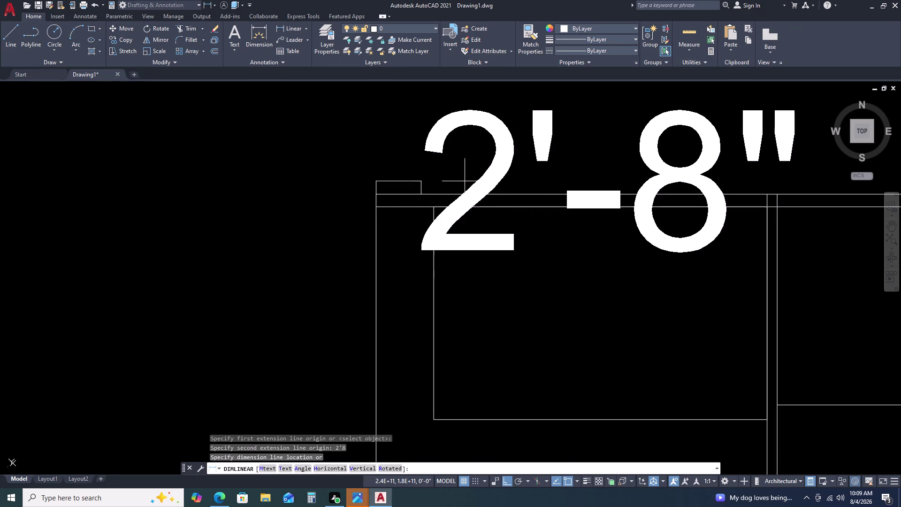
Preview the 2'-8" dimension above the wall, cancel it, and pan back to the corner.
scroll(down, 3)
middle_drag(451, 149, 451, 221)
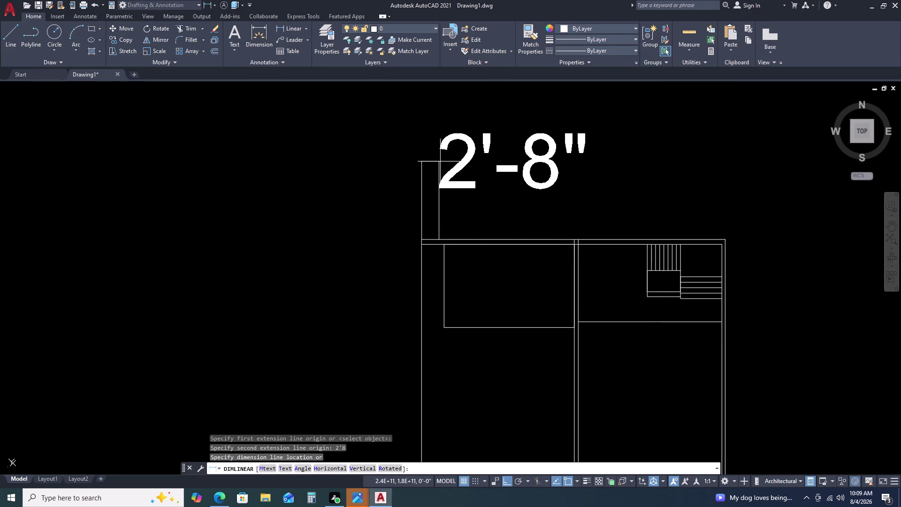
click(440, 161)
key(Escape)
scroll(up, 3)
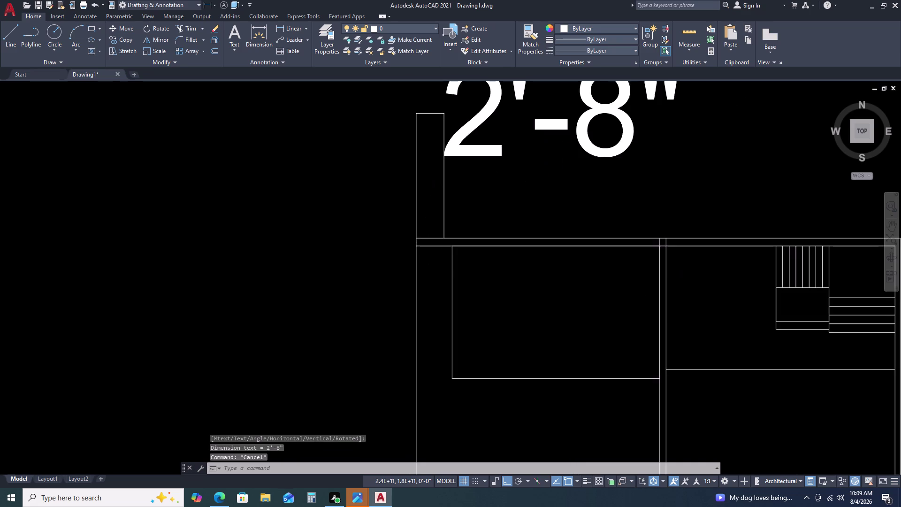
middle_drag(425, 242, 437, 198)
middle_click(438, 193)
middle_drag(444, 201, 455, 213)
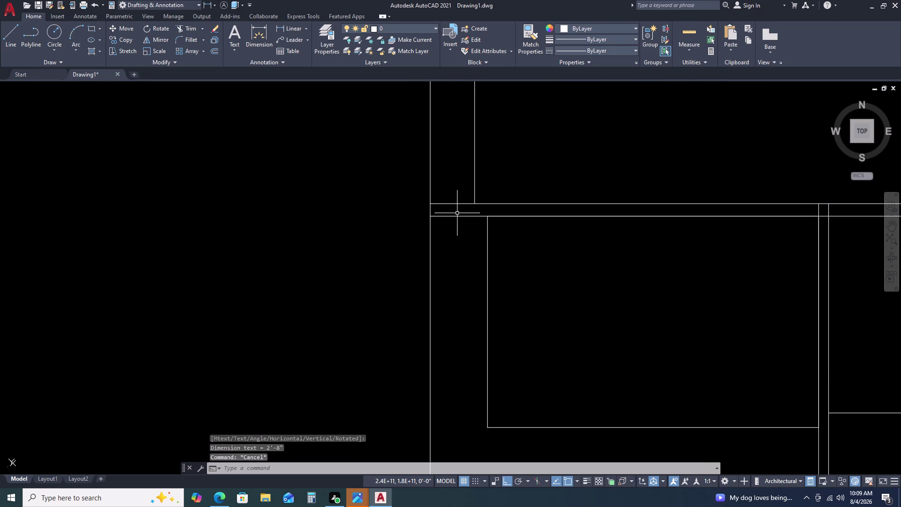
key(d)
text(LI)
key(space)
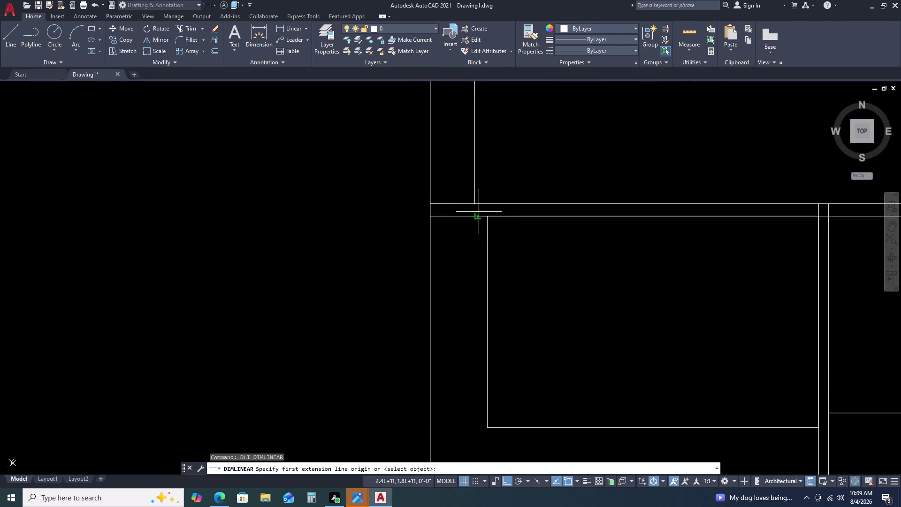
double_click(487, 217)
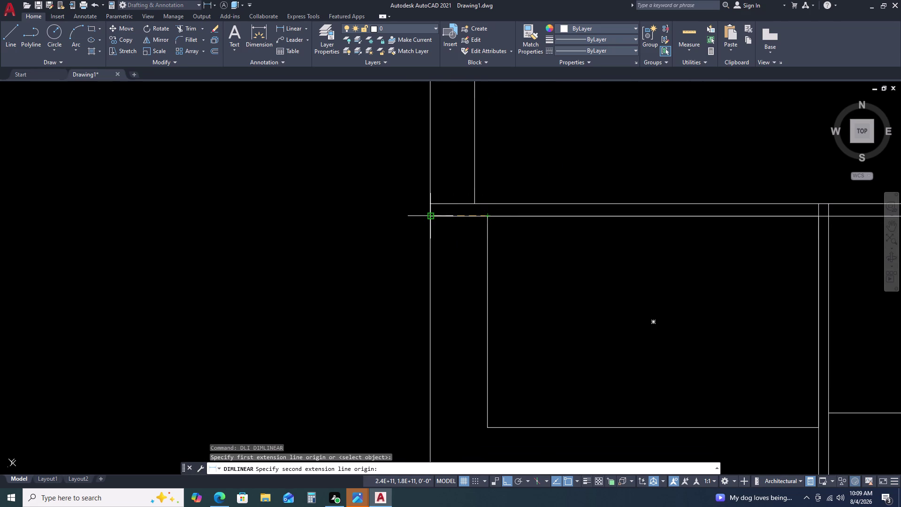
click(430, 217)
scroll(down, 3)
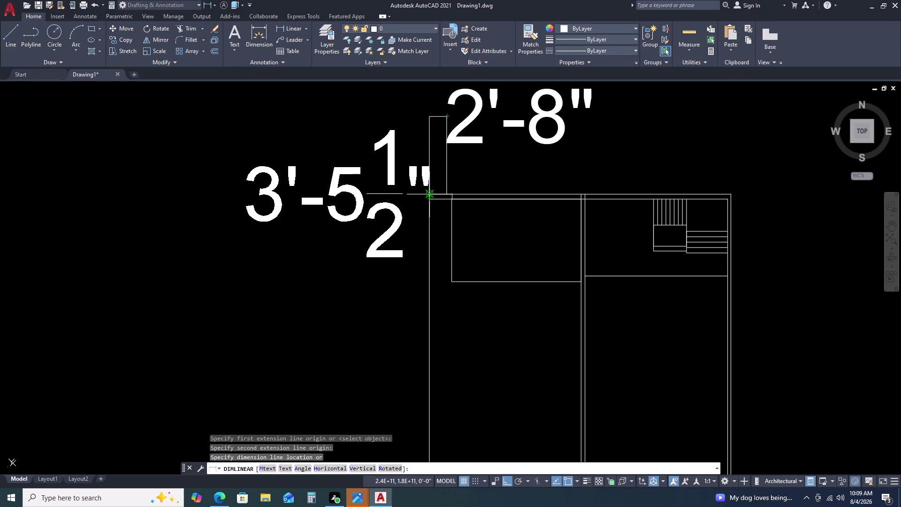
scroll(up, 3)
key(space)
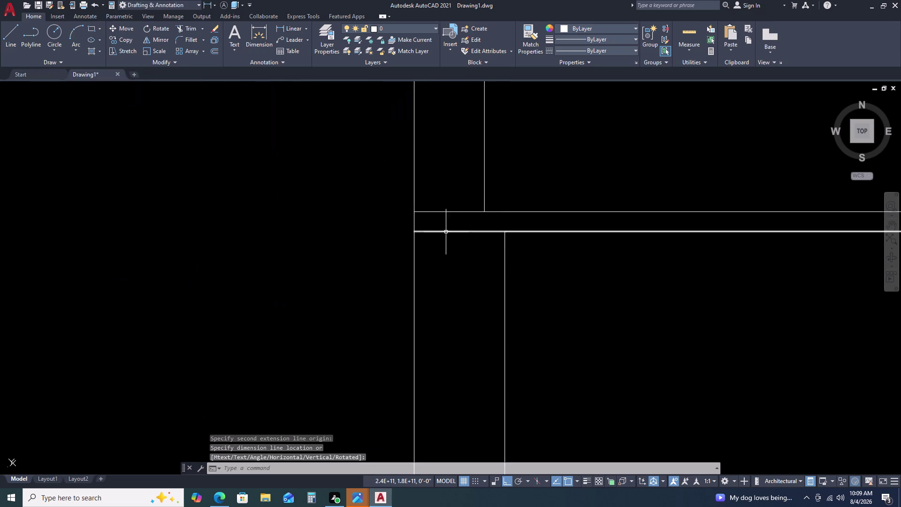
key(space)
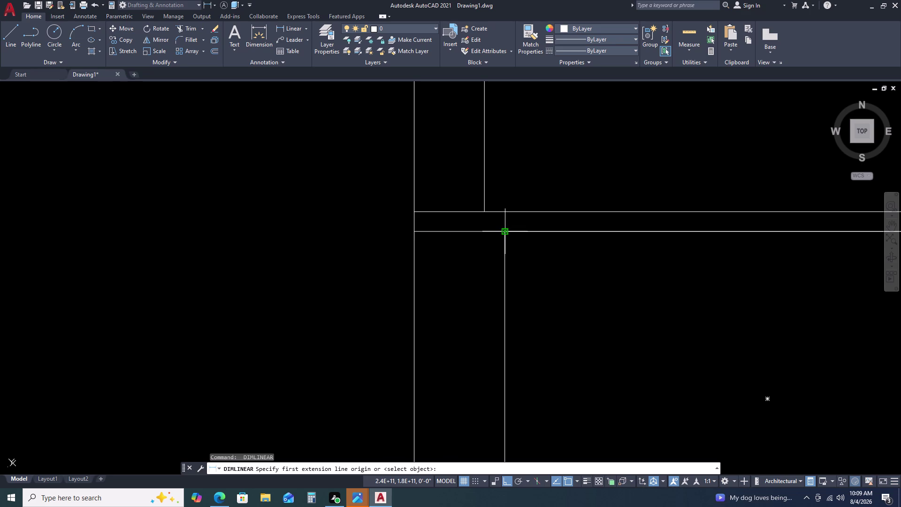
right_click(505, 229)
triple_click(506, 229)
key(space)
key(space)
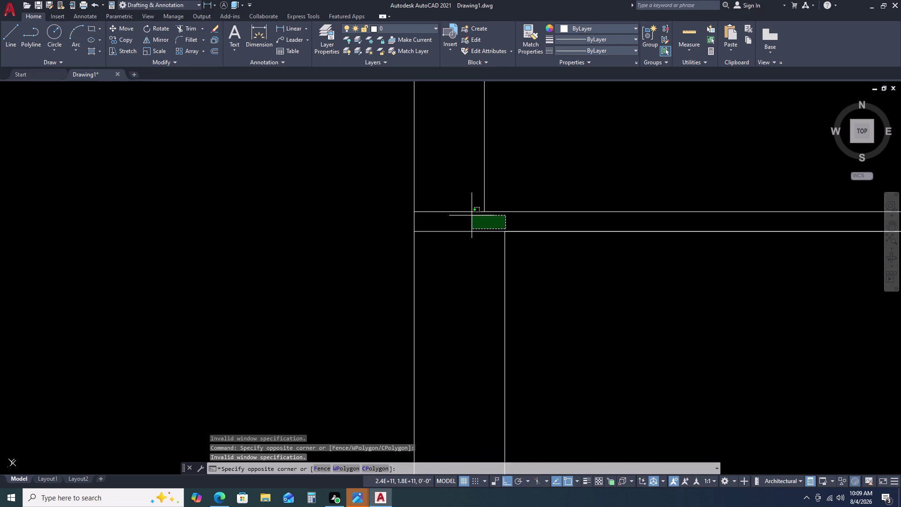
key(space)
key(Escape)
key(space)
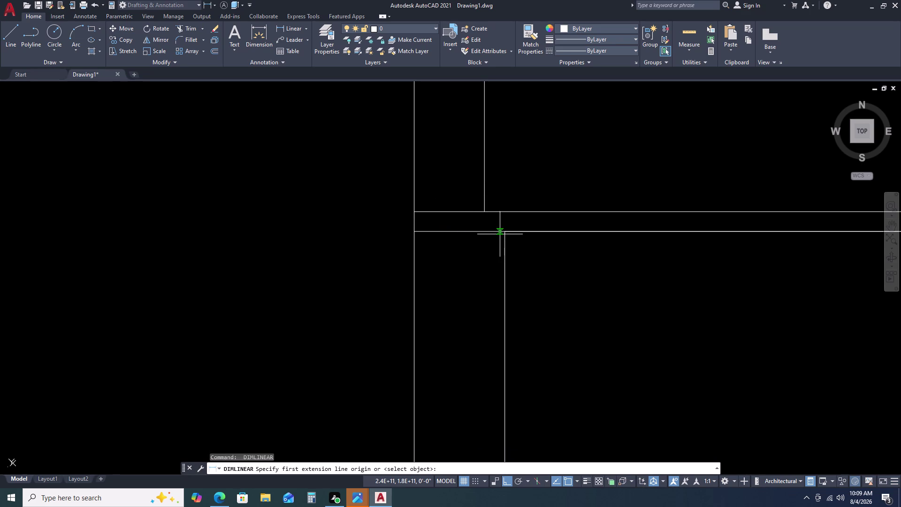
click(503, 230)
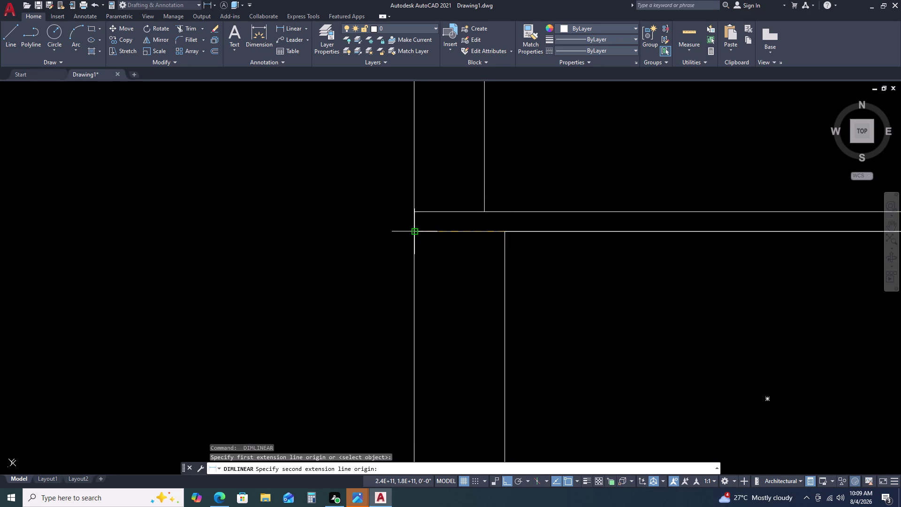
click(414, 233)
scroll(down, 3)
middle_drag(415, 171, 416, 242)
middle_click(416, 242)
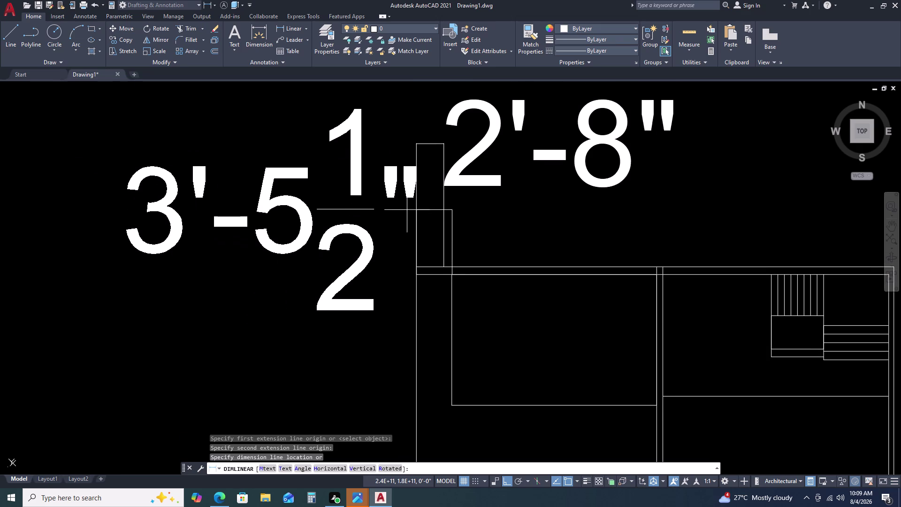
key(Escape)
scroll(up, 3)
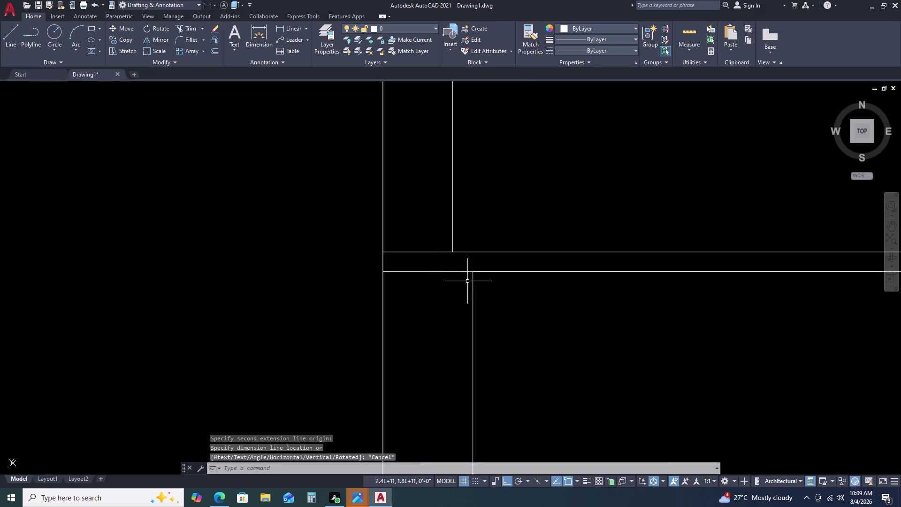
middle_drag(472, 285, 470, 225)
Begin an offset with a 6-inch distance, then cancel it.
click(471, 244)
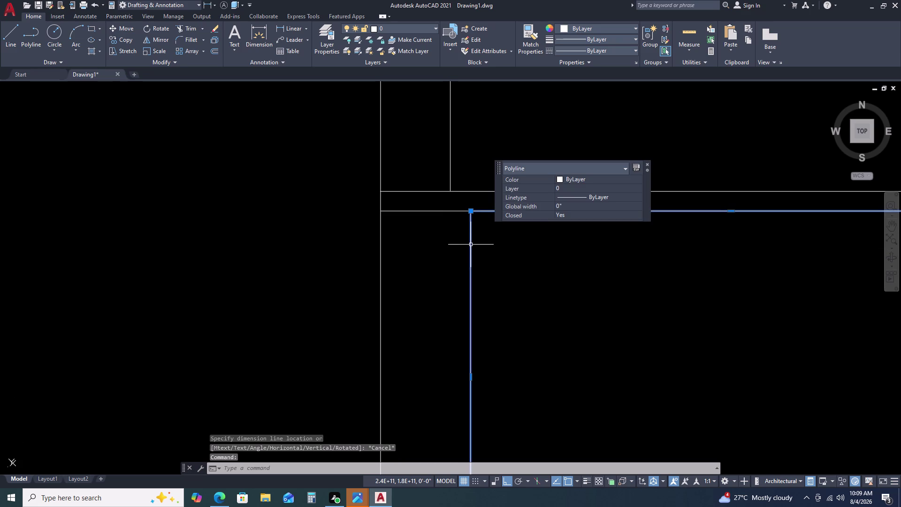
text(O)
key(space)
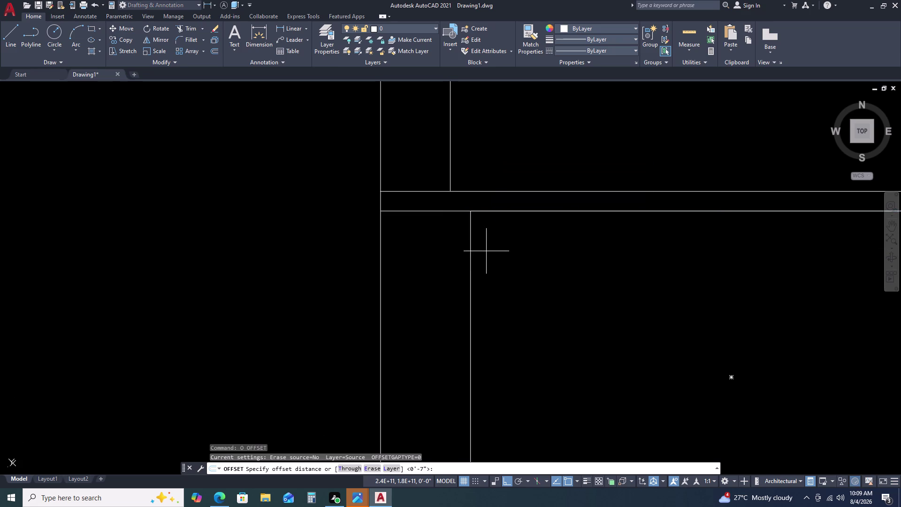
key(6)
key(space)
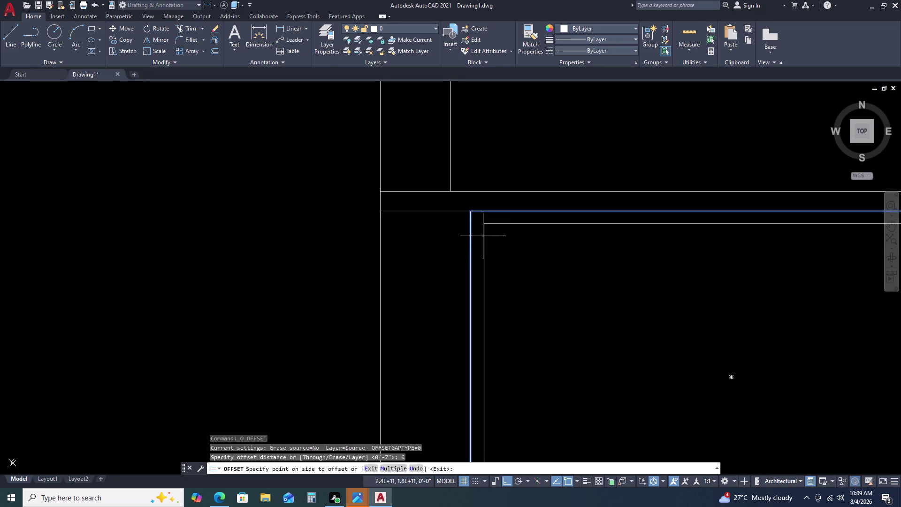
key(Escape)
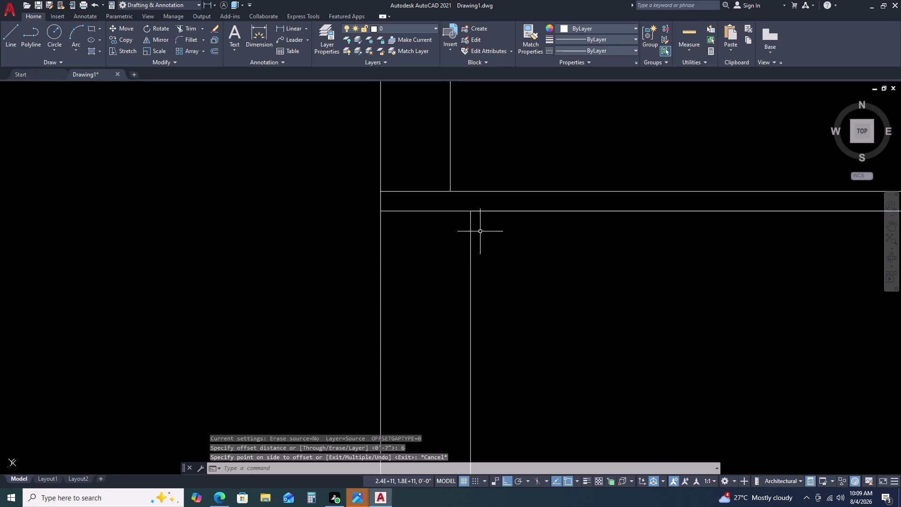
Offset the room wall outline by 6.5 inches.
click(477, 231)
click(462, 242)
text(O)
key(space)
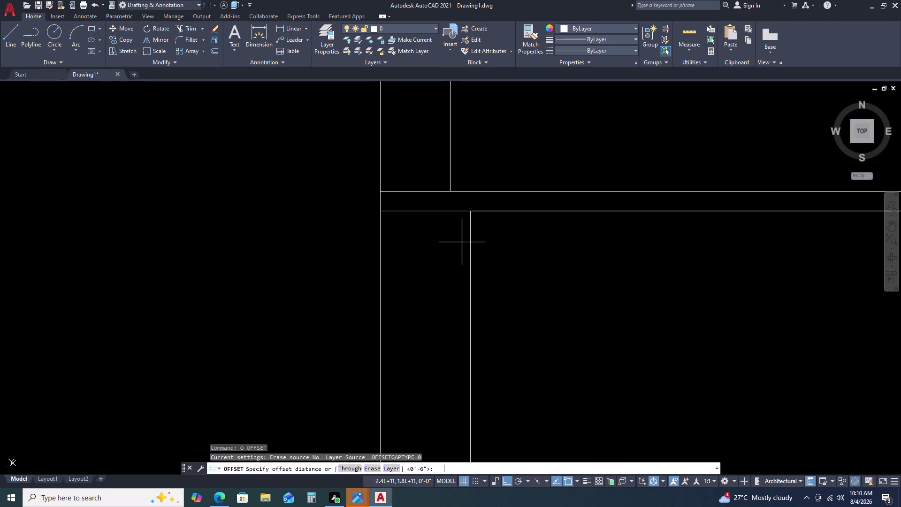
text(6)
text(.)
key(5)
key(space)
click(446, 212)
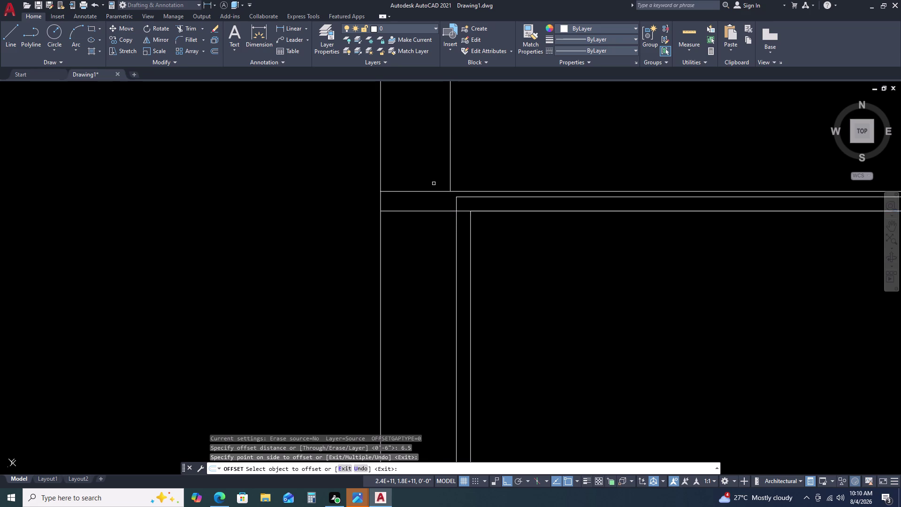
Pick the upper-left room's inner outline, cancel, and restart the offset at 6½ inches.
scroll(down, 3)
middle_drag(492, 257, 392, 218)
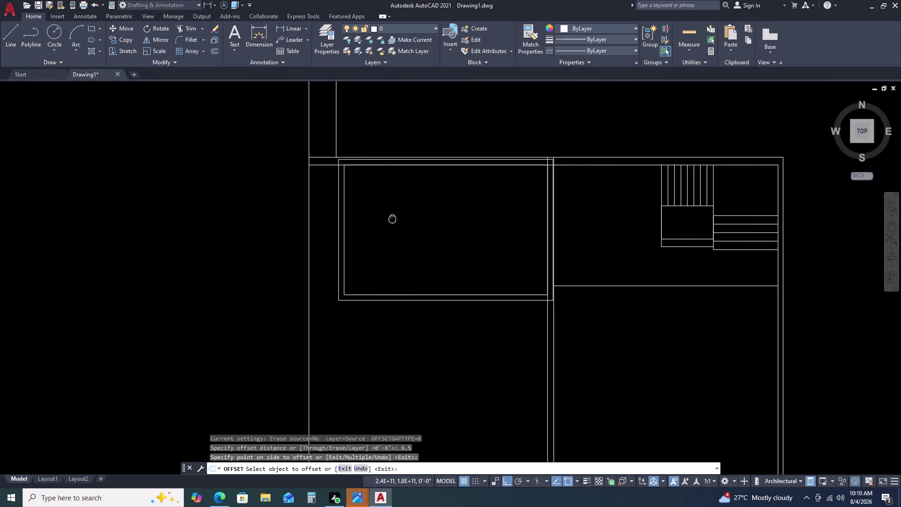
middle_drag(393, 217, 392, 218)
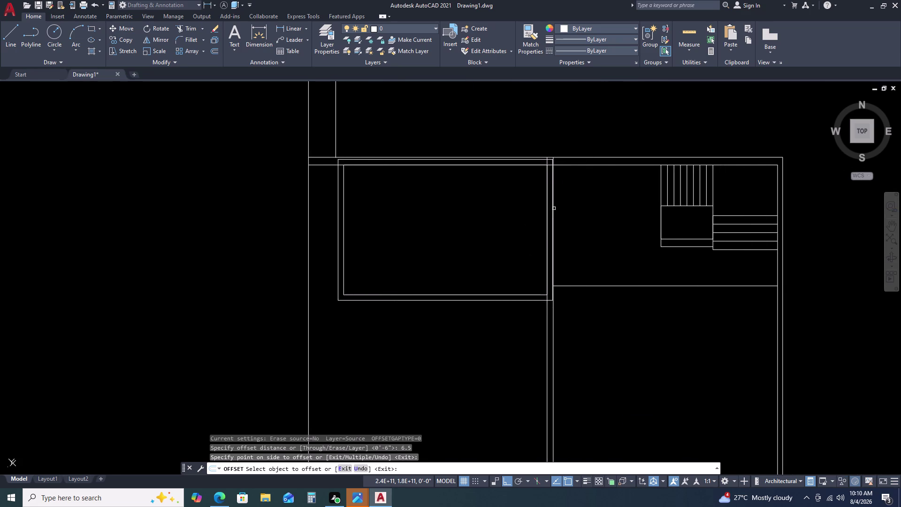
click(516, 166)
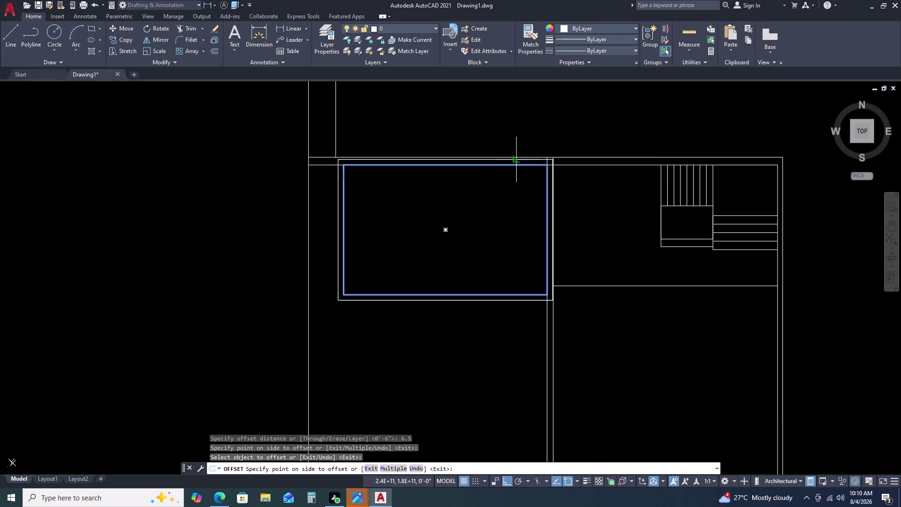
key(Escape)
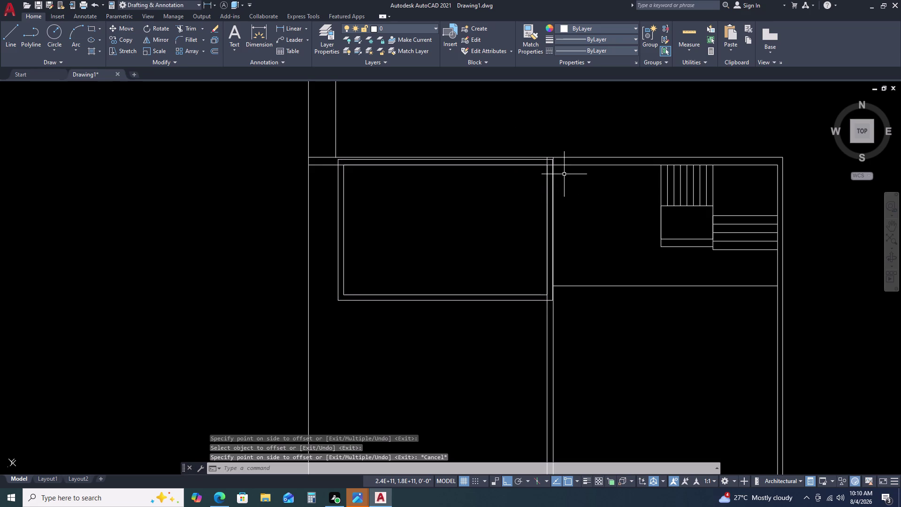
key(space)
key(space)
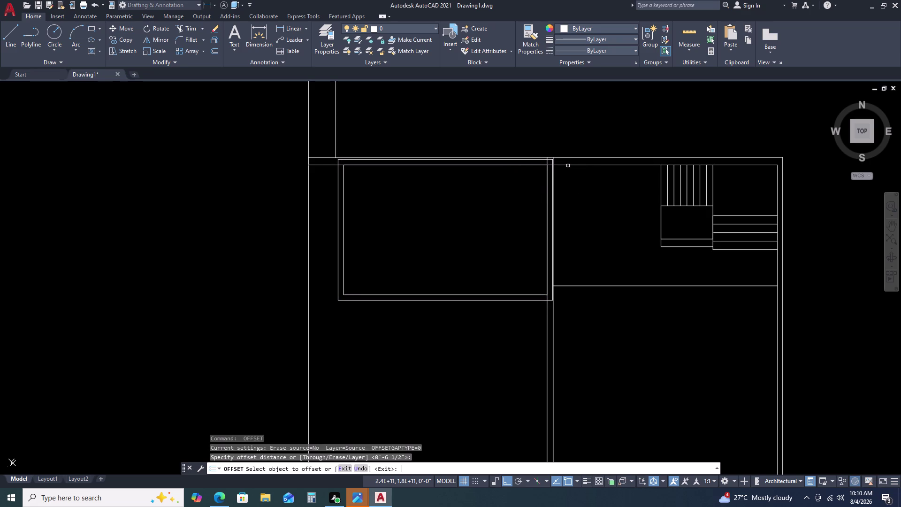
Offset a copy of the top wall line above it.
click(568, 166)
scroll(up, 3)
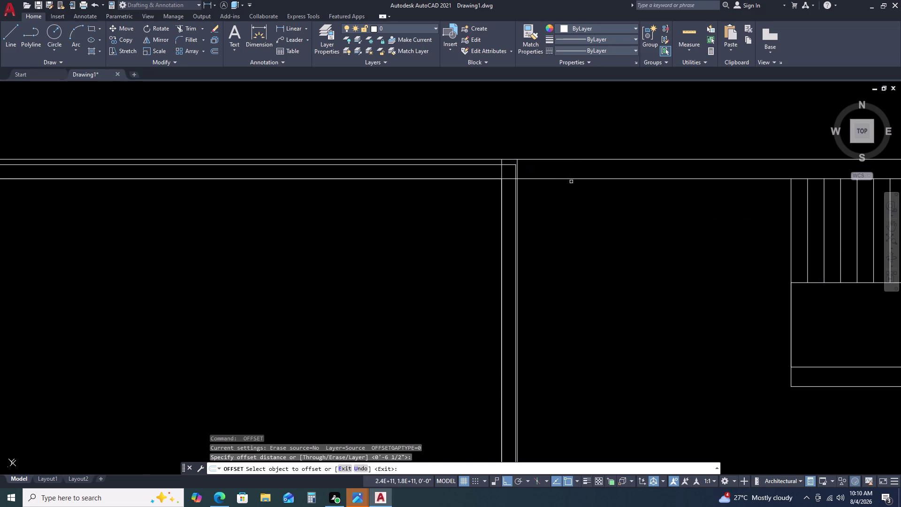
click(571, 181)
click(571, 178)
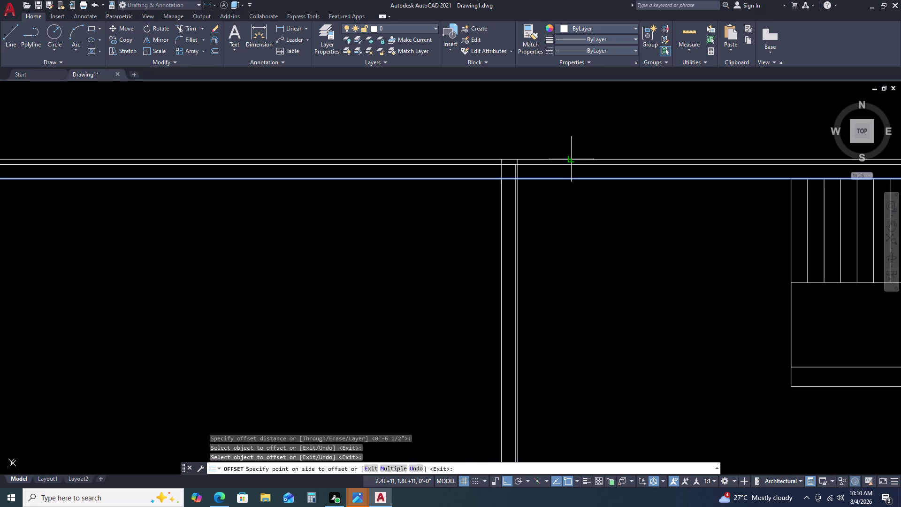
click(570, 157)
Pan across the plan to centre it and its dimension, then cancel the offset.
scroll(down, 3)
middle_drag(663, 223, 596, 218)
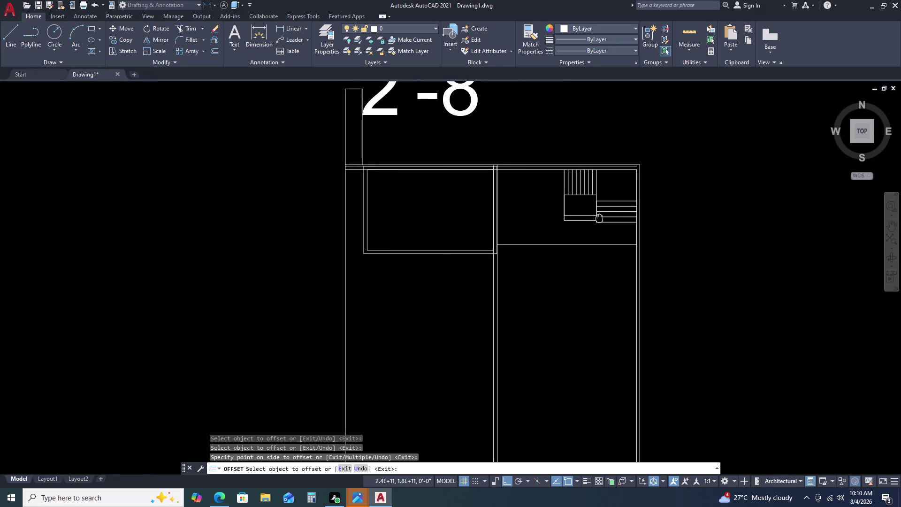
middle_drag(596, 217, 579, 217)
middle_drag(577, 217, 563, 218)
middle_drag(533, 217, 528, 217)
middle_drag(524, 218, 517, 218)
middle_drag(515, 217, 510, 218)
middle_drag(508, 218, 504, 218)
middle_click(498, 220)
middle_drag(495, 221, 486, 223)
middle_click(481, 224)
middle_click(480, 225)
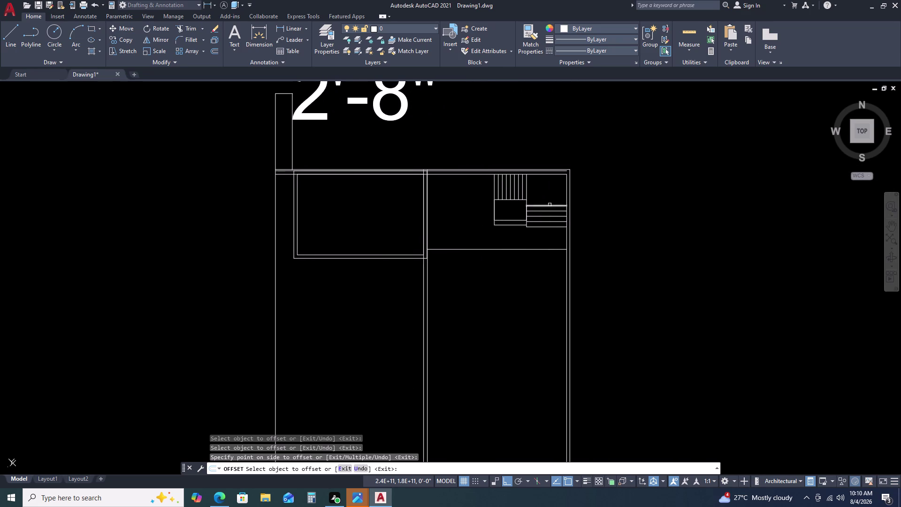
middle_drag(553, 190, 542, 214)
middle_click(542, 215)
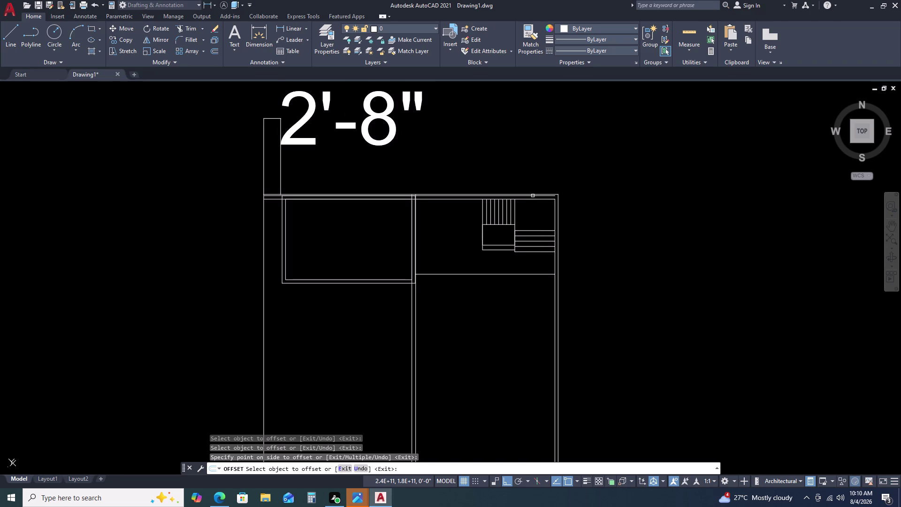
scroll(up, 3)
key(Escape)
scroll(up, 3)
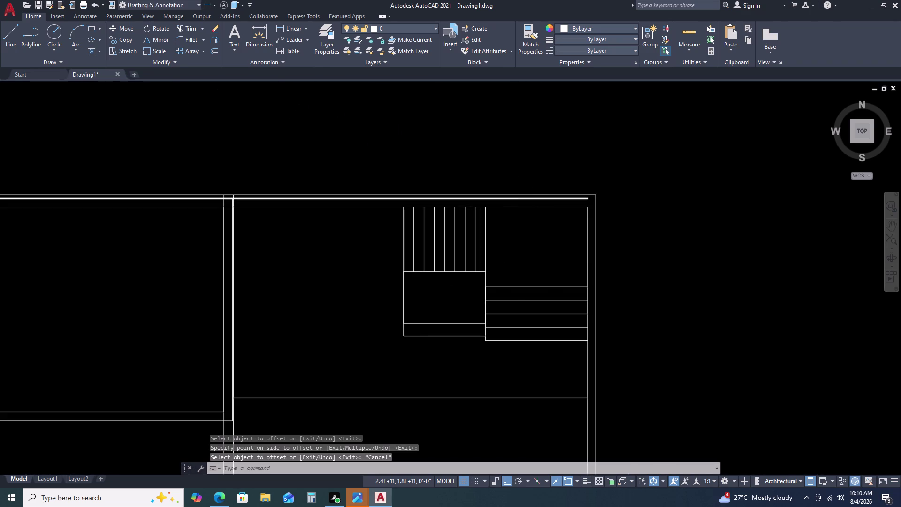
scroll(down, 3)
scroll(up, 3)
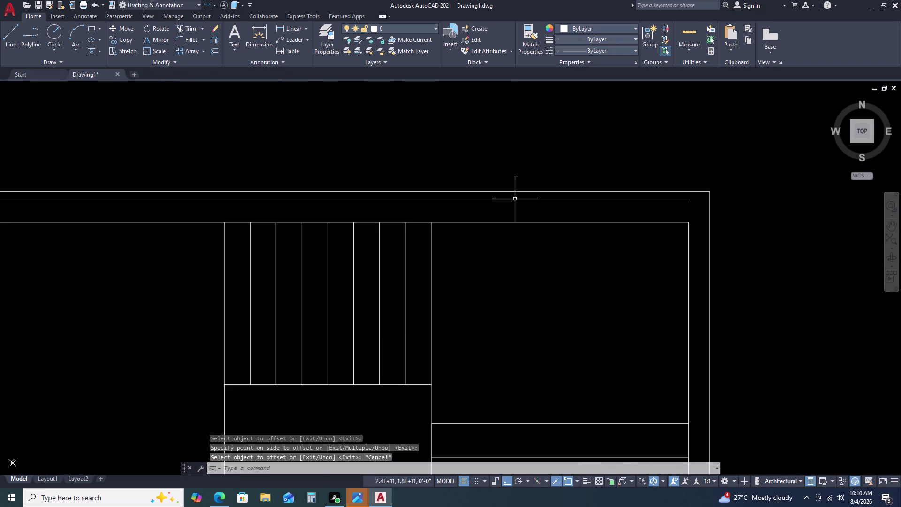
scroll(down, 3)
scroll(down, 3)
Window-select all 32 plan objects and erase them, leaving an empty canvas.
click(448, 207)
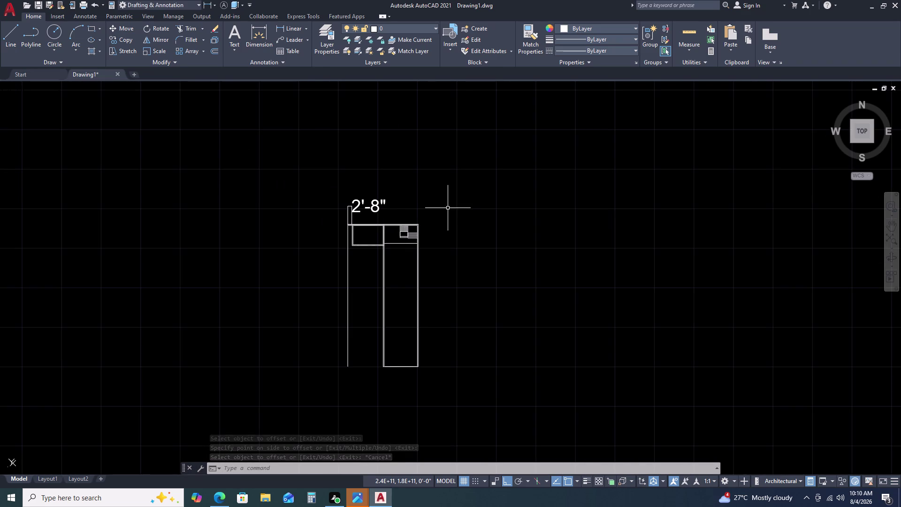
drag(286, 393, 288, 383)
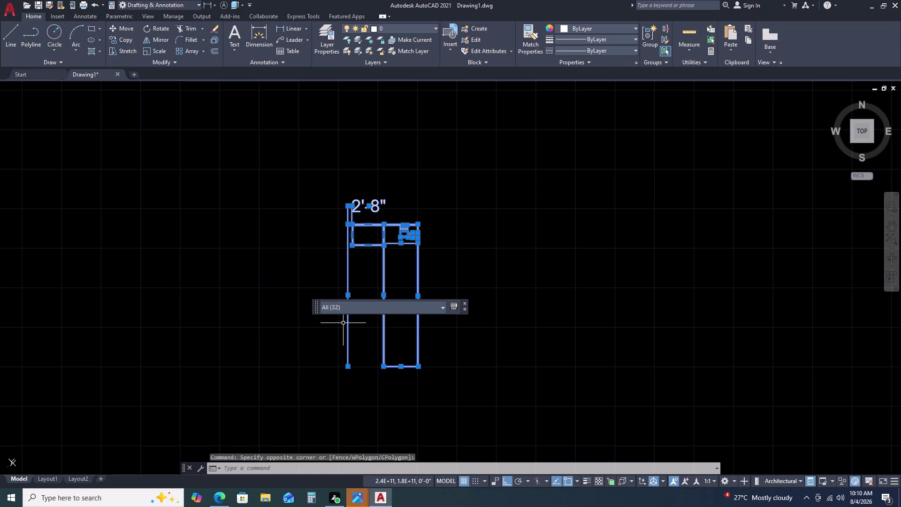
key(Delete)
scroll(down, 3)
middle_drag(388, 229, 384, 236)
middle_click(373, 250)
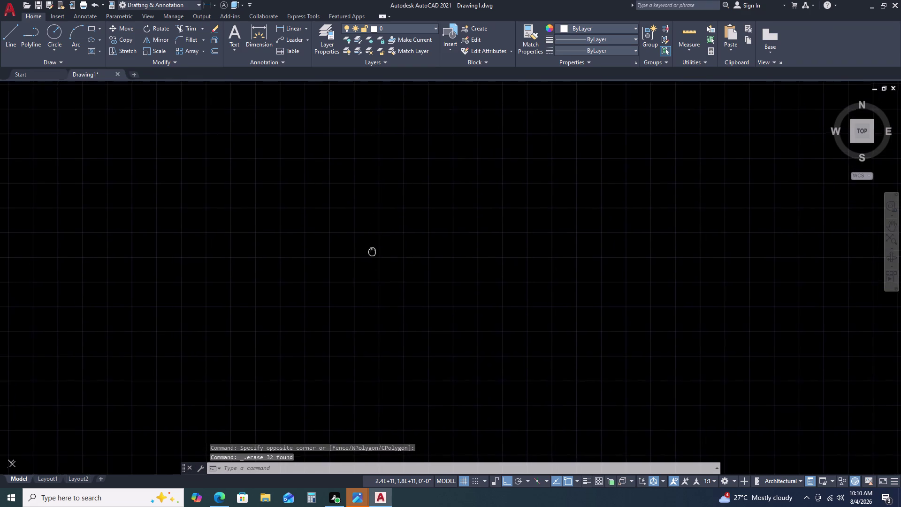
key(l)
key(space)
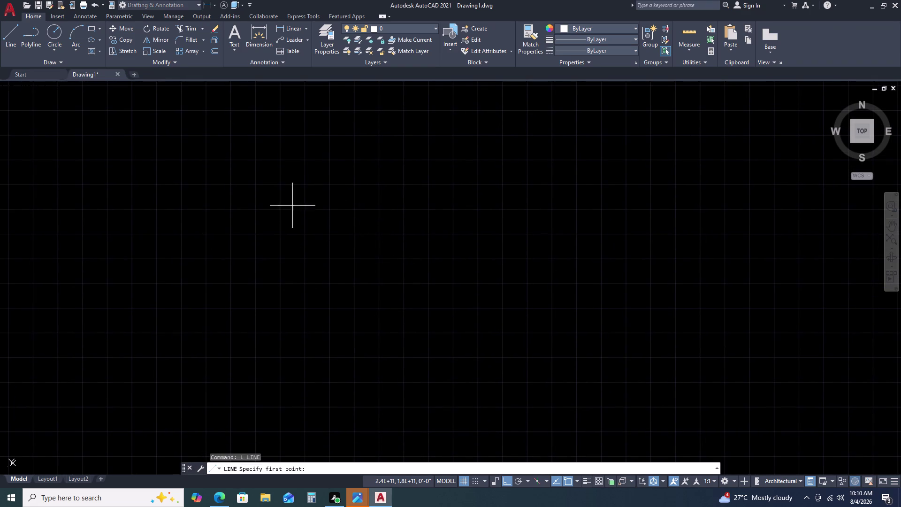
Draw a 46'5 horizontal top wall line.
click(240, 158)
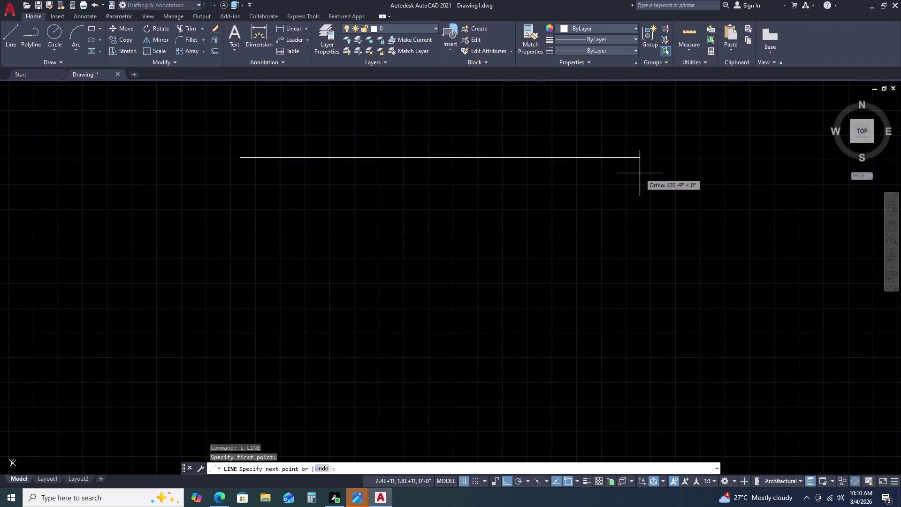
text(46)
key(apostrophe)
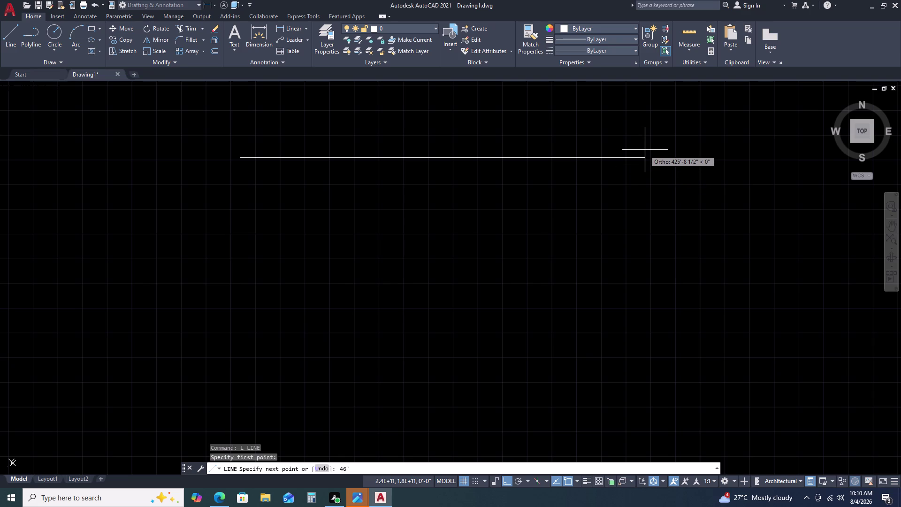
key(5)
key(space)
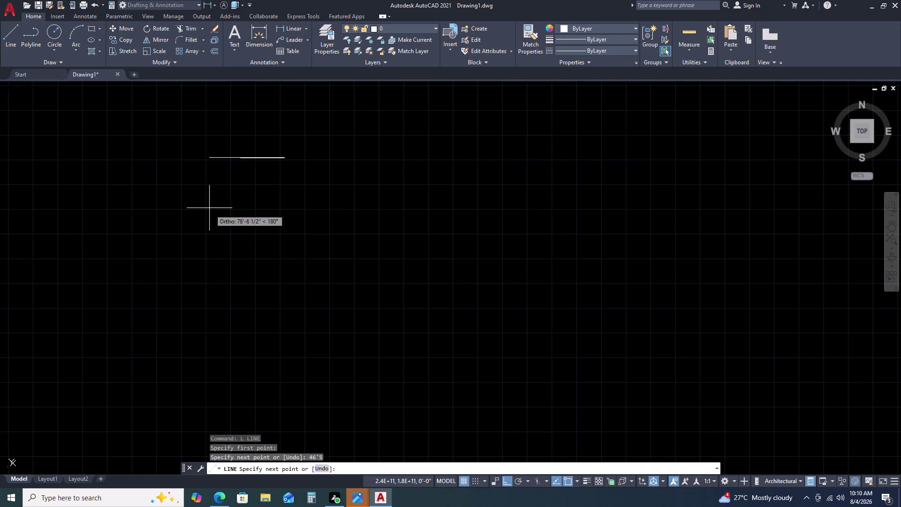
key(Escape)
Zoom to fit the drawing and bring the top line's left end into view.
scroll(up, 3)
middle_drag(293, 155, 297, 154)
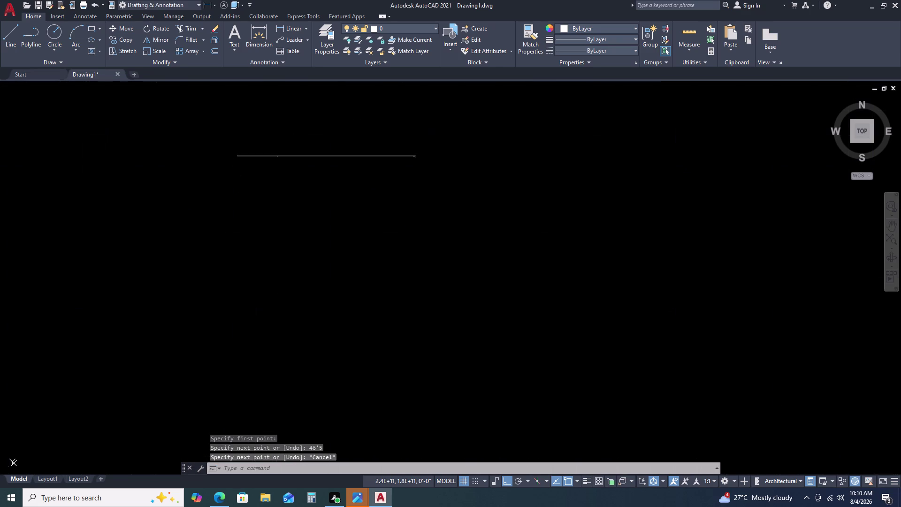
middle_drag(297, 154, 398, 158)
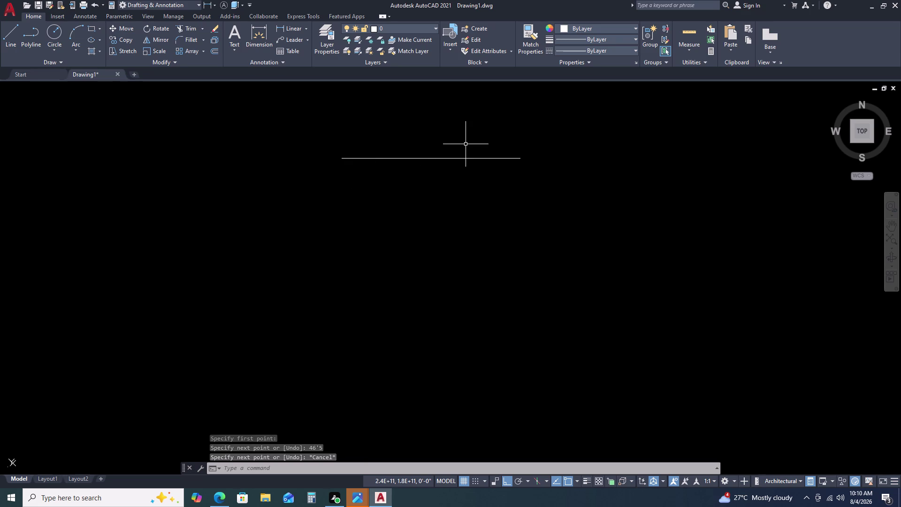
middle_click(399, 137)
middle_click(399, 137)
middle_drag(401, 141, 418, 169)
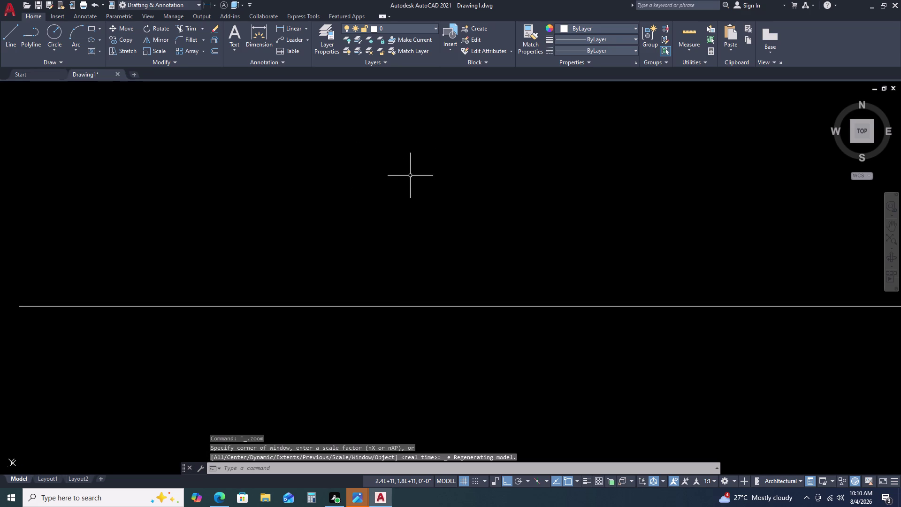
scroll(down, 3)
scroll(up, 3)
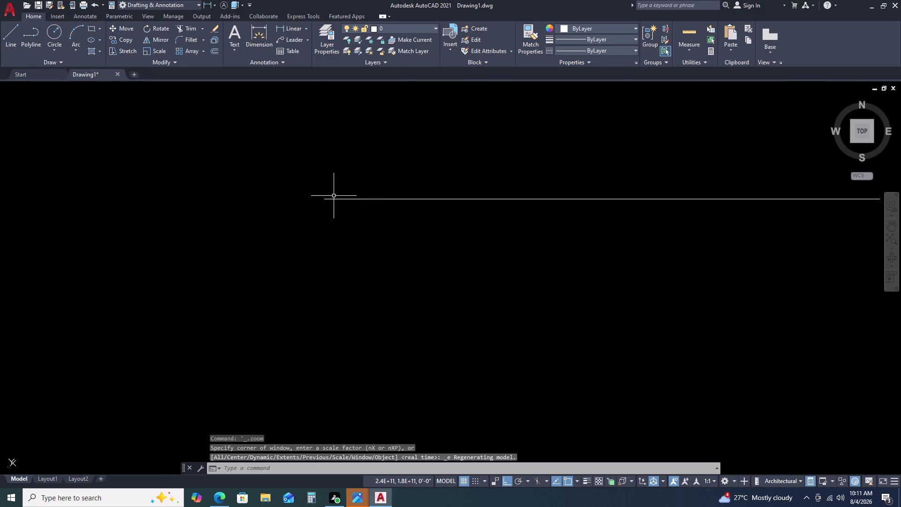
scroll(up, 3)
middle_drag(329, 198, 384, 157)
Draw a 13'11.5 line down from the top line's left endpoint.
key(l)
key(space)
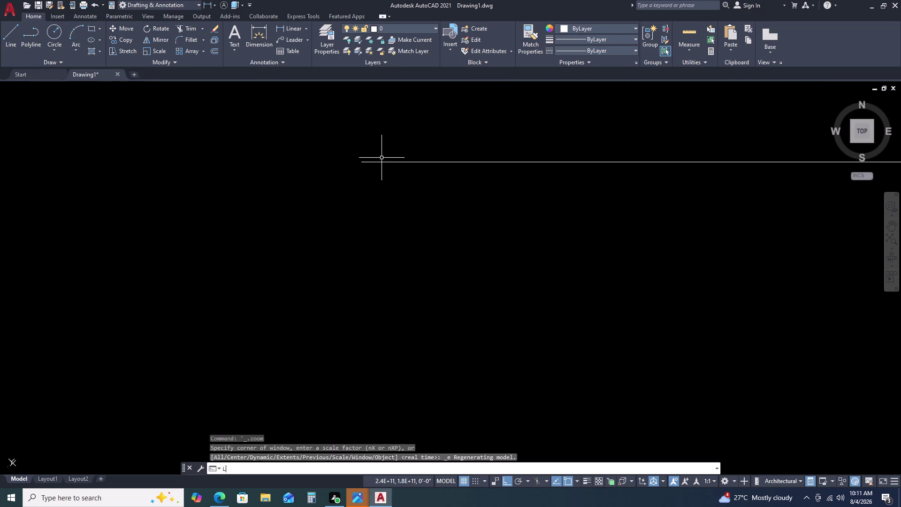
double_click(359, 164)
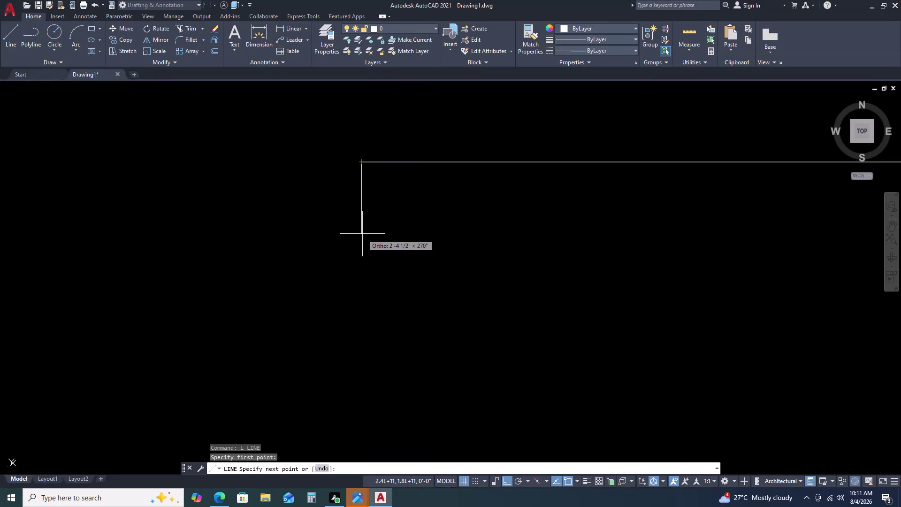
text(13)
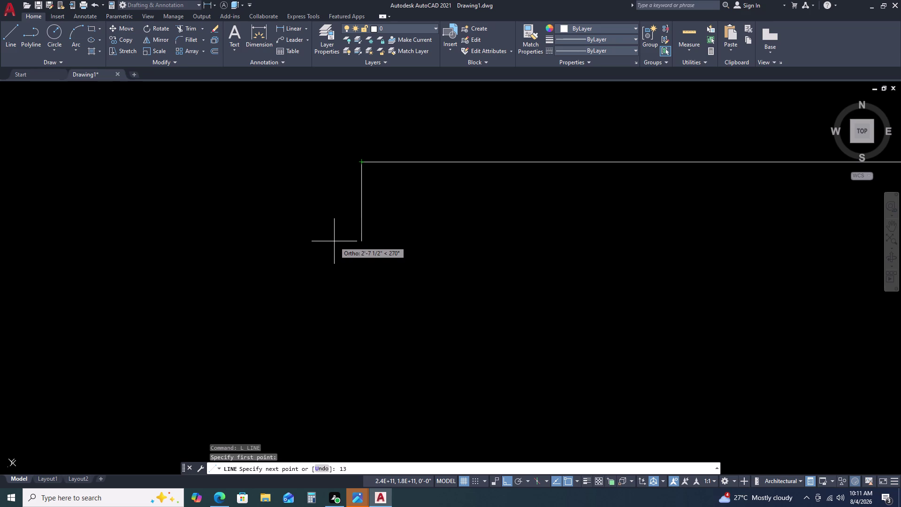
key(apostrophe)
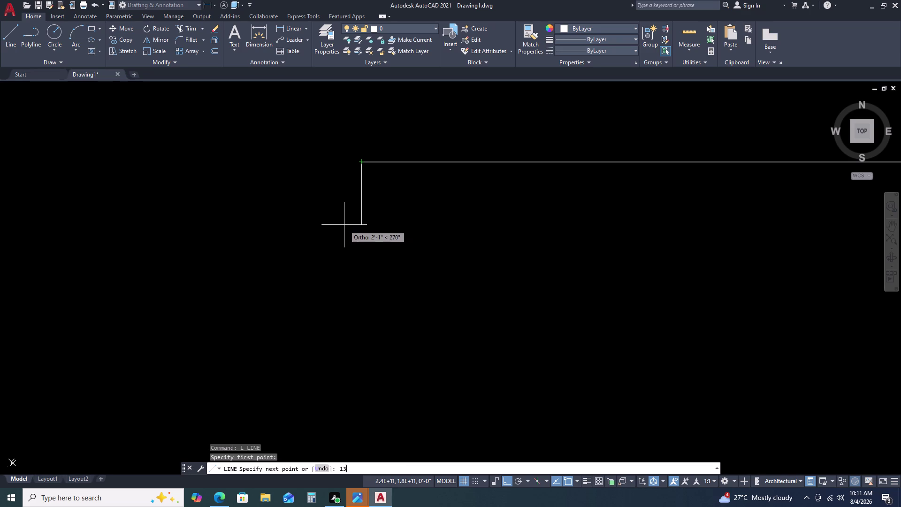
key(1)
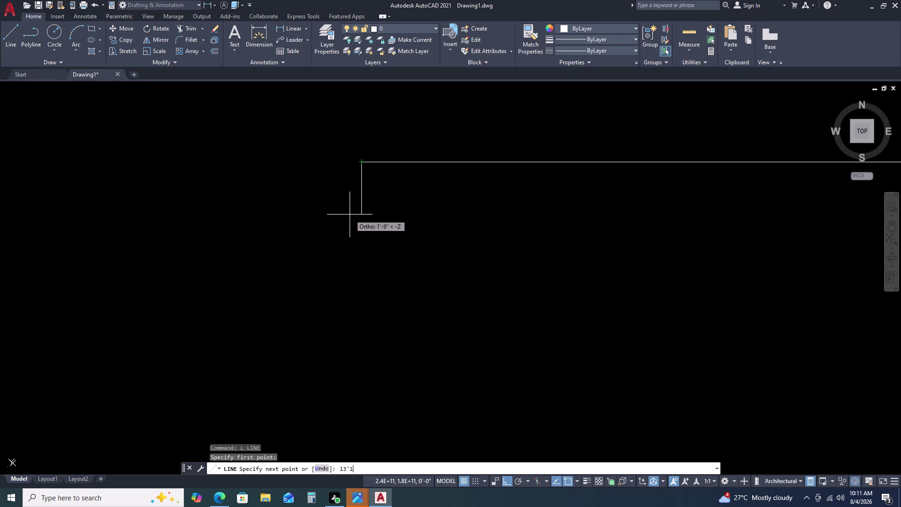
key(1)
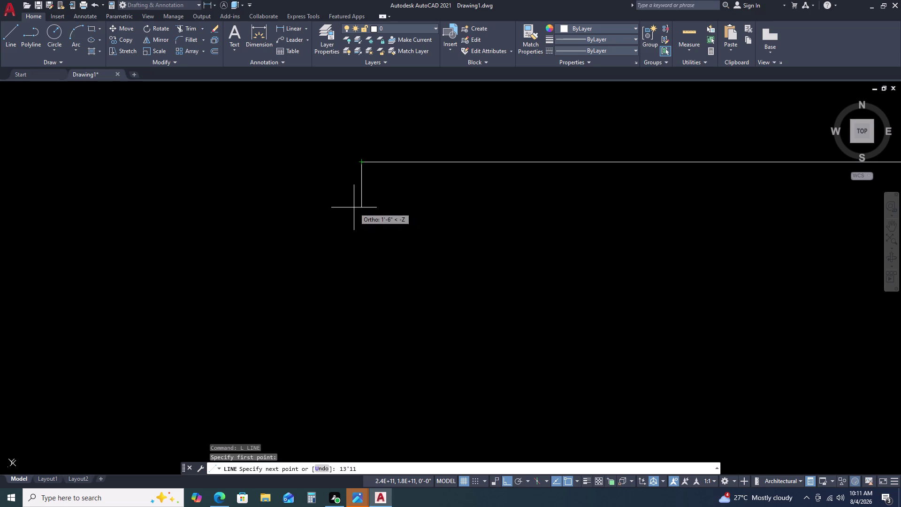
key(period)
key(5)
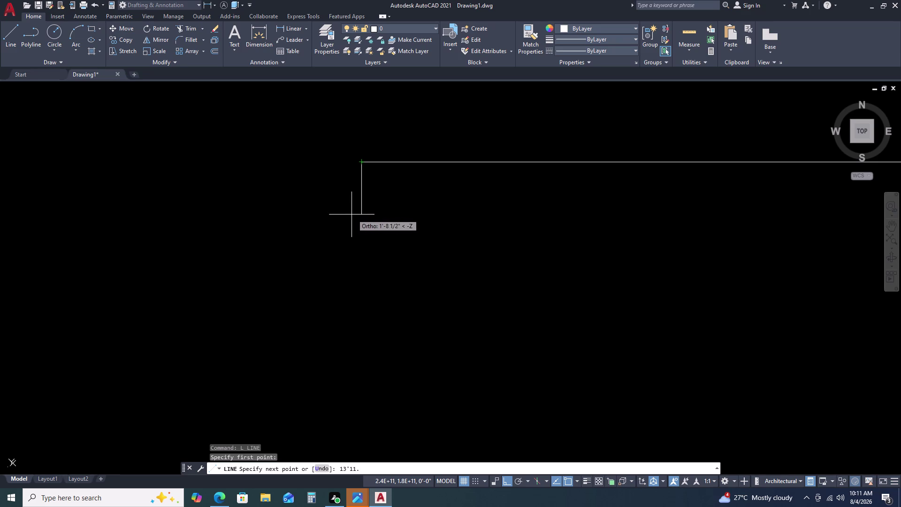
key(space)
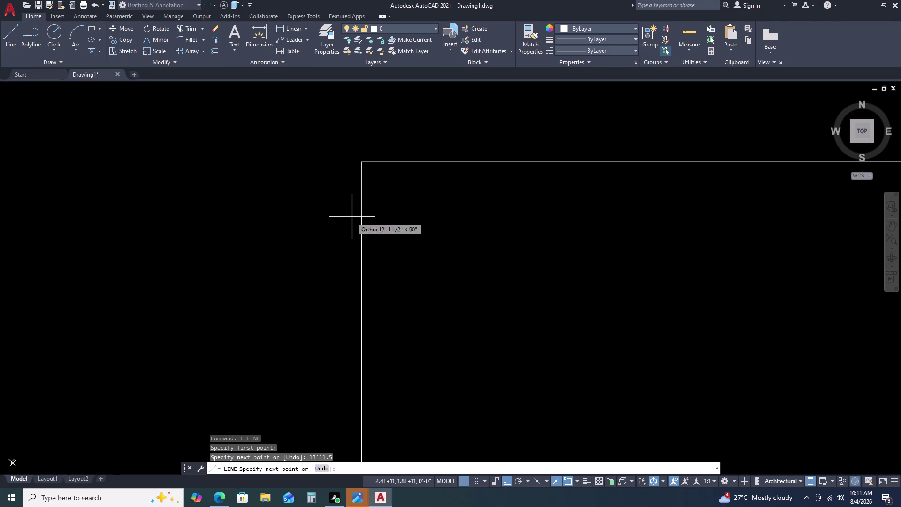
scroll(down, 3)
scroll(down, 3)
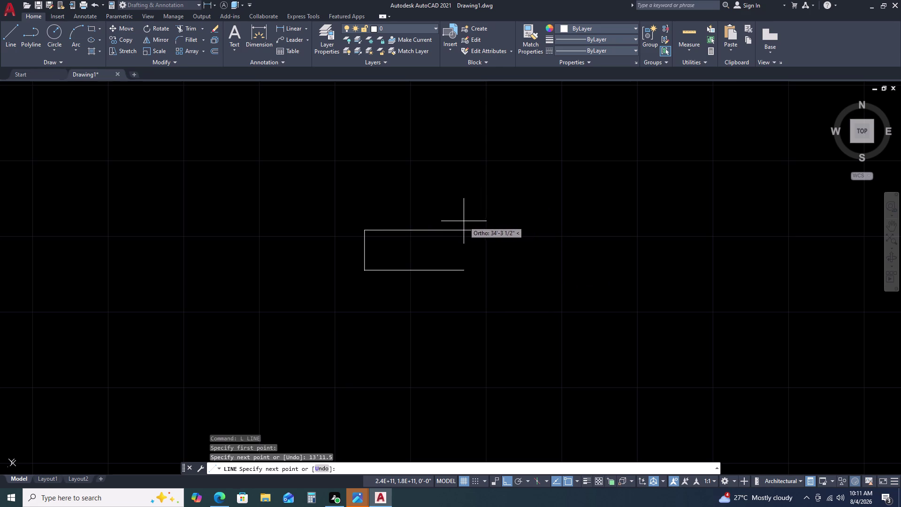
key(Escape)
Try twice to start a partition line on the top wall, cancelling both attempts.
key(space)
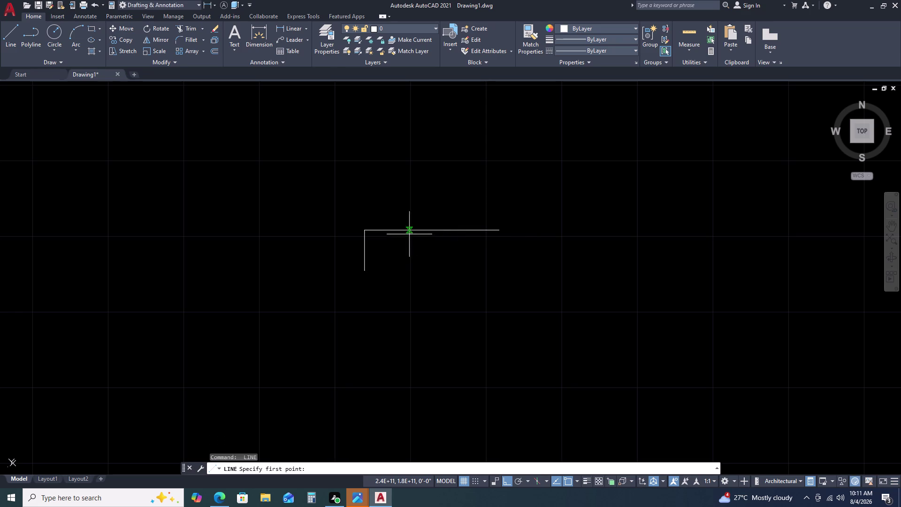
scroll(up, 3)
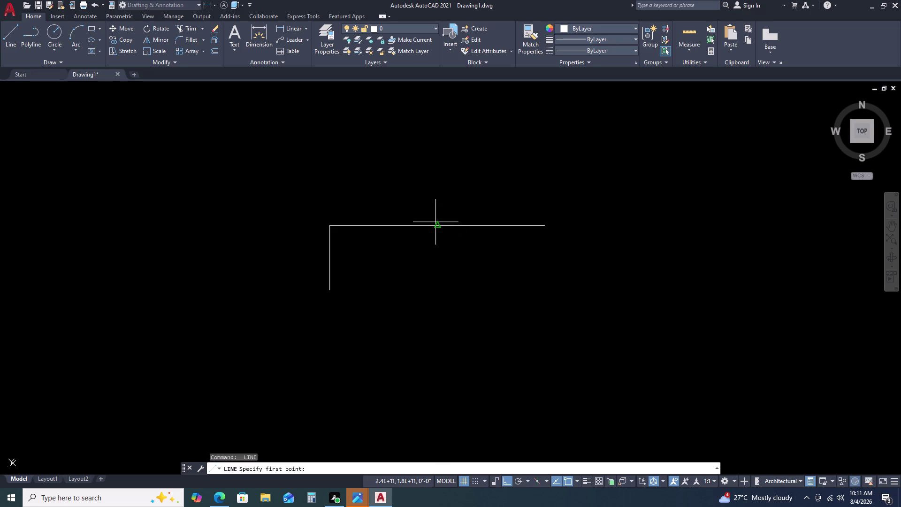
click(437, 223)
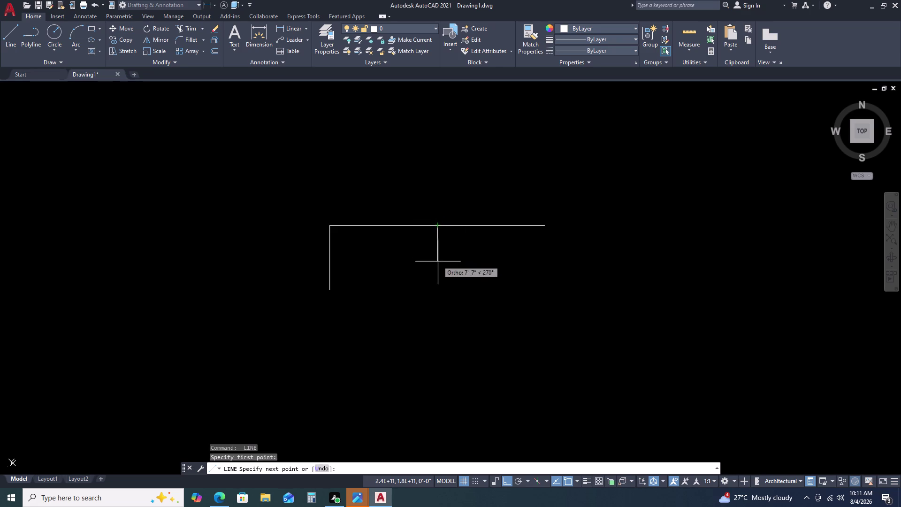
scroll(down, 3)
scroll(up, 3)
scroll(down, 3)
scroll(up, 3)
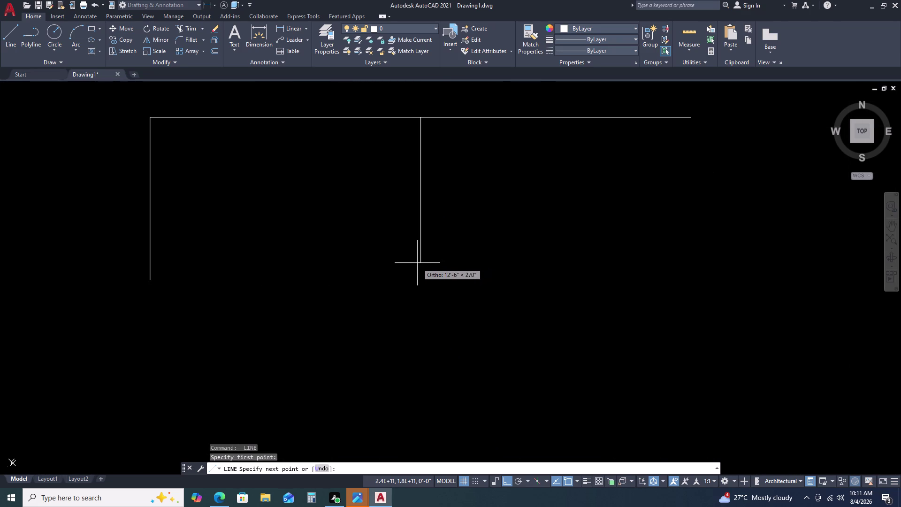
key(Escape)
scroll(down, 3)
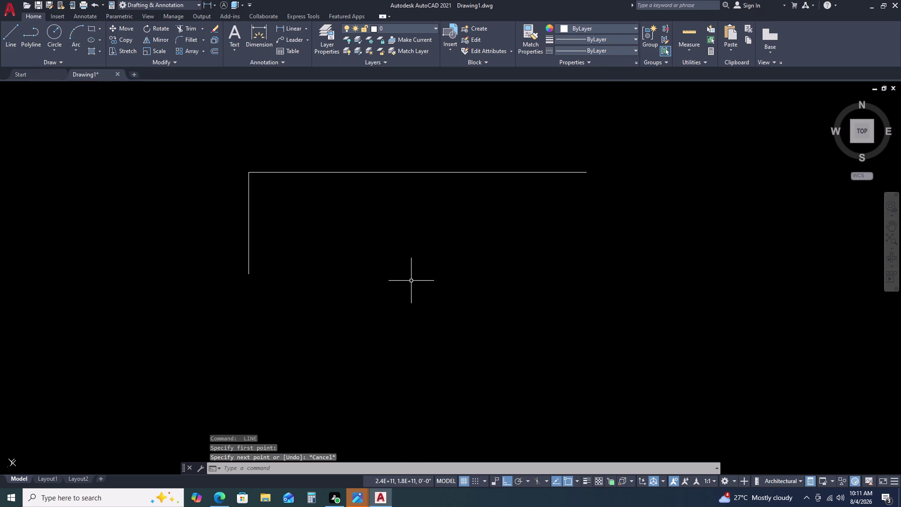
scroll(down, 3)
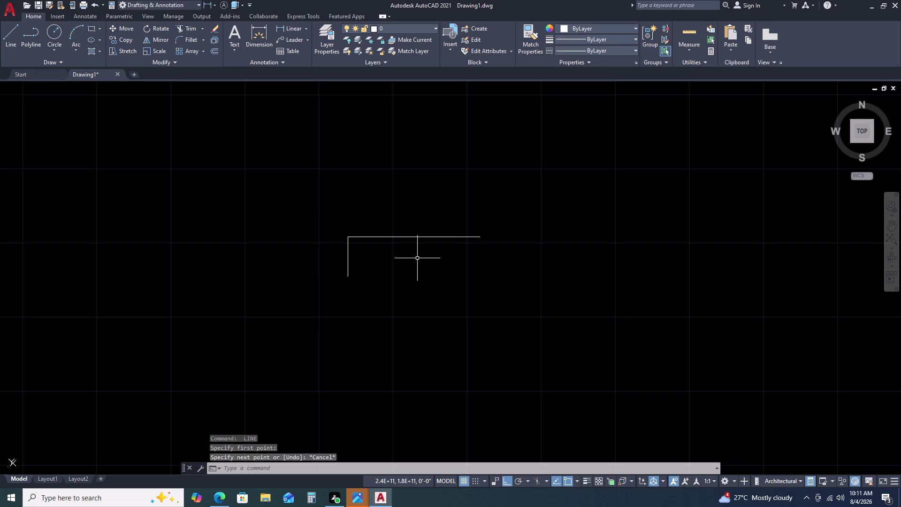
key(space)
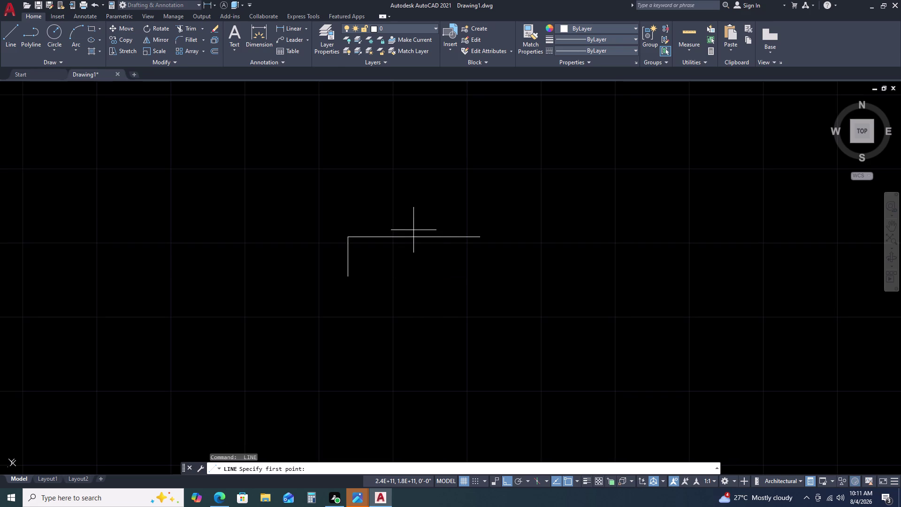
double_click(412, 235)
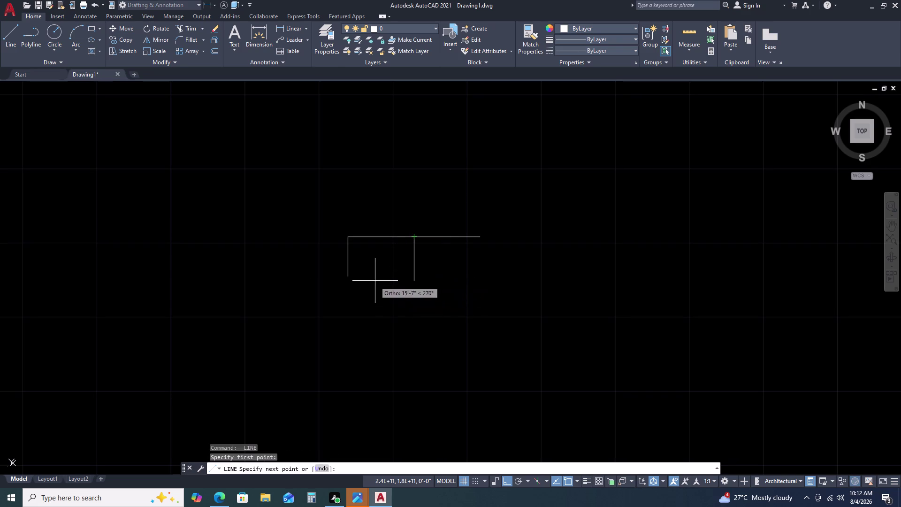
scroll(up, 3)
scroll(up, 3)
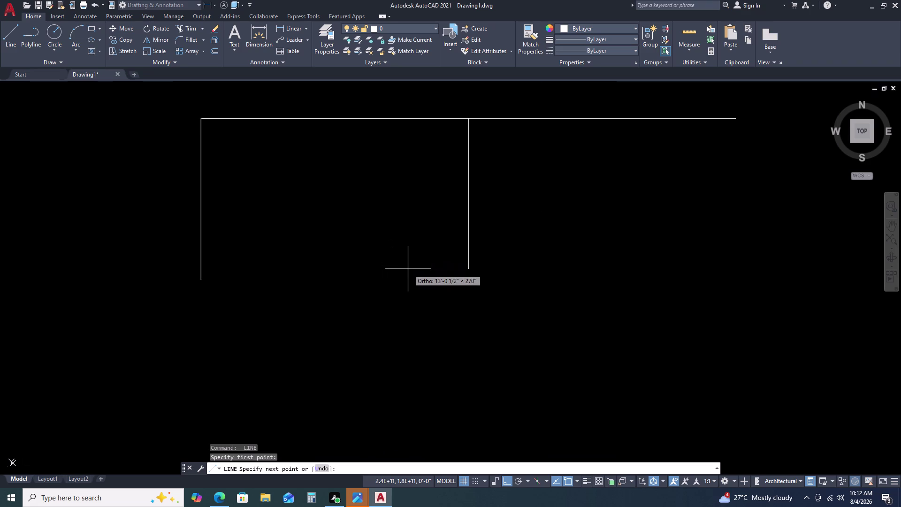
middle_drag(431, 262, 431, 270)
middle_click(431, 273)
scroll(up, 3)
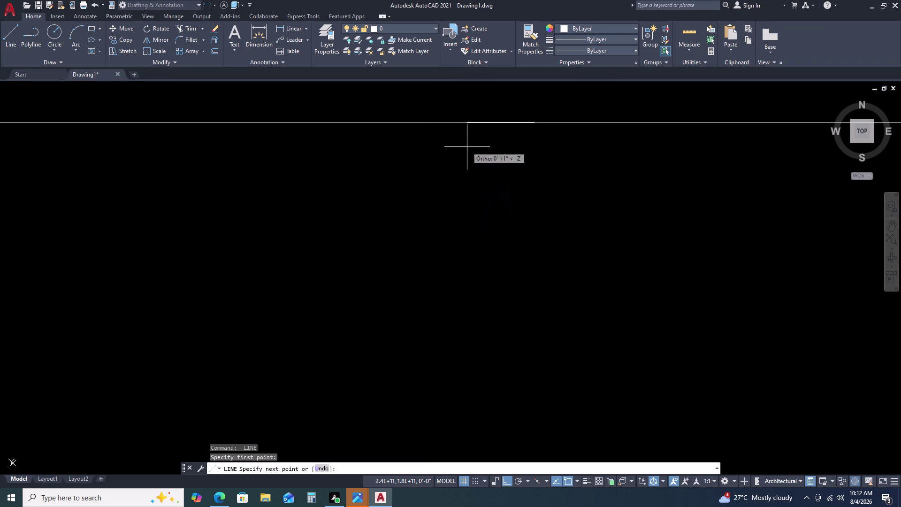
key(Escape)
key(space)
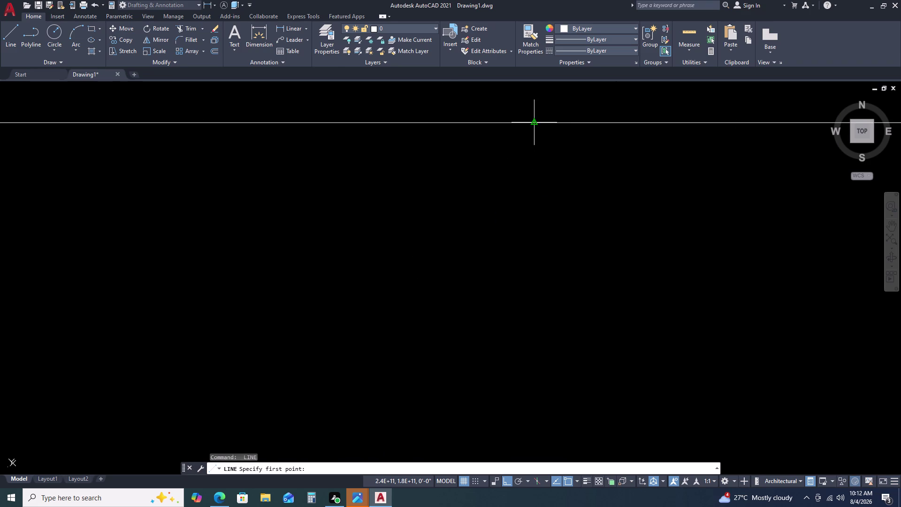
Start the partition at the top wall and run it 12'8.5" downward.
click(536, 122)
scroll(down, 3)
middle_drag(535, 298, 495, 215)
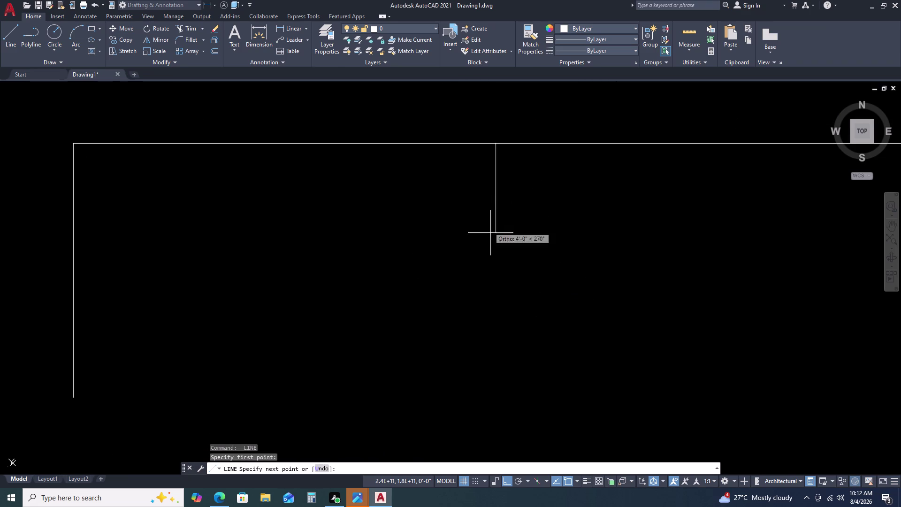
key(1)
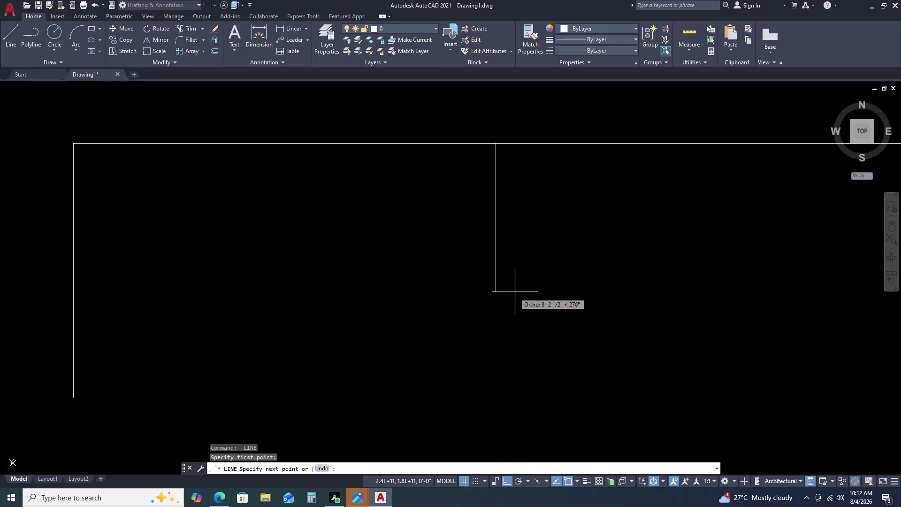
key(2)
key(apostrophe)
key(8)
key(period)
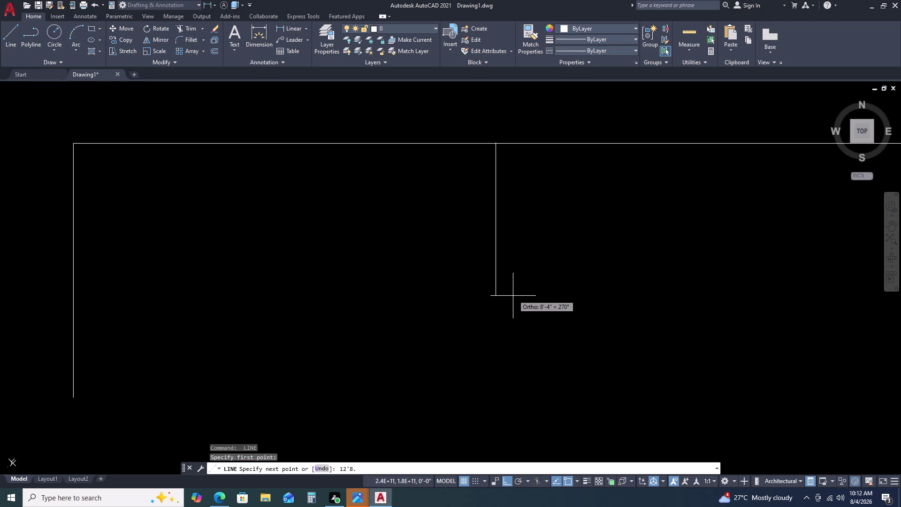
key(5)
key(space)
Add the 0.5' thickness segment and close the partition back at the top wall.
scroll(down, 3)
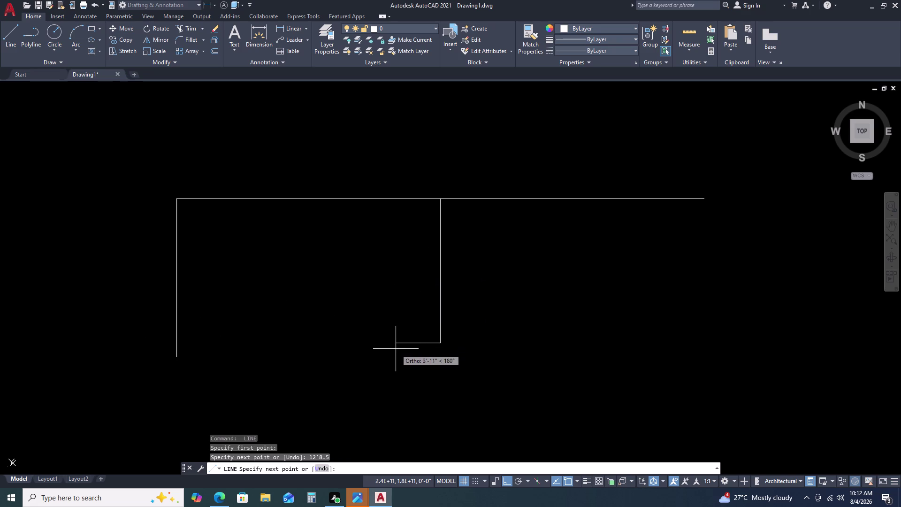
key(0)
text(.5)
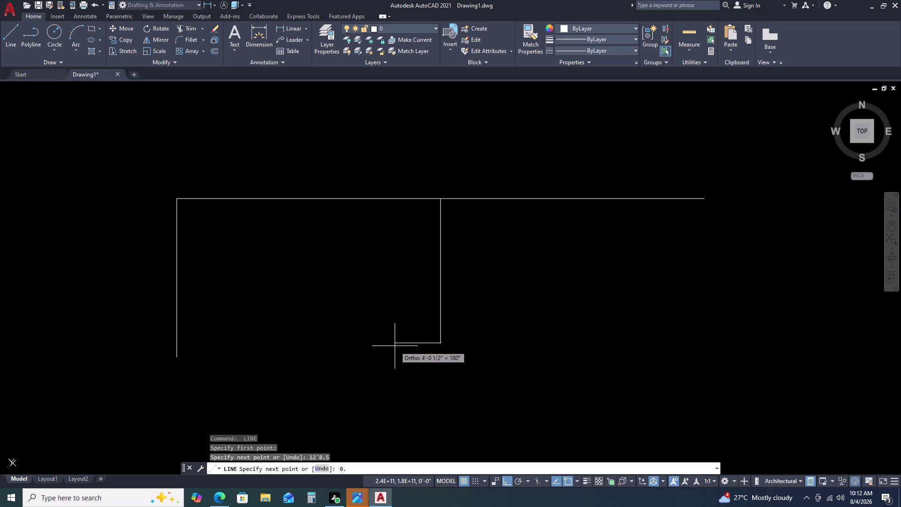
key(apostrophe)
key(space)
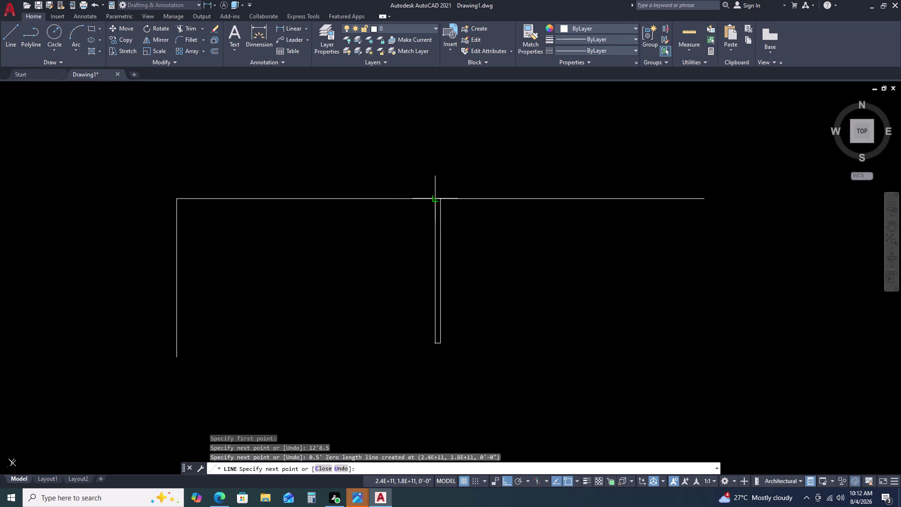
click(434, 198)
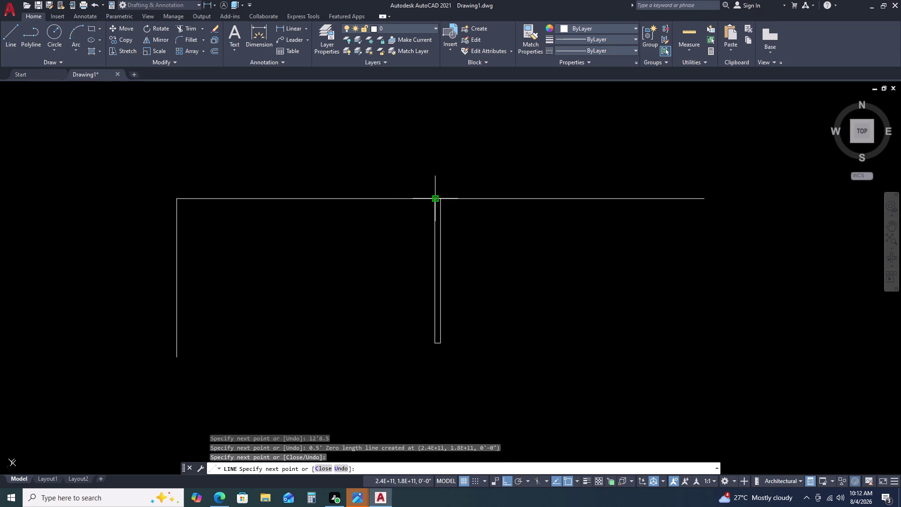
key(Escape)
scroll(down, 3)
scroll(up, 3)
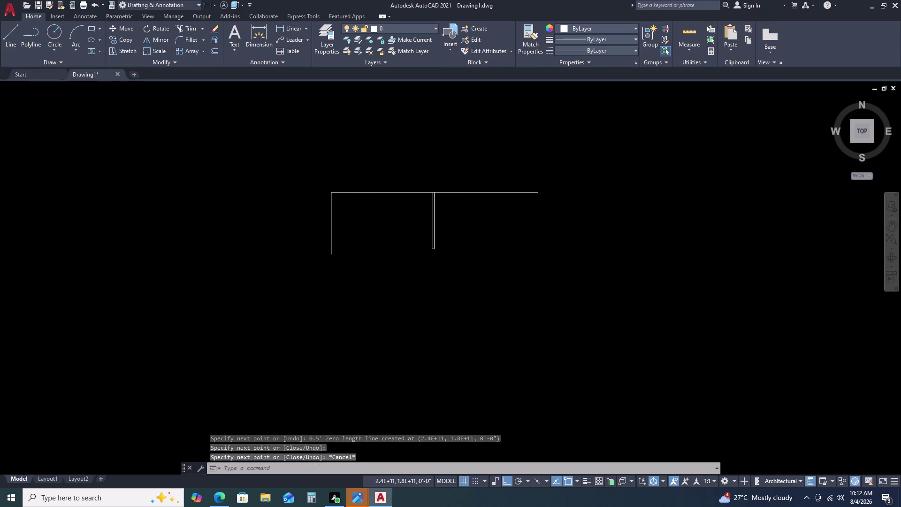
scroll(up, 3)
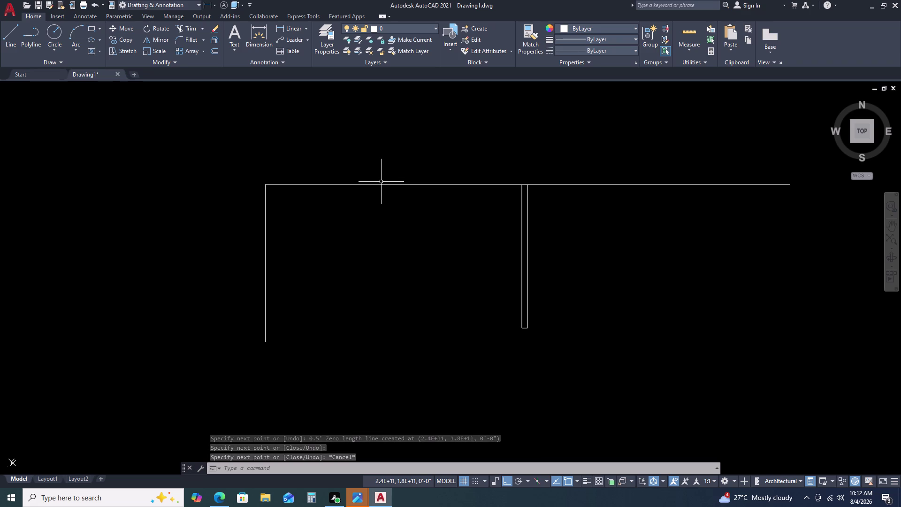
click(381, 183)
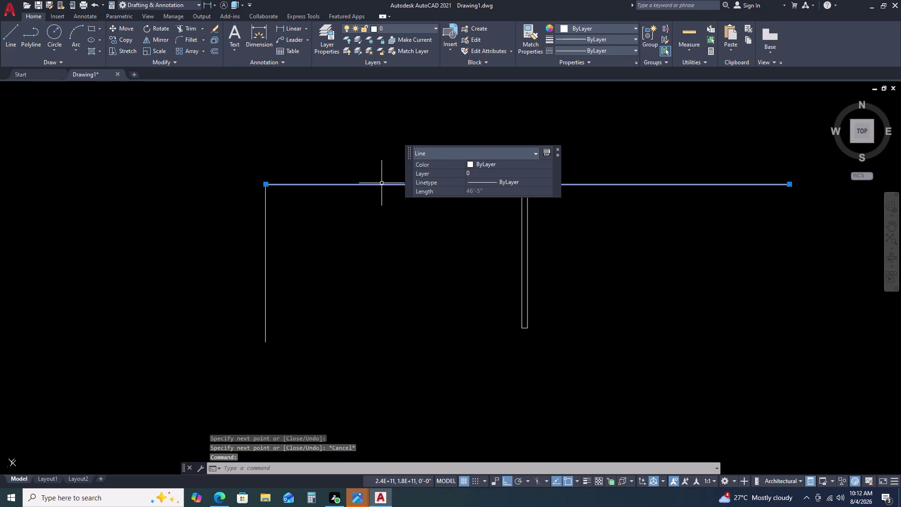
Offset the top wall line by 0.7'.
key(o)
key(space)
key(0)
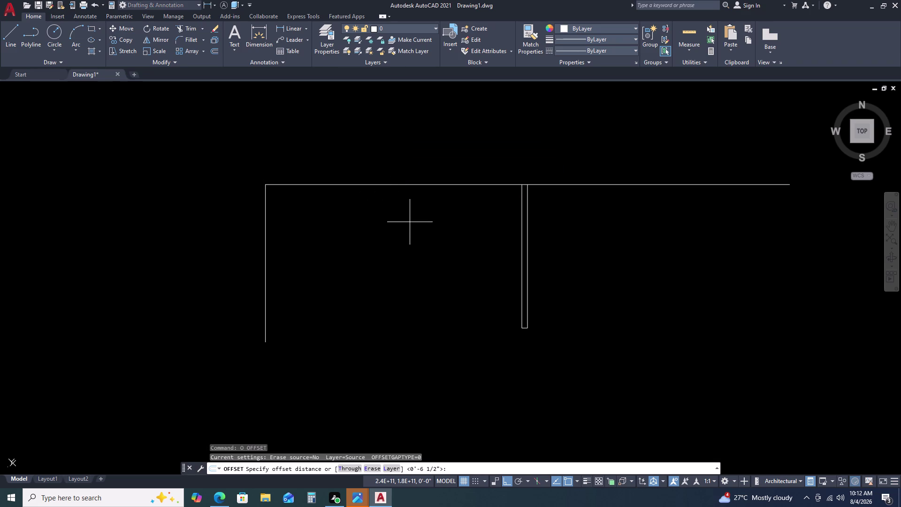
key(period)
key(7)
key(apostrophe)
key(space)
click(406, 158)
key(Escape)
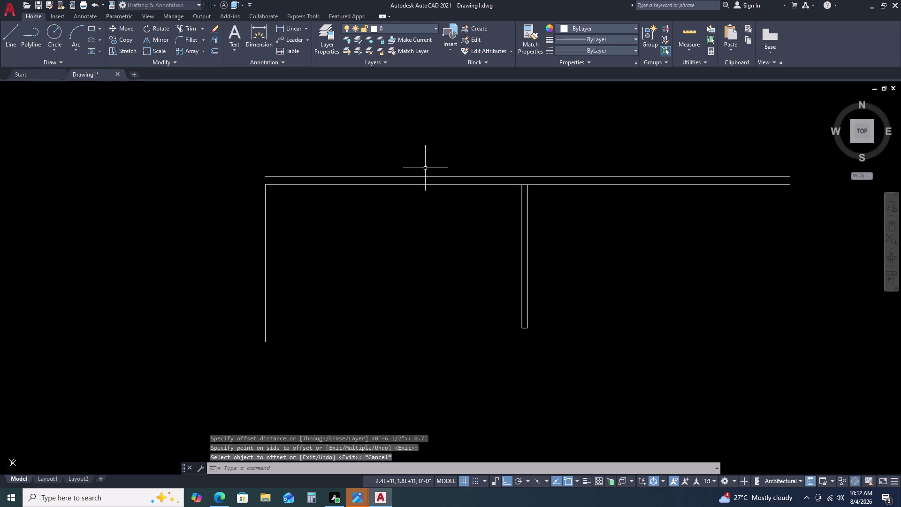
Delete the misplaced offset line.
click(425, 170)
click(427, 181)
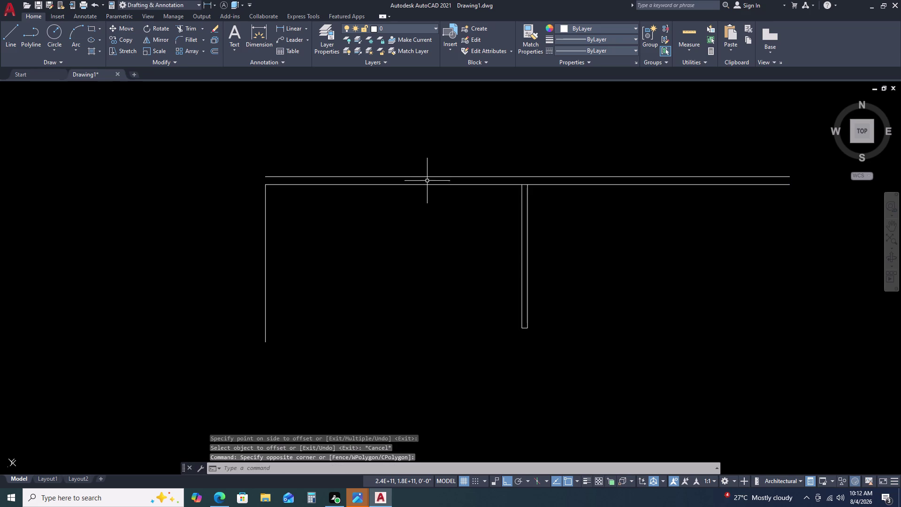
click(425, 178)
key(Delete)
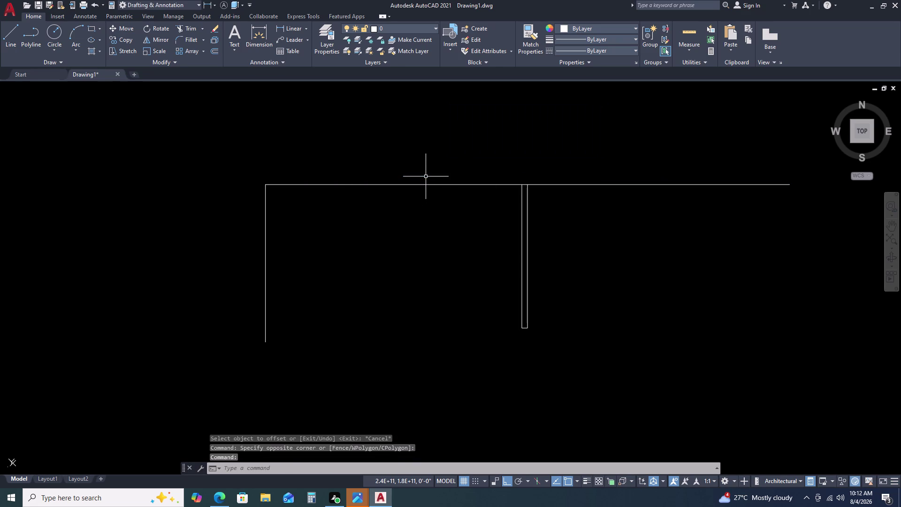
Begin an offset at 0.6 distance, then cancel it and reselect the top wall.
click(426, 178)
click(422, 187)
text(O)
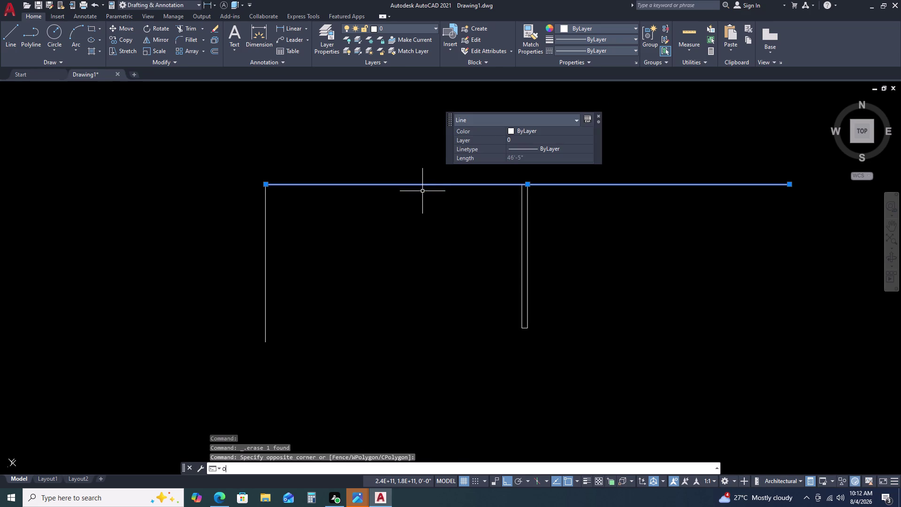
key(space)
text(0.)
text(6)
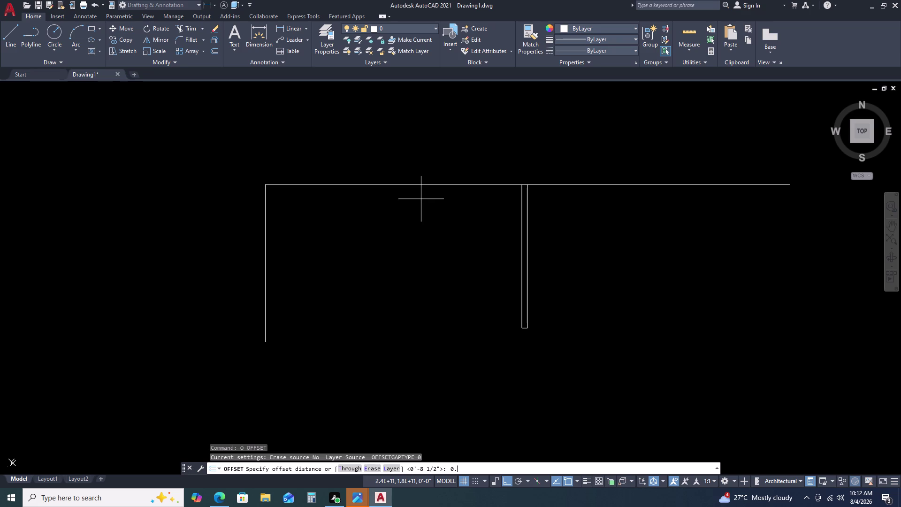
key(space)
key(Escape)
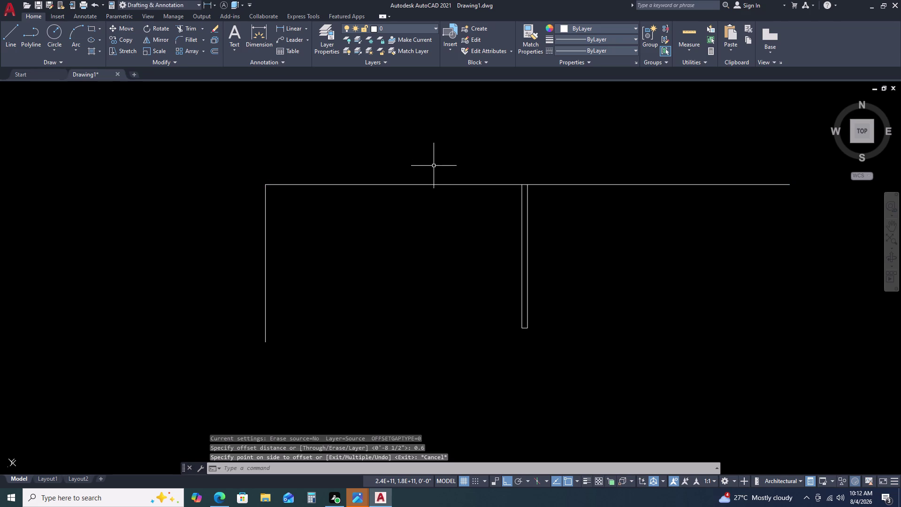
drag(431, 176, 428, 184)
click(422, 203)
Offset the top wall line 0.6' upward, correcting a mistyped distance.
key(o)
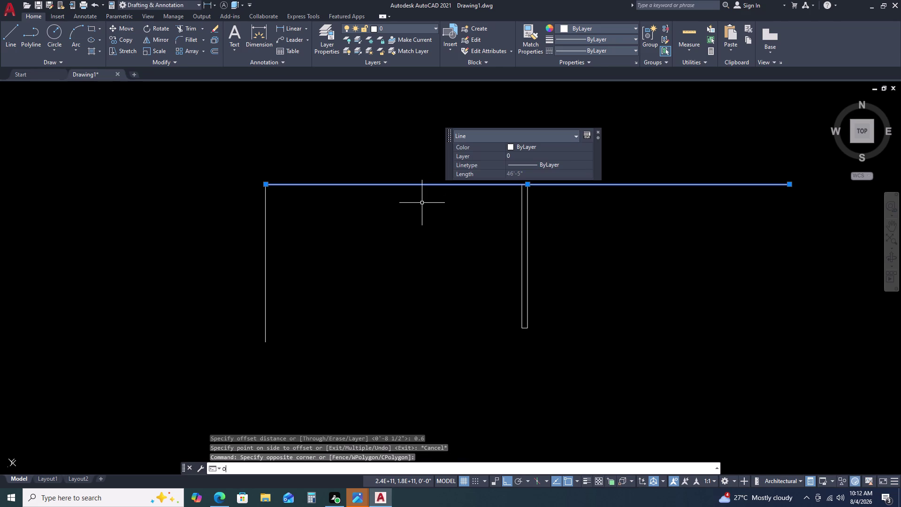
key(space)
text(0,)
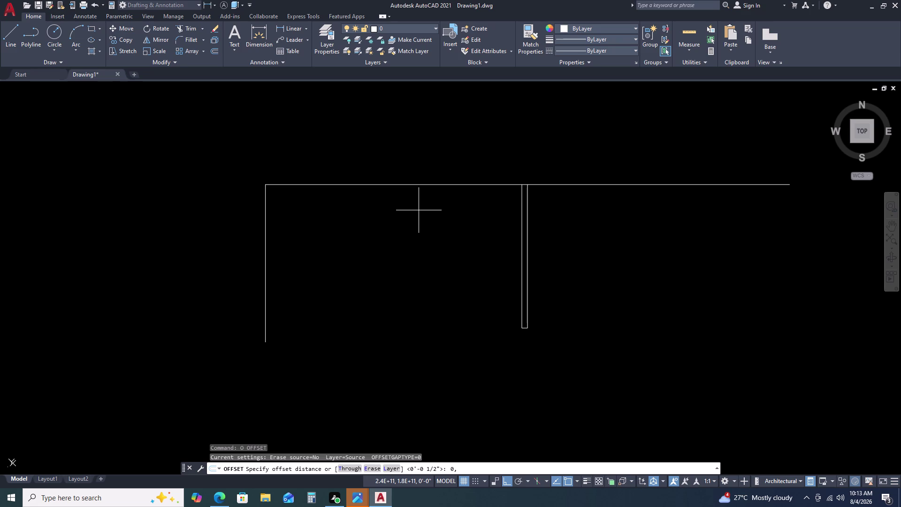
key(Return)
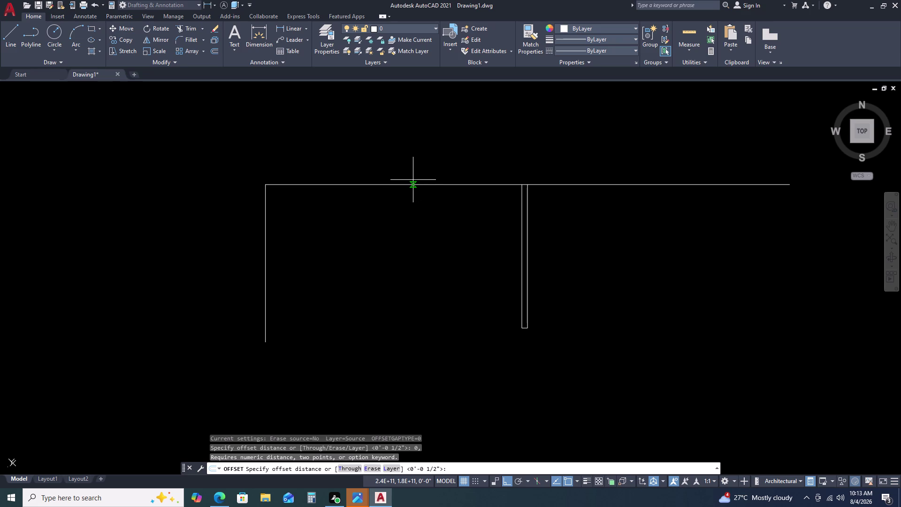
key(o)
key(BackSpace)
text(0.)
key(6)
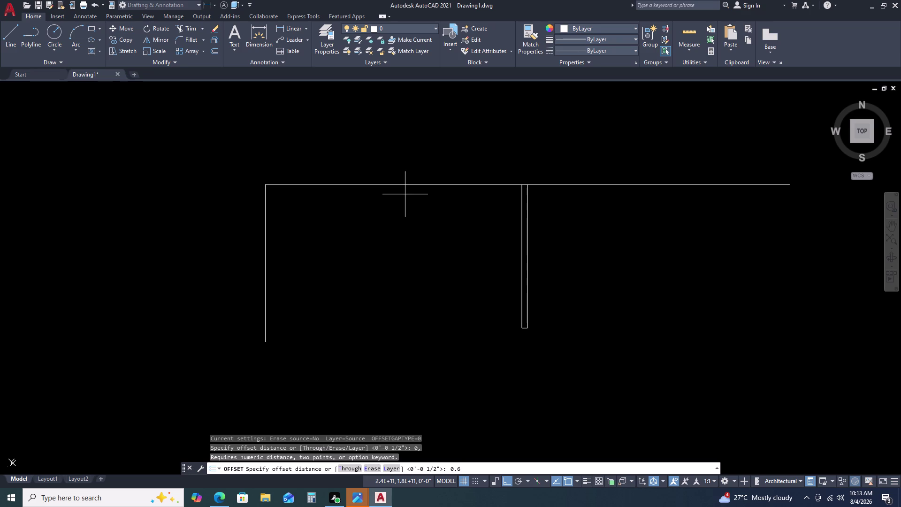
key(apostrophe)
key(space)
click(413, 163)
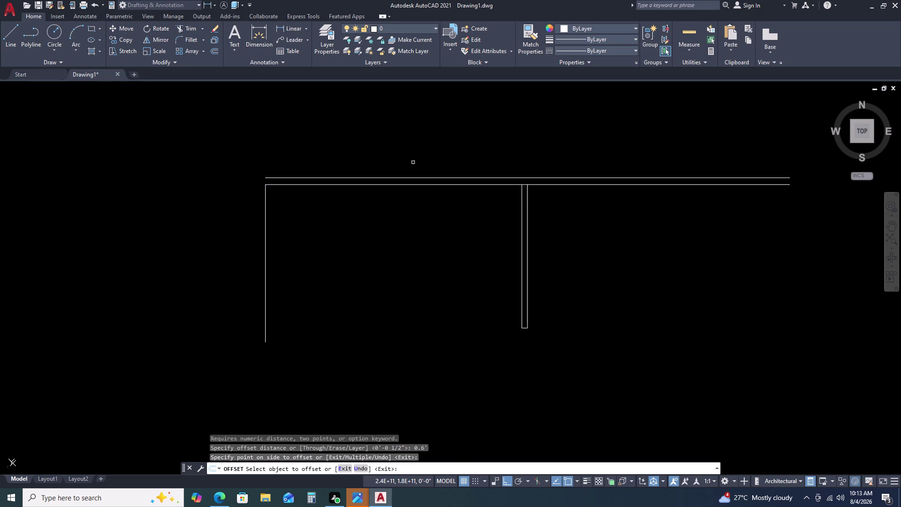
key(Escape)
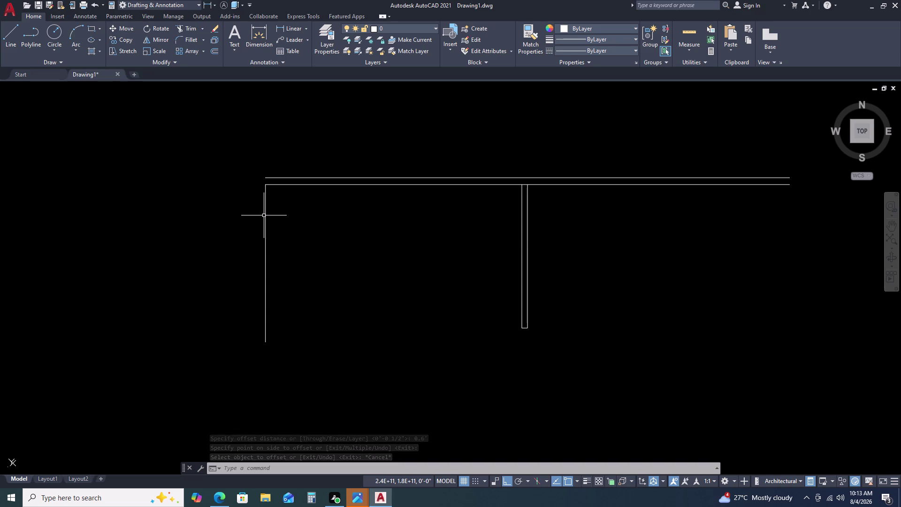
key(f)
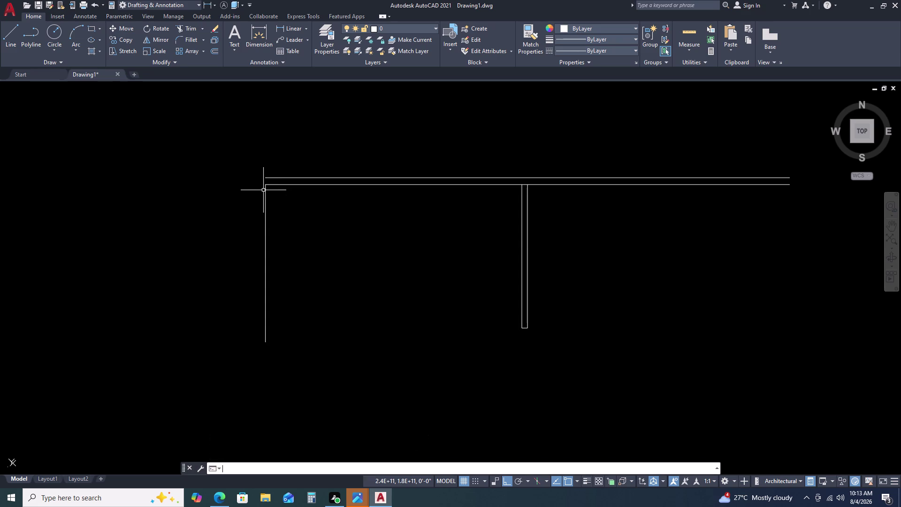
key(space)
Fillet the outer top line with the left wall at radius 0, then zoom extents.
click(265, 194)
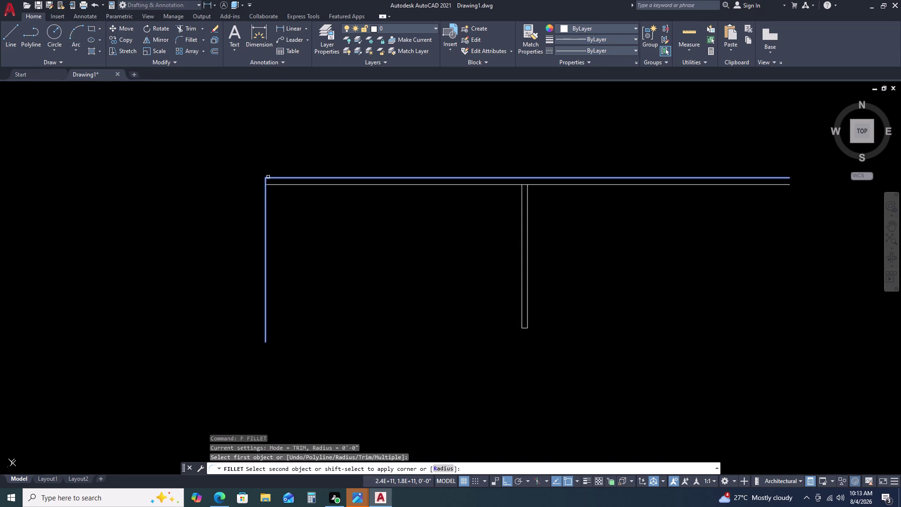
double_click(268, 177)
key(Escape)
scroll(down, 3)
scroll(up, 3)
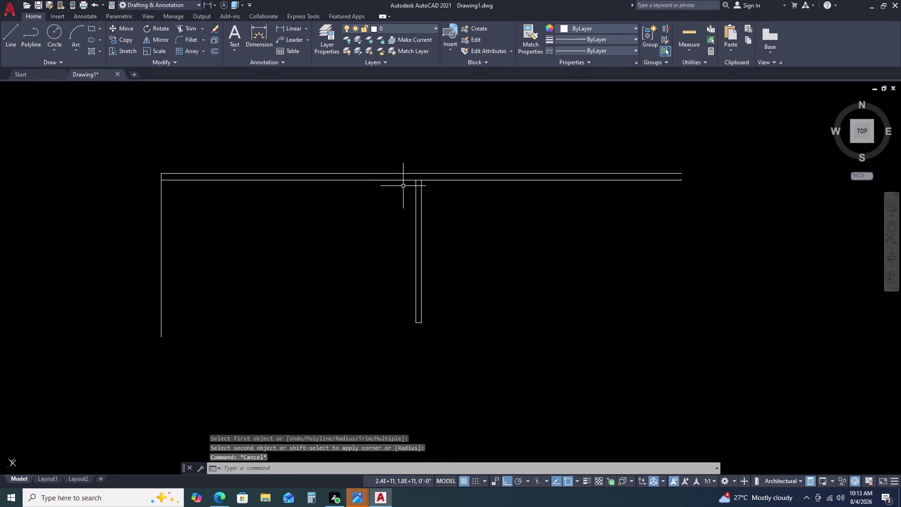
middle_click(418, 178)
middle_drag(418, 178, 426, 205)
middle_click(427, 205)
scroll(down, 3)
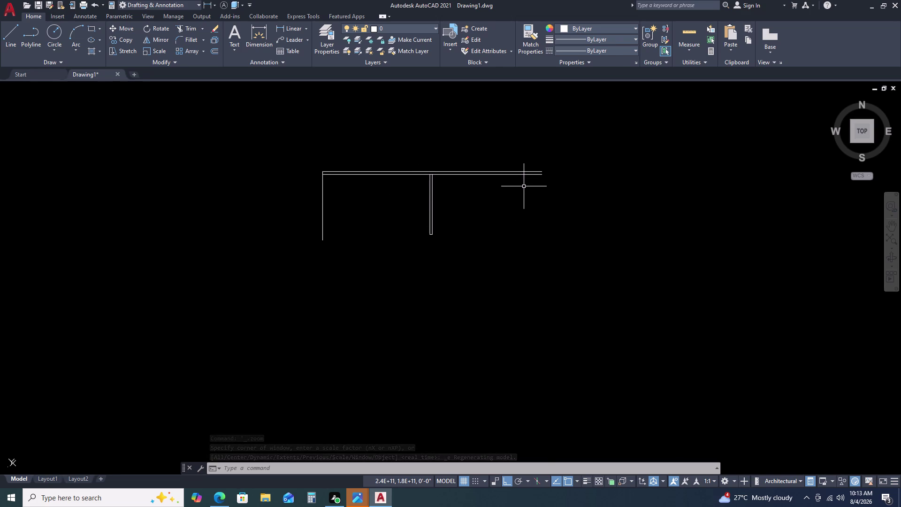
Place a vertical XLINE through the right endpoint of the top wall.
key(x)
text(L)
key(space)
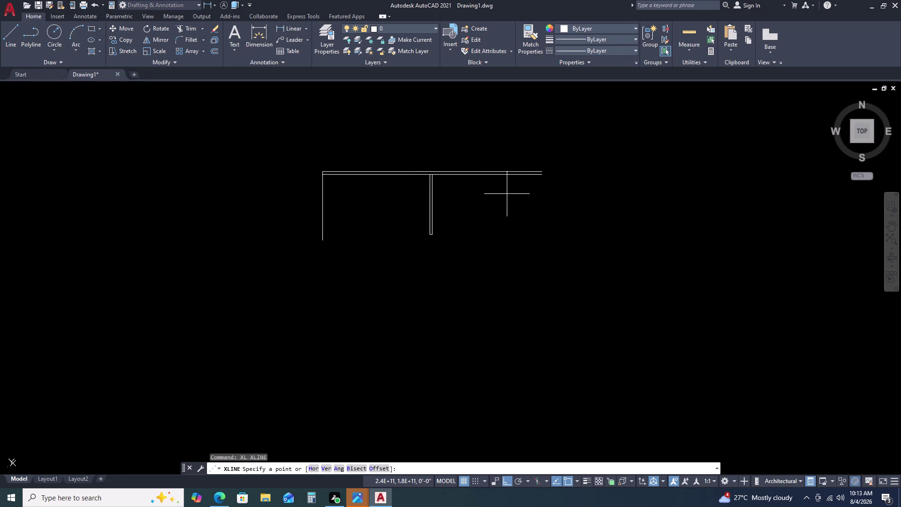
text(V)
key(space)
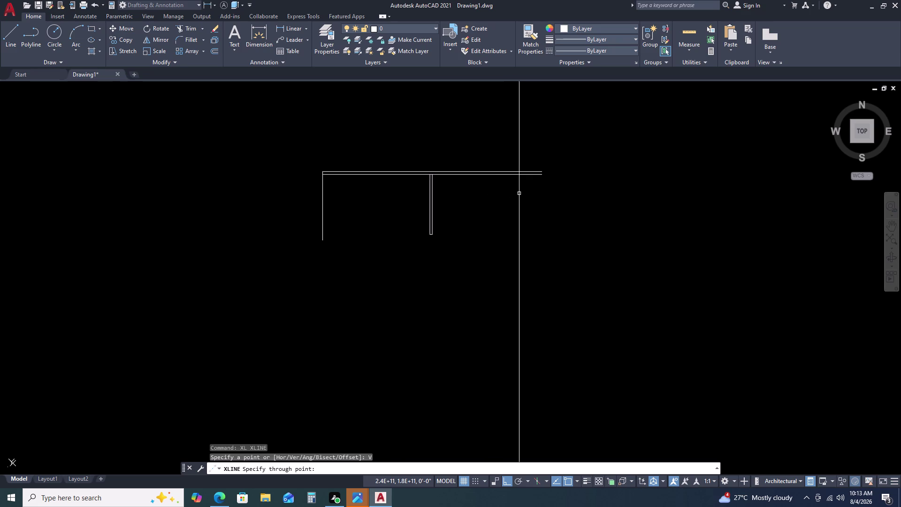
click(544, 171)
key(Escape)
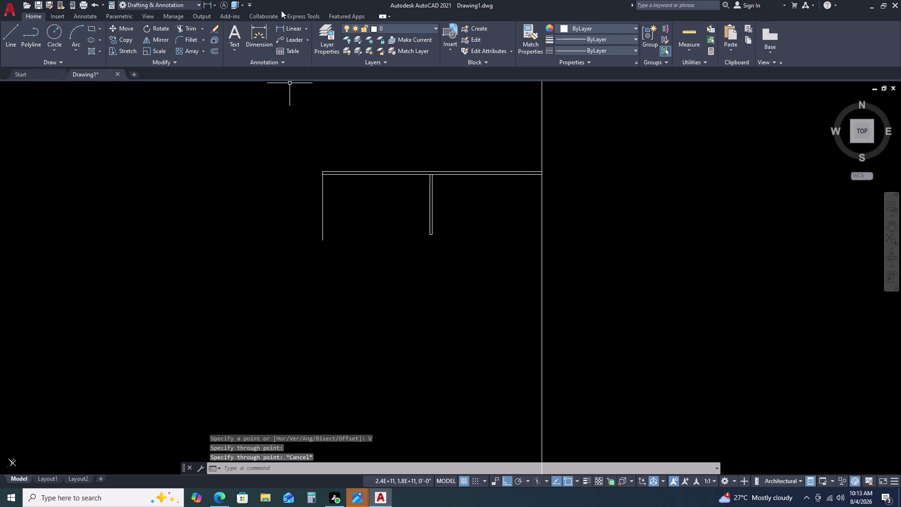
click(288, 29)
key(space)
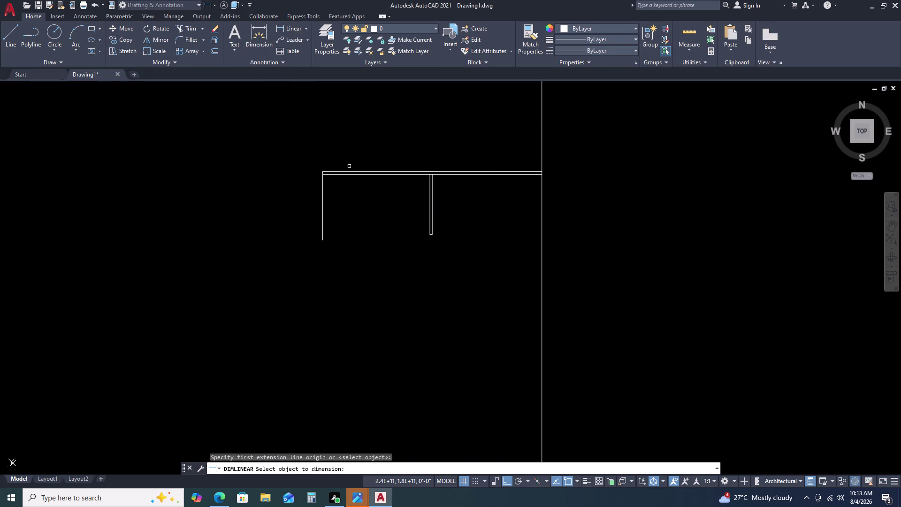
Place the 46'-5" dimension of the top wall above the doubled wall lines.
double_click(355, 172)
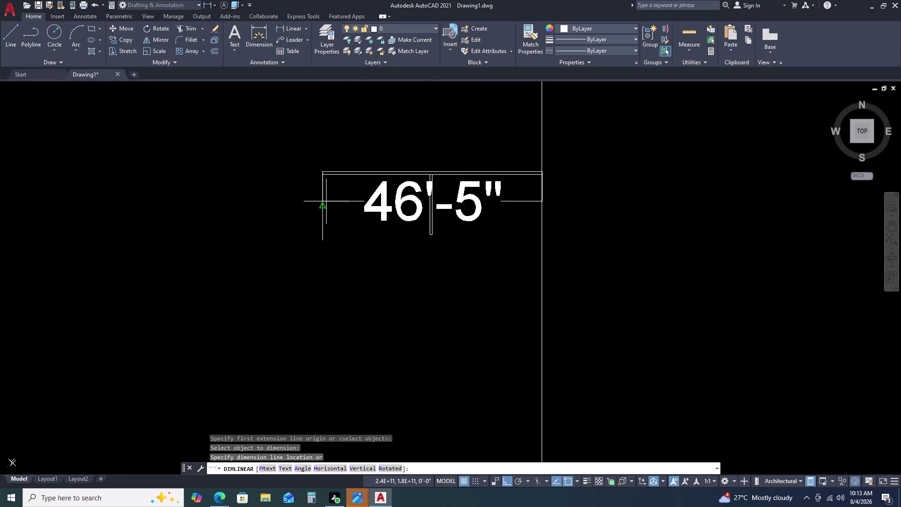
middle_click(332, 126)
middle_drag(335, 130, 337, 138)
middle_drag(344, 161, 352, 180)
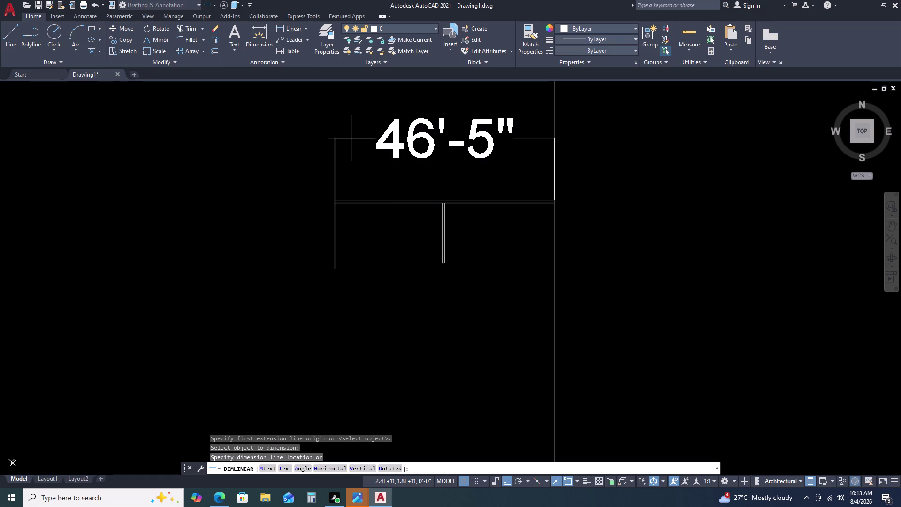
click(351, 130)
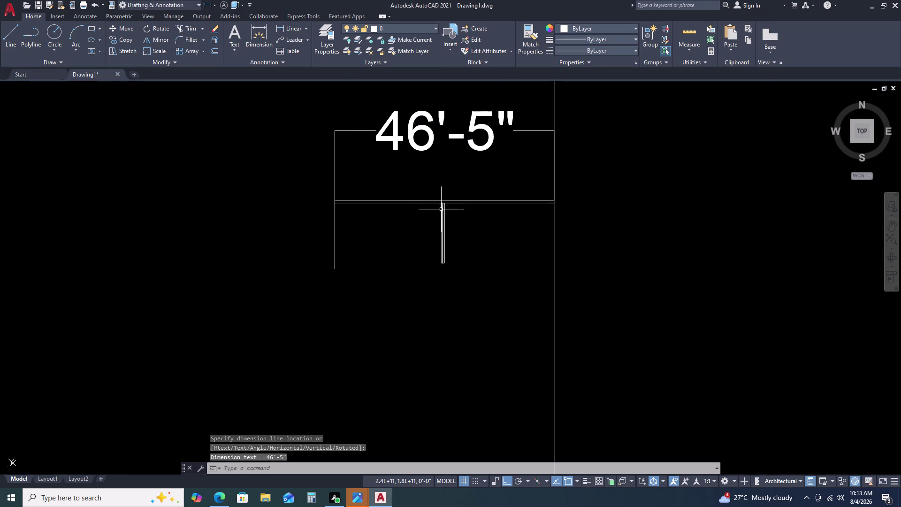
scroll(down, 3)
scroll(up, 3)
scroll(up, 3)
middle_drag(443, 186, 440, 153)
middle_drag(439, 248, 432, 209)
middle_click(432, 209)
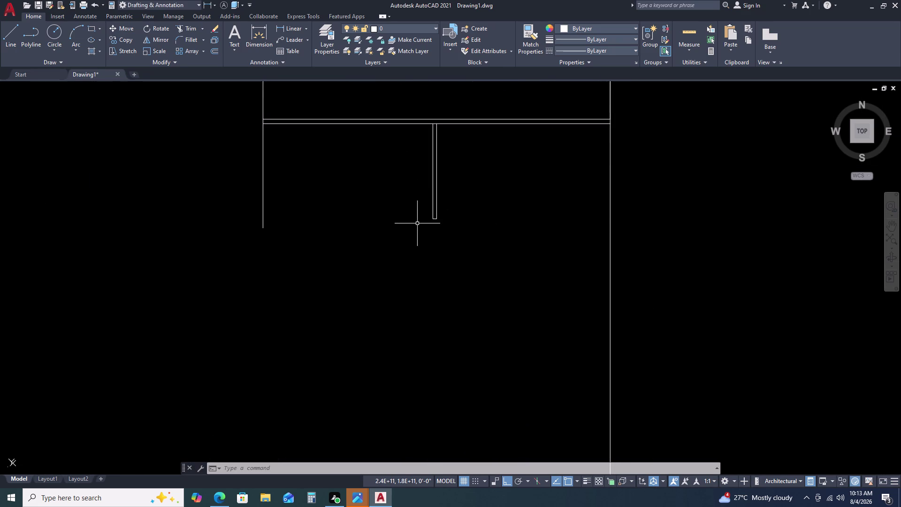
middle_drag(378, 193, 388, 213)
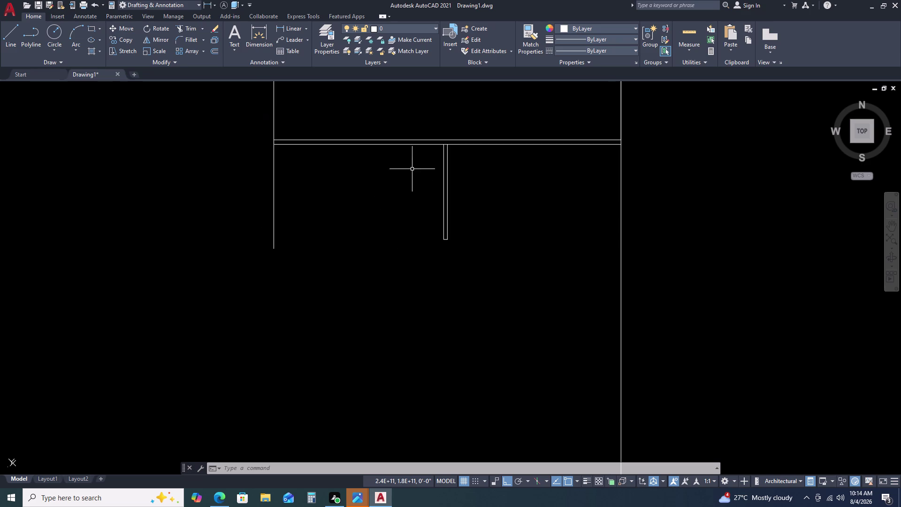
scroll(up, 3)
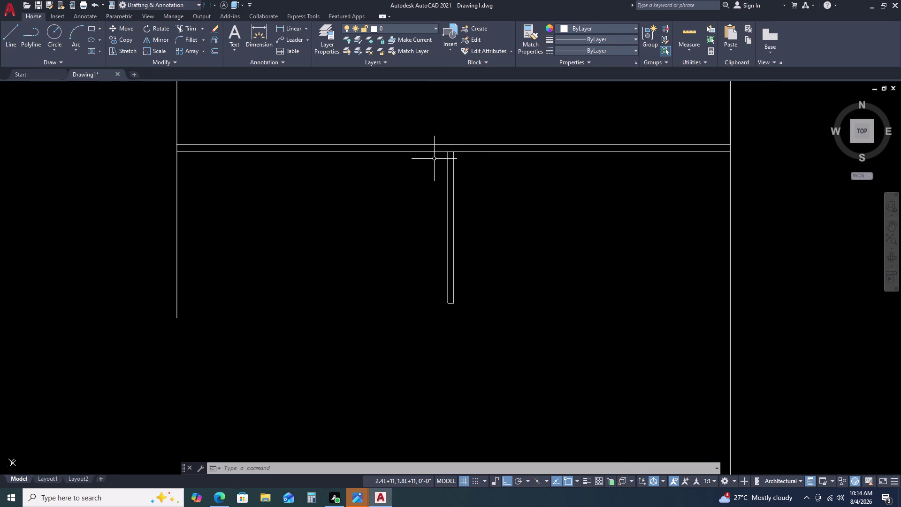
Fence-trim the inner wall segment between the two partition lines using TR.
key(t)
key(r)
key(space)
scroll(up, 3)
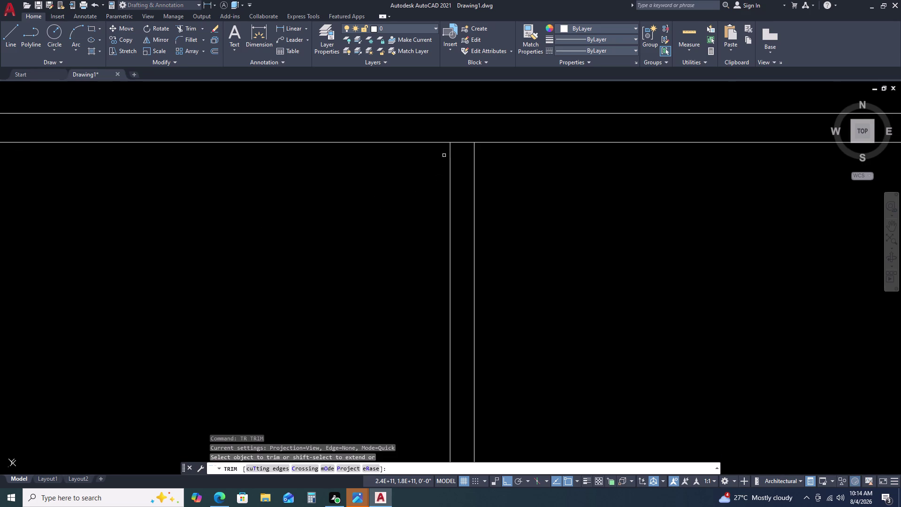
double_click(457, 133)
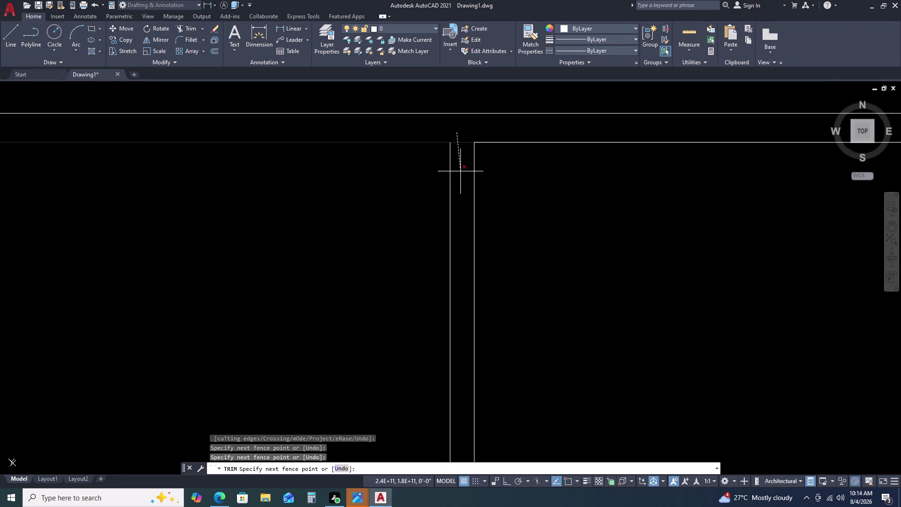
double_click(459, 179)
scroll(down, 3)
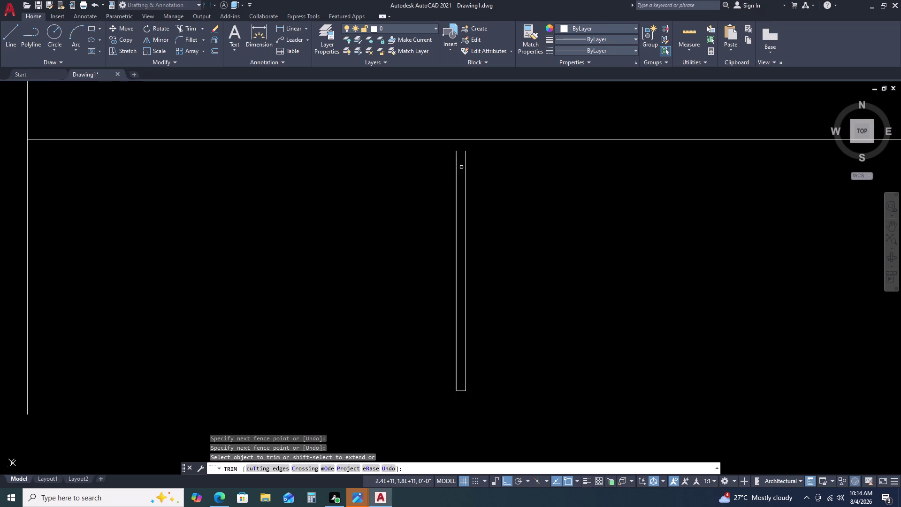
key(ctrl+z)
key(ctrl+z)
key(Escape)
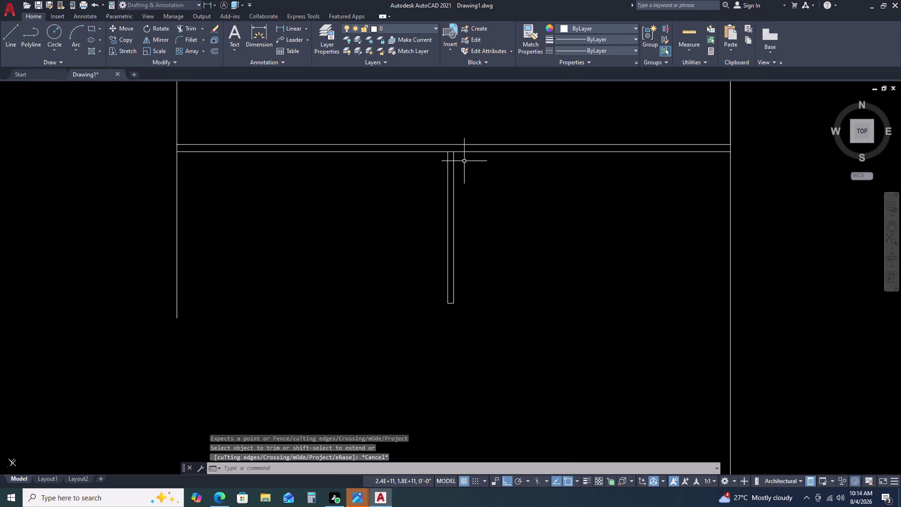
scroll(down, 3)
middle_drag(461, 227, 464, 221)
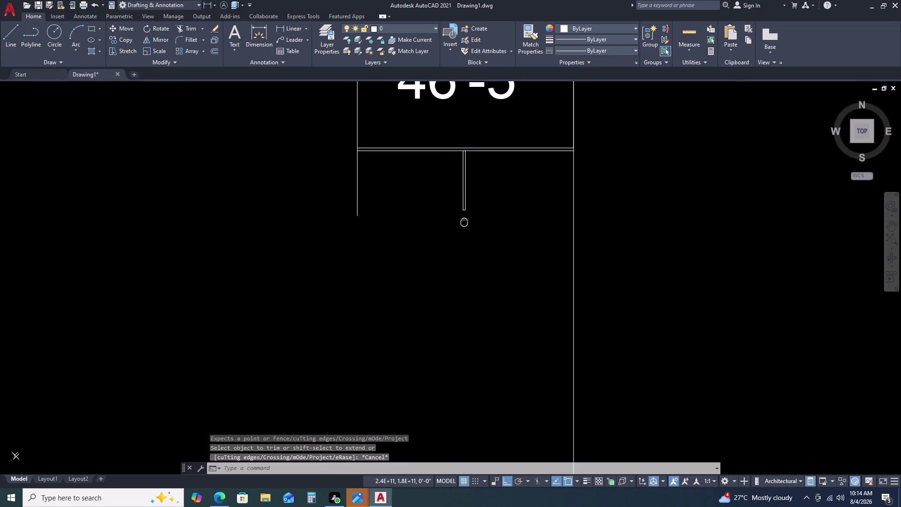
middle_drag(464, 221, 464, 213)
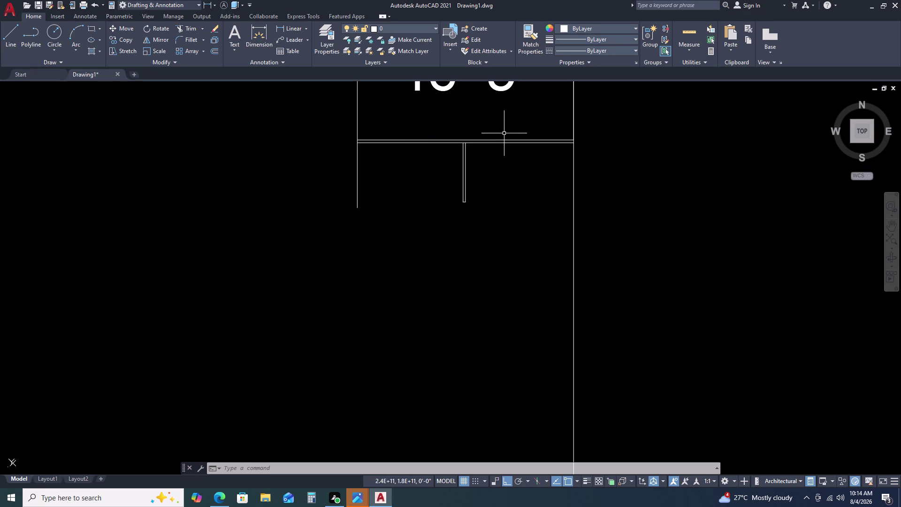
middle_drag(506, 134, 504, 148)
scroll(up, 3)
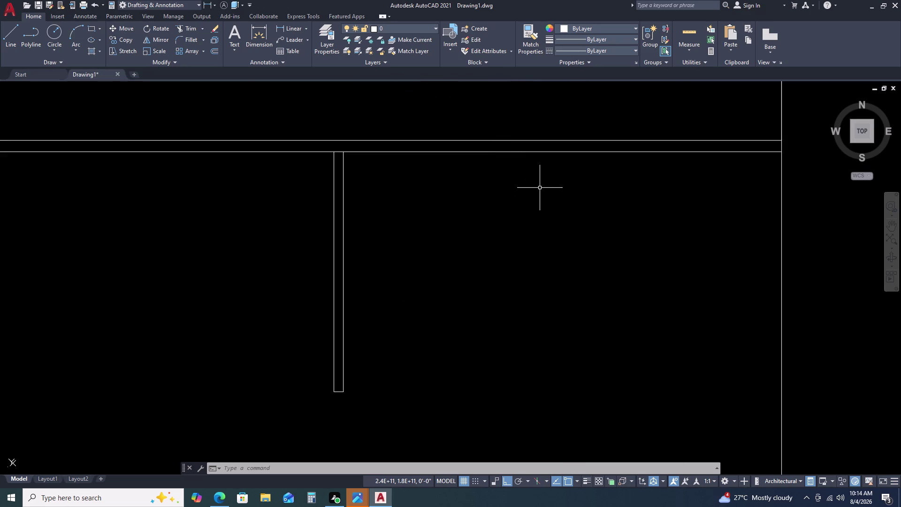
Start a line on the inner top wall and draw a 4' leg downward.
text(L)
key(space)
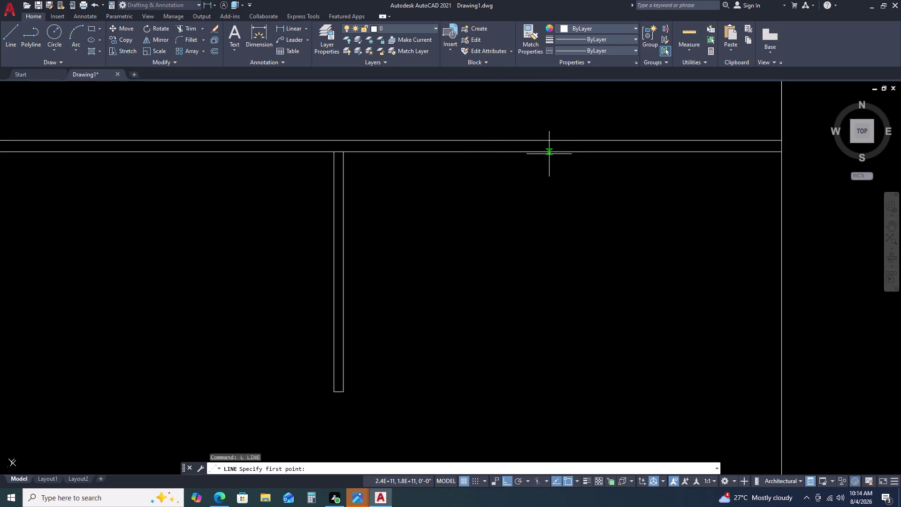
click(555, 152)
scroll(down, 3)
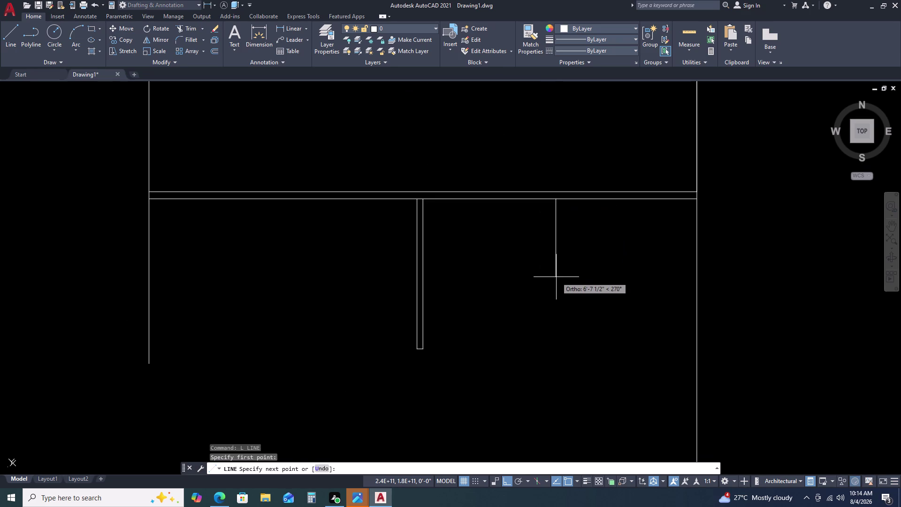
scroll(up, 3)
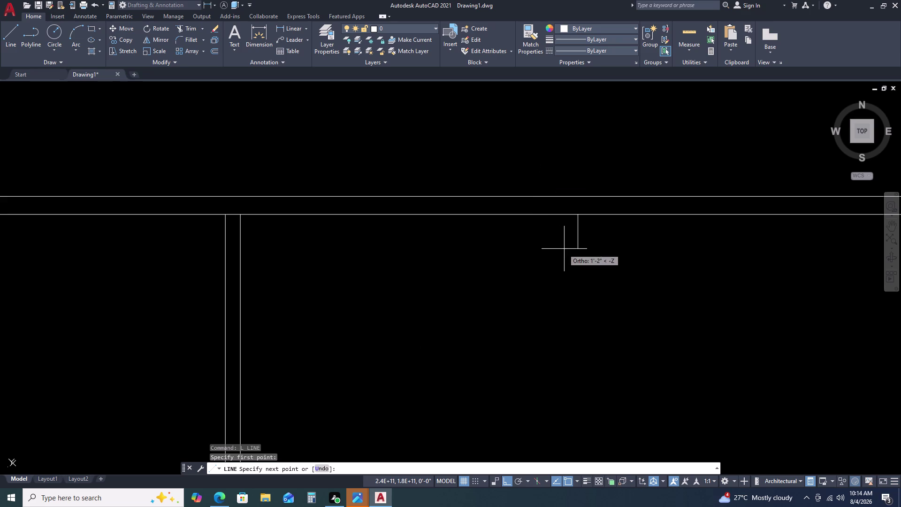
middle_drag(587, 261, 561, 206)
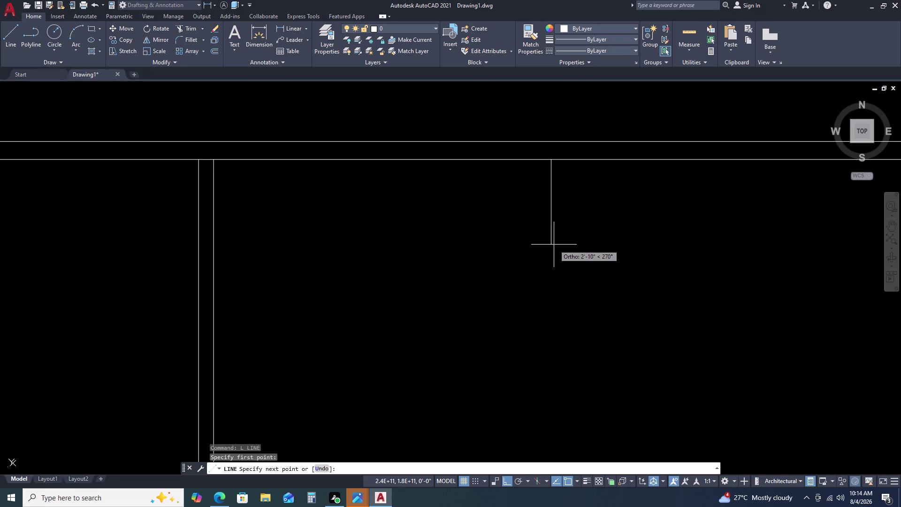
key(4)
text(')
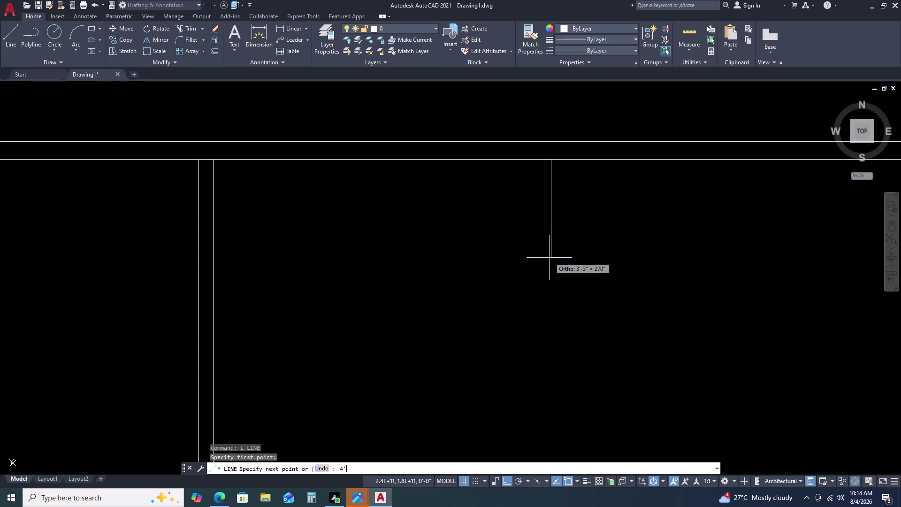
key(space)
Continue the partition with a second 4' downward segment.
scroll(down, 3)
middle_click(541, 352)
middle_drag(541, 348, 524, 277)
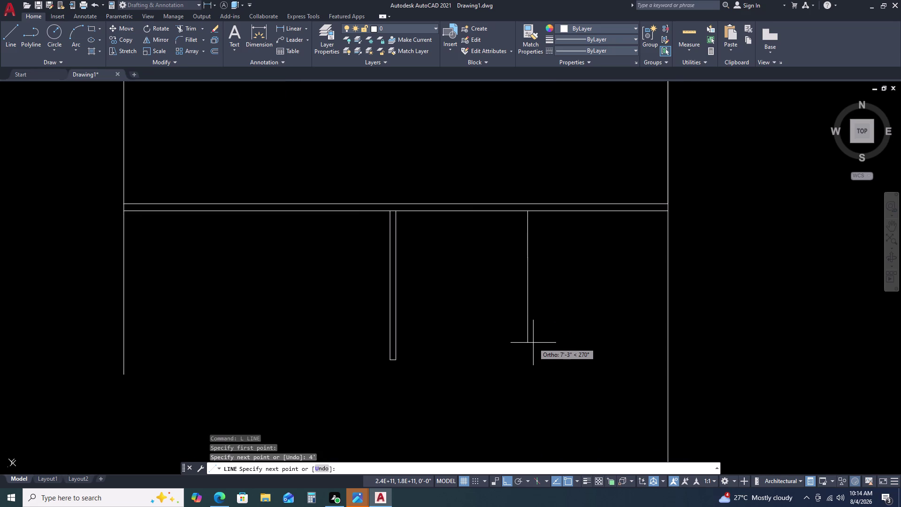
key(4)
key(apostrophe)
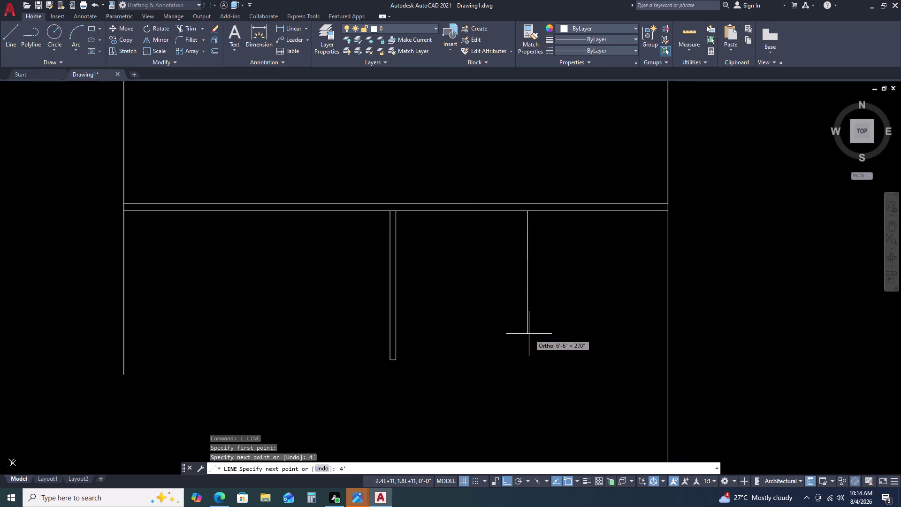
key(space)
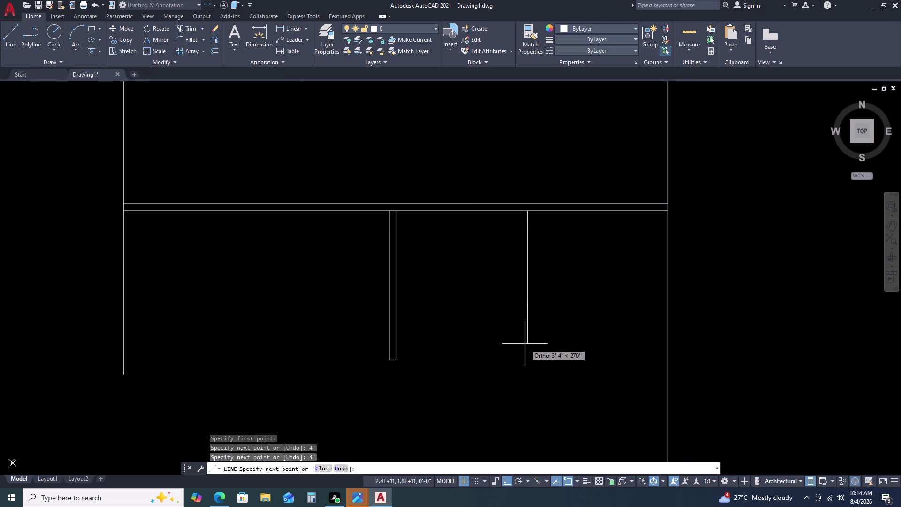
Enter the next length, run the horizontal leg to the right wall, and select that wall.
key(3)
key(apostrophe)
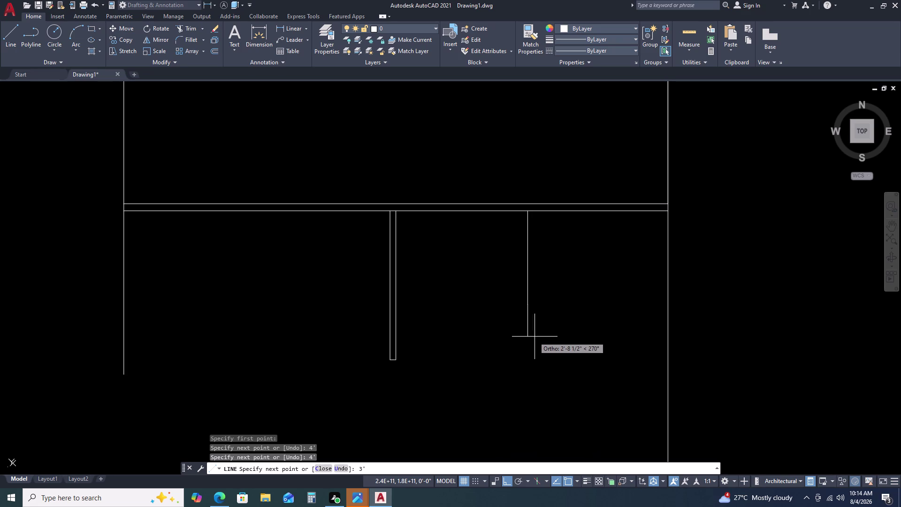
text(32)
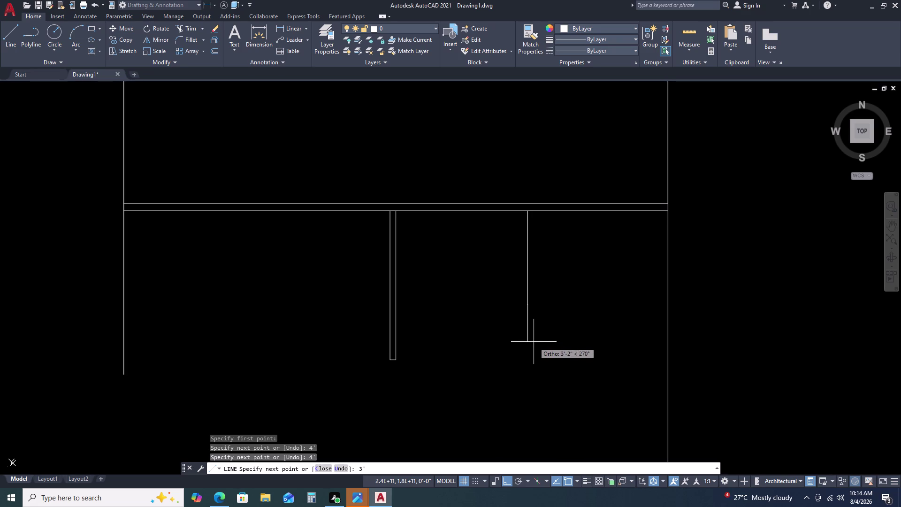
key(BackSpace)
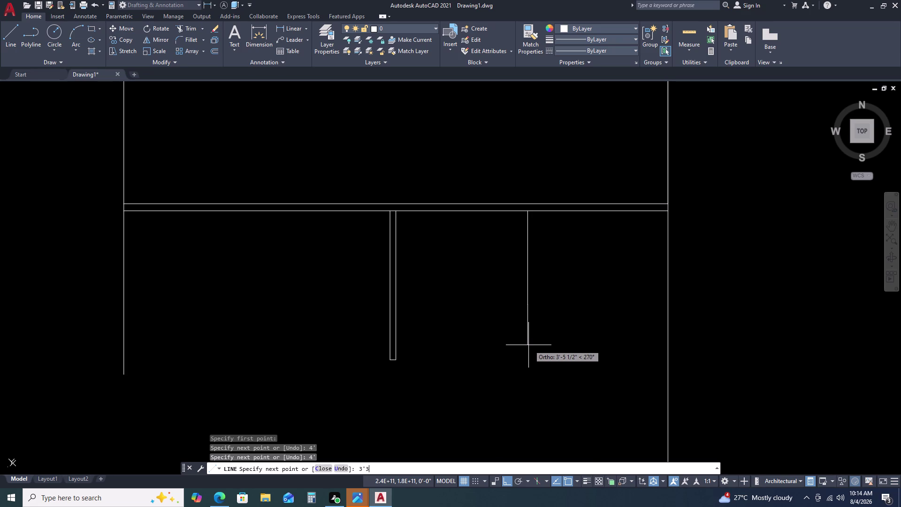
key(space)
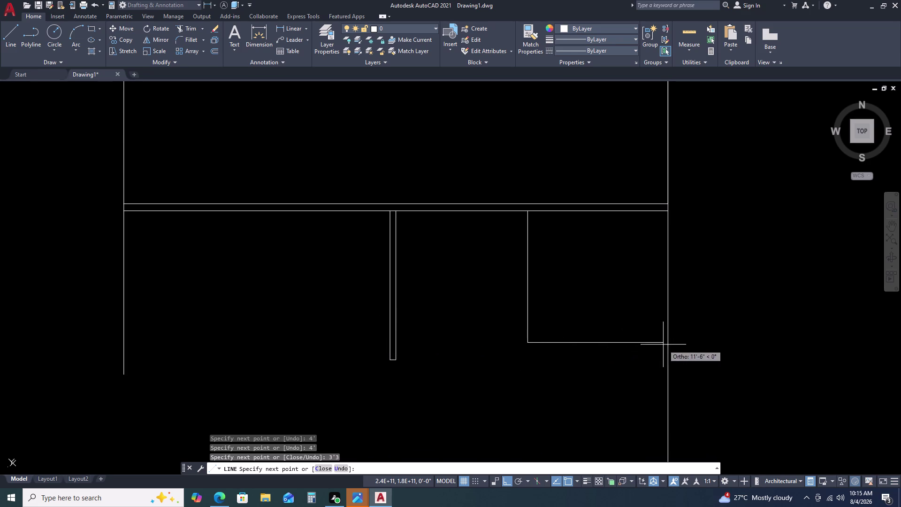
click(667, 344)
key(Escape)
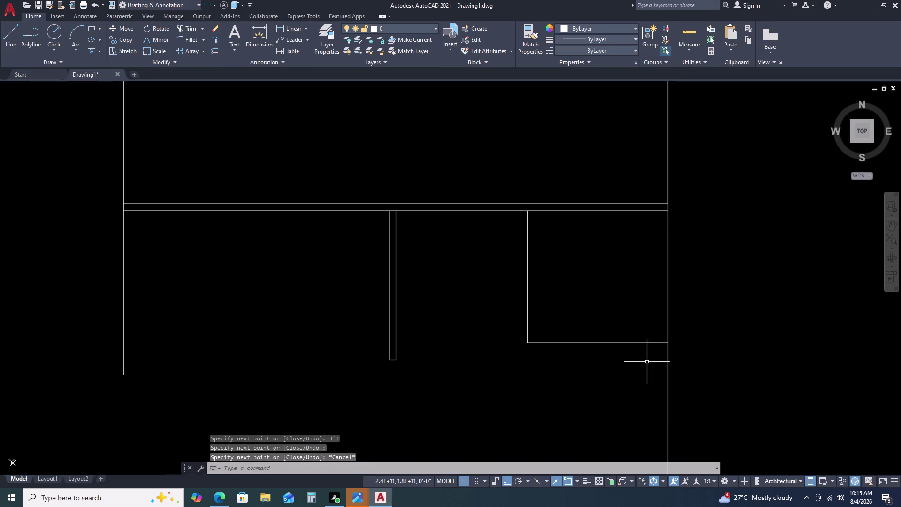
click(667, 296)
scroll(down, 3)
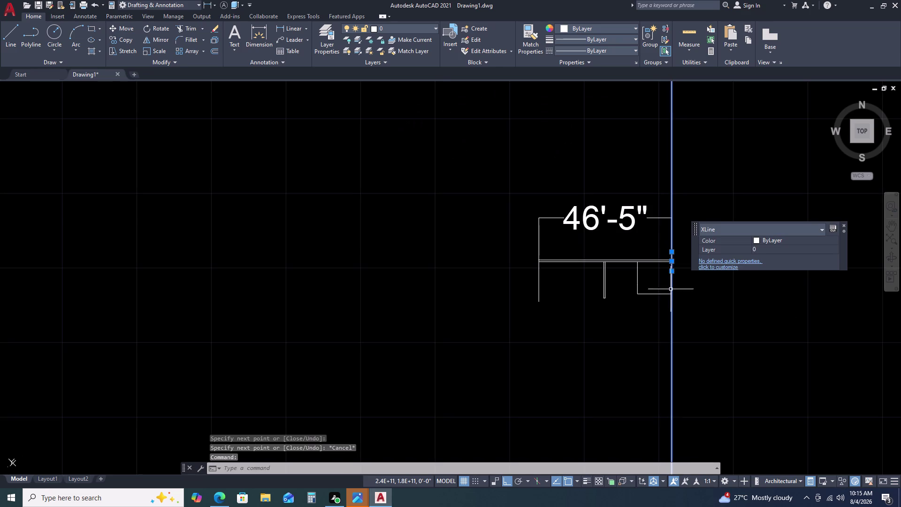
key(Escape)
scroll(up, 3)
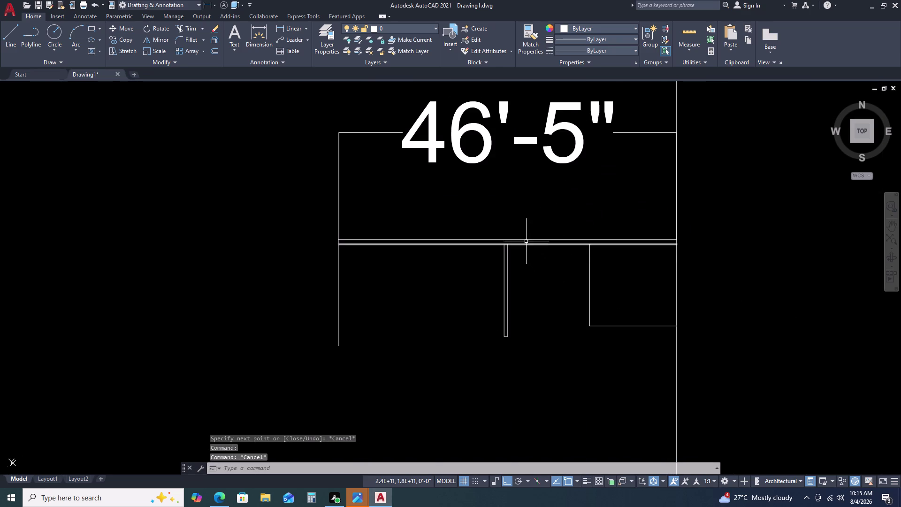
scroll(up, 3)
scroll(down, 3)
middle_drag(584, 258, 564, 266)
middle_drag(559, 266, 550, 265)
middle_click(546, 265)
middle_click(544, 264)
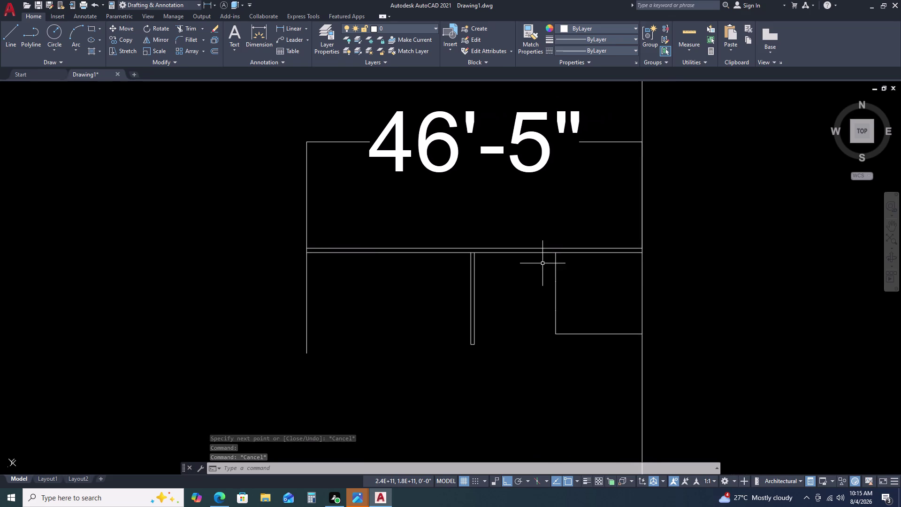
middle_click(483, 252)
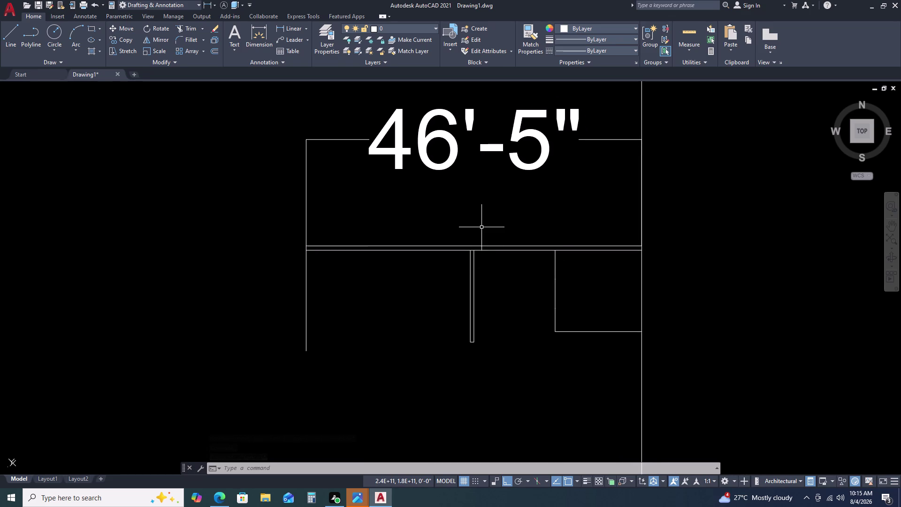
key(d)
text(LI)
key(space)
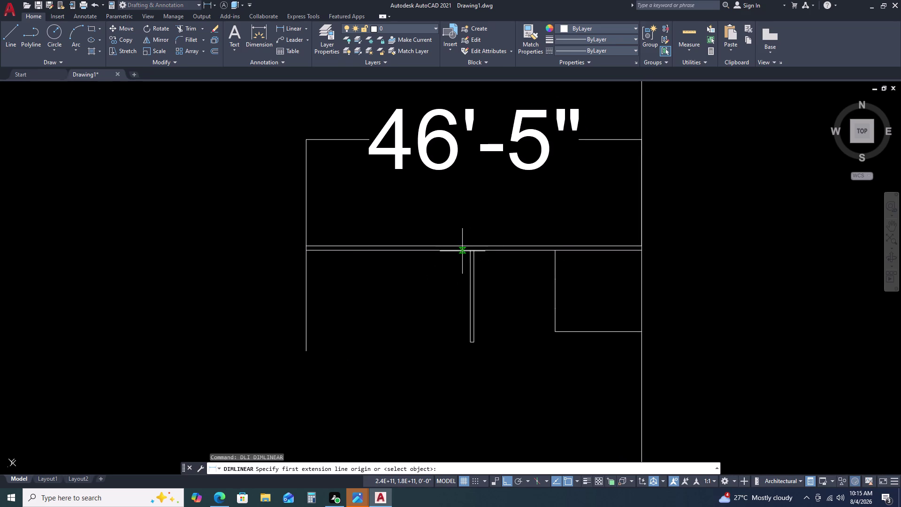
click(470, 253)
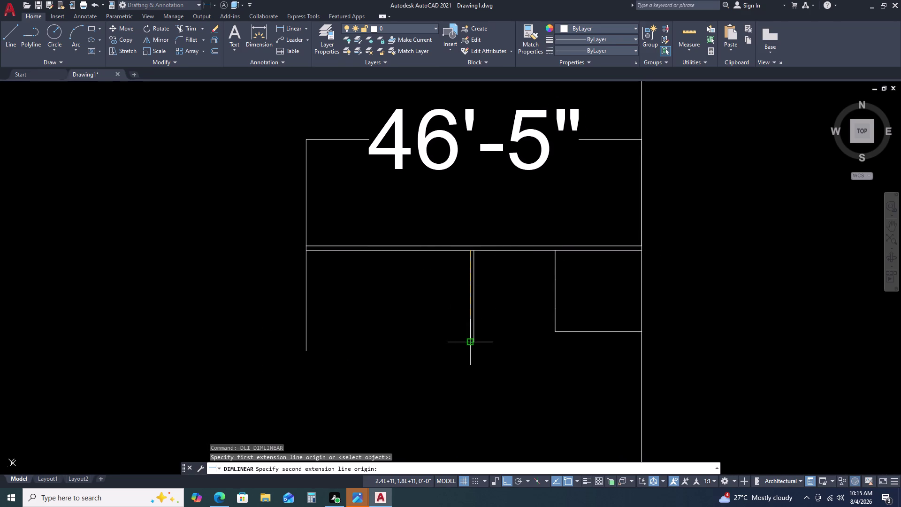
double_click(469, 344)
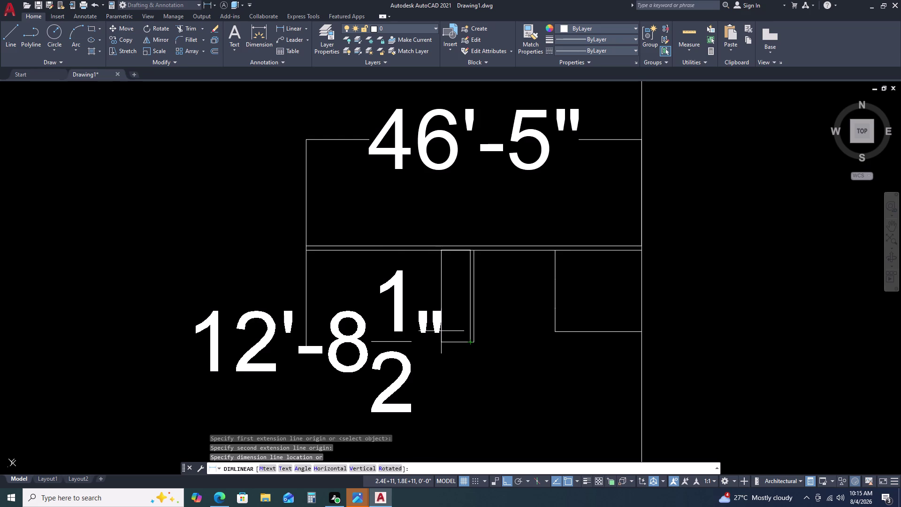
key(Escape)
scroll(down, 3)
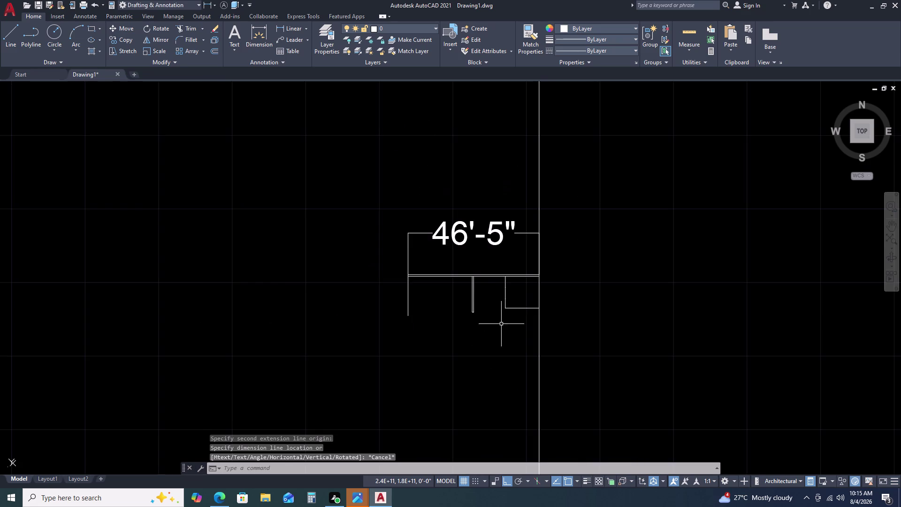
middle_drag(521, 311, 511, 259)
scroll(up, 3)
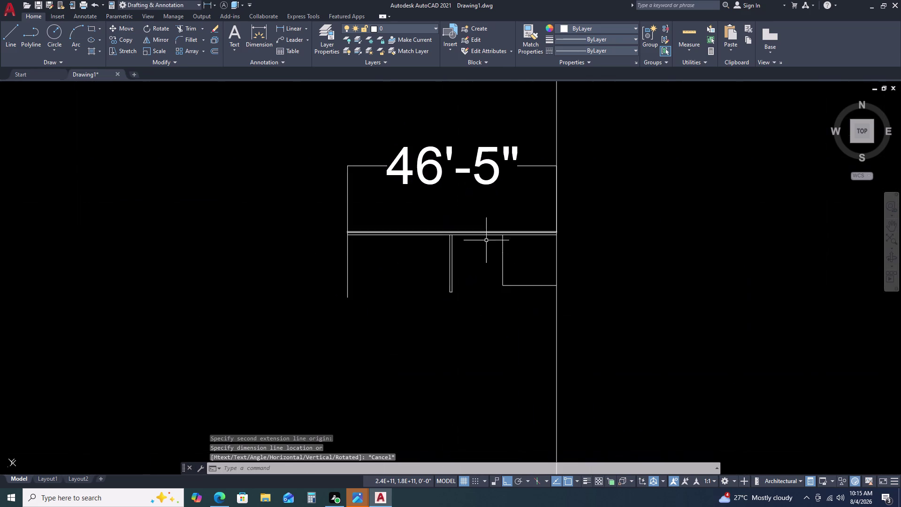
scroll(up, 3)
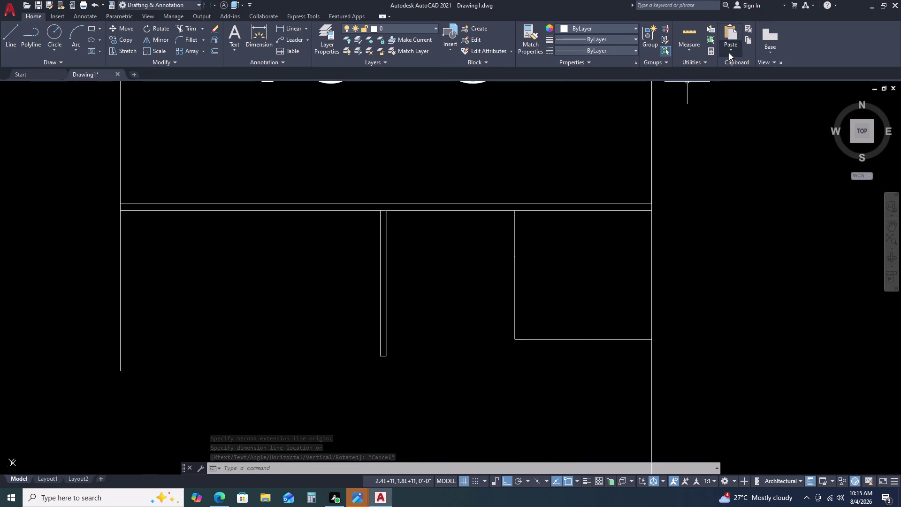
click(709, 63)
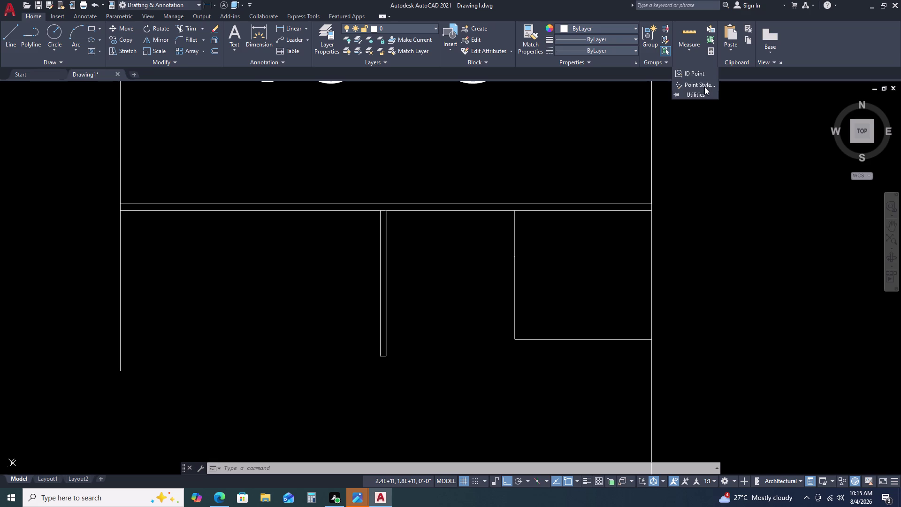
double_click(691, 94)
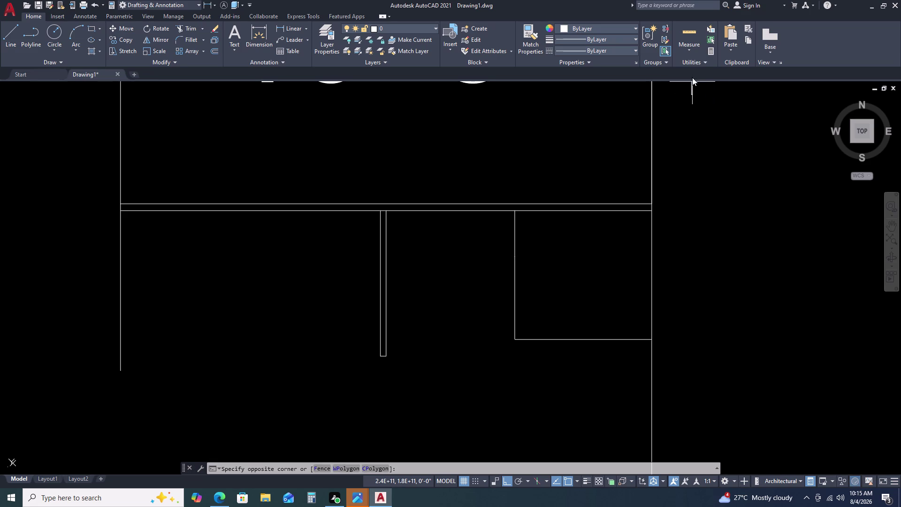
click(689, 51)
click(690, 73)
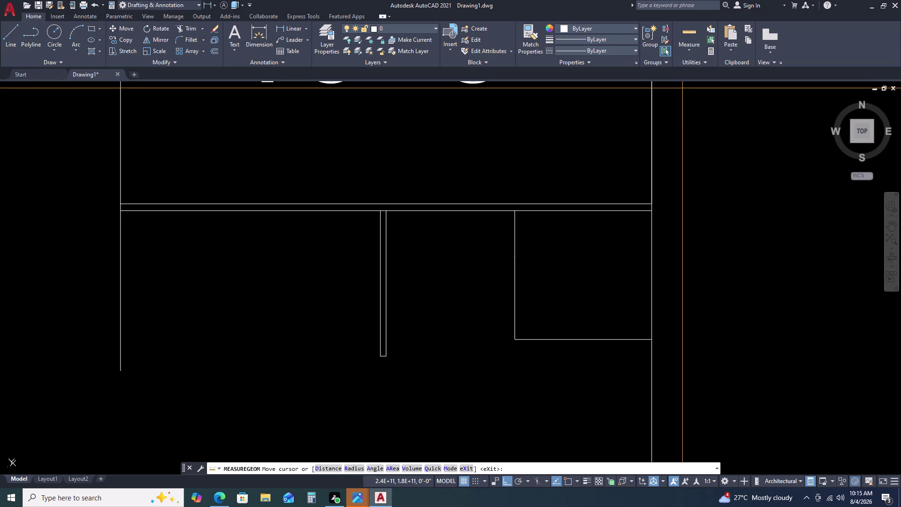
scroll(down, 3)
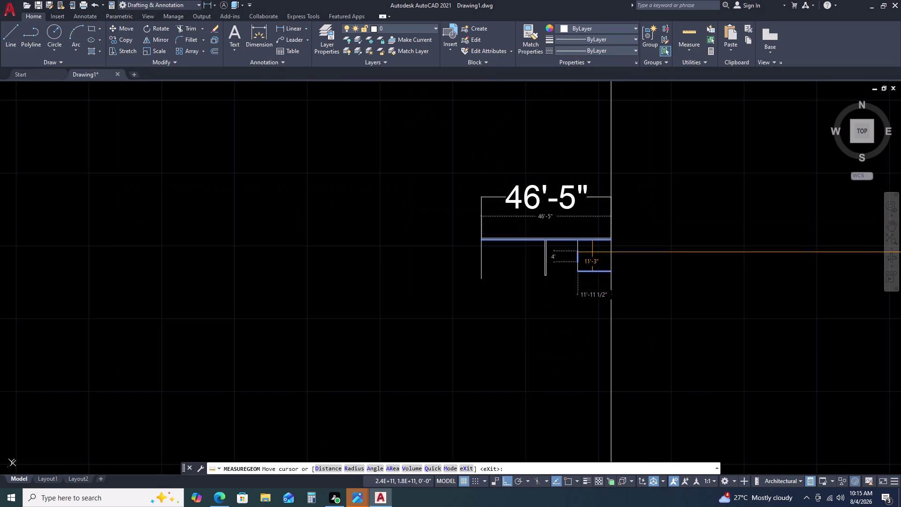
scroll(up, 3)
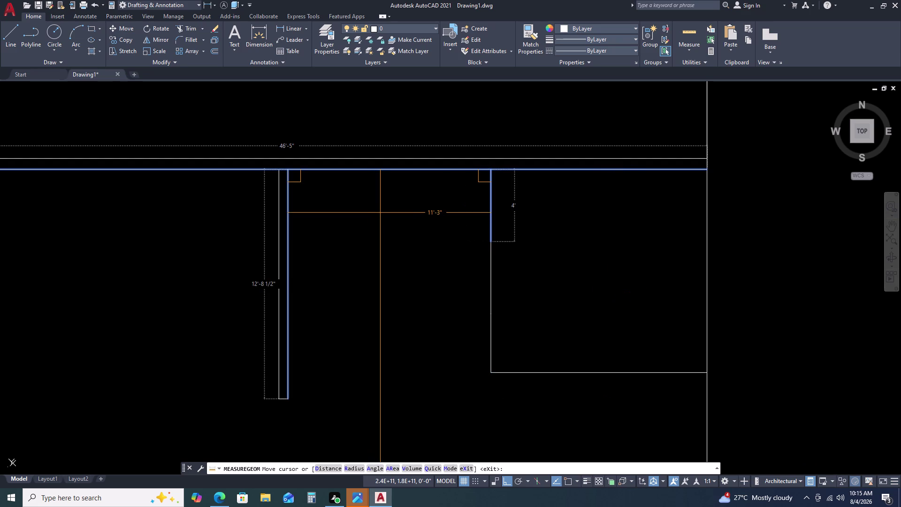
scroll(down, 3)
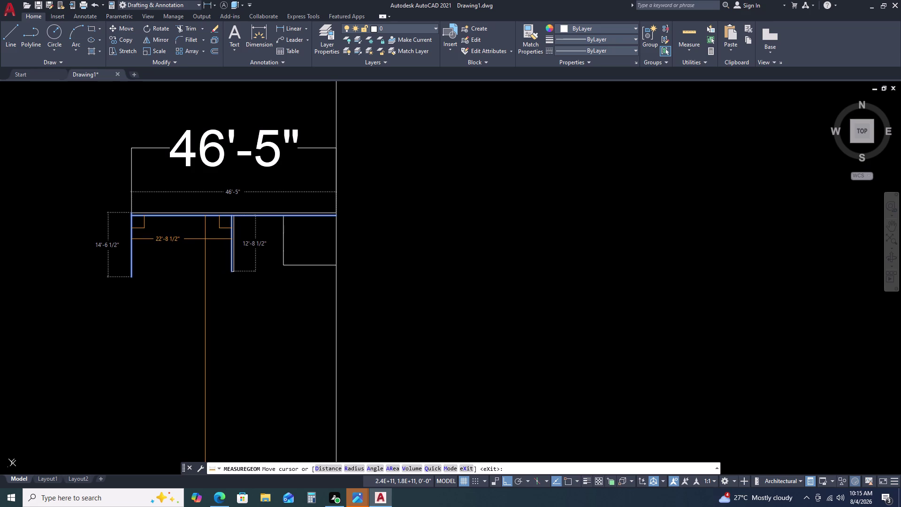
scroll(down, 3)
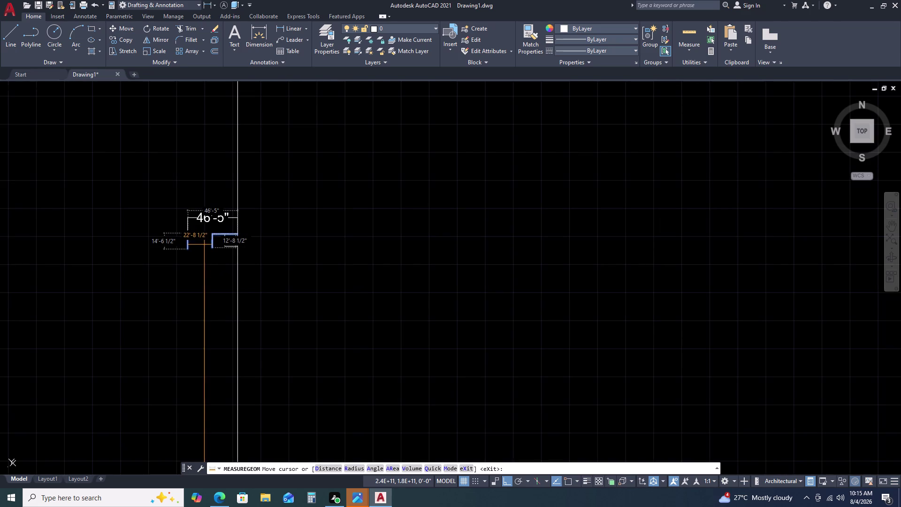
scroll(up, 3)
scroll(up, 3)
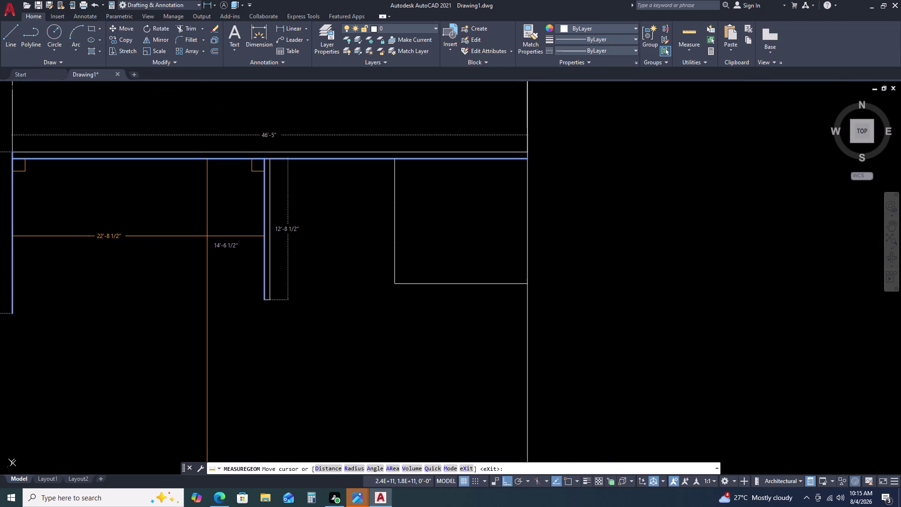
middle_drag(207, 236, 216, 238)
middle_drag(252, 243, 278, 243)
middle_drag(279, 243, 286, 243)
middle_drag(287, 243, 295, 245)
middle_click(295, 244)
middle_click(298, 244)
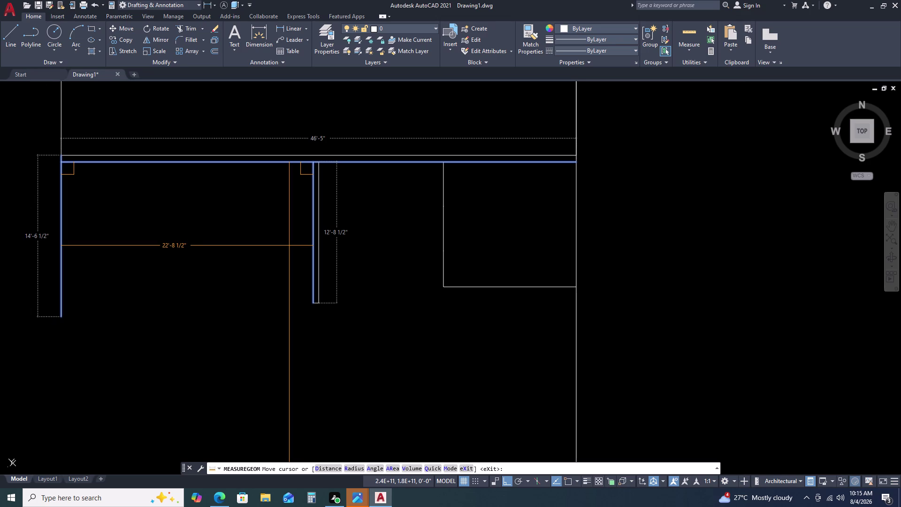
key(Escape)
scroll(down, 3)
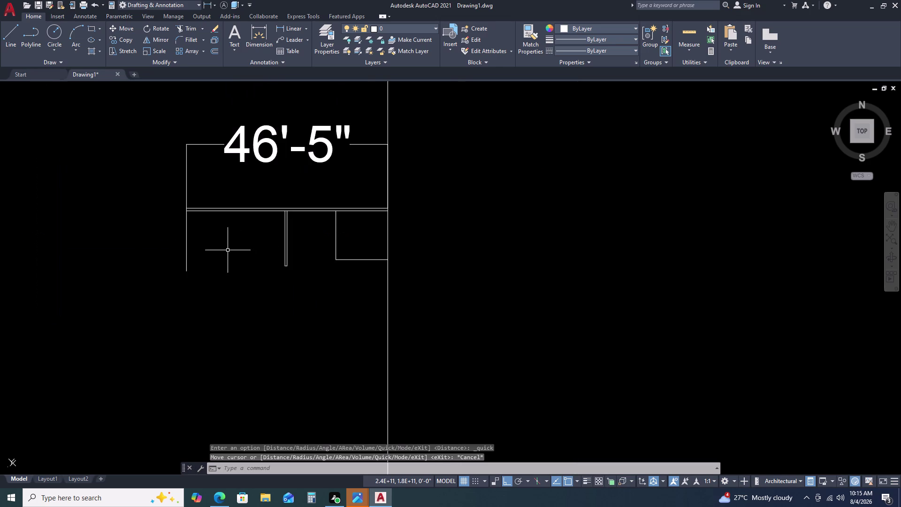
Pan toward the partitions and select the interior partition line to check it.
middle_click(228, 249)
middle_drag(229, 249, 266, 241)
middle_click(270, 239)
middle_click(275, 239)
middle_drag(279, 239, 302, 237)
middle_drag(313, 234, 357, 225)
scroll(down, 3)
scroll(up, 3)
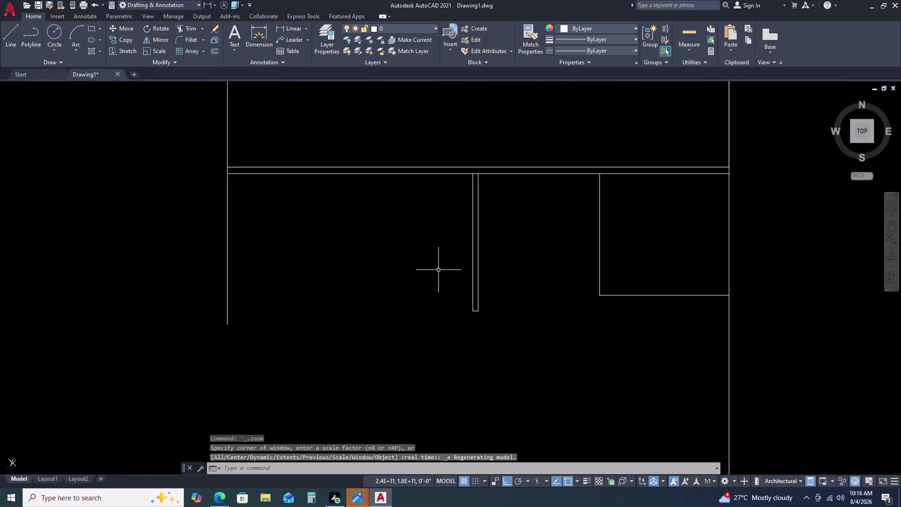
click(472, 236)
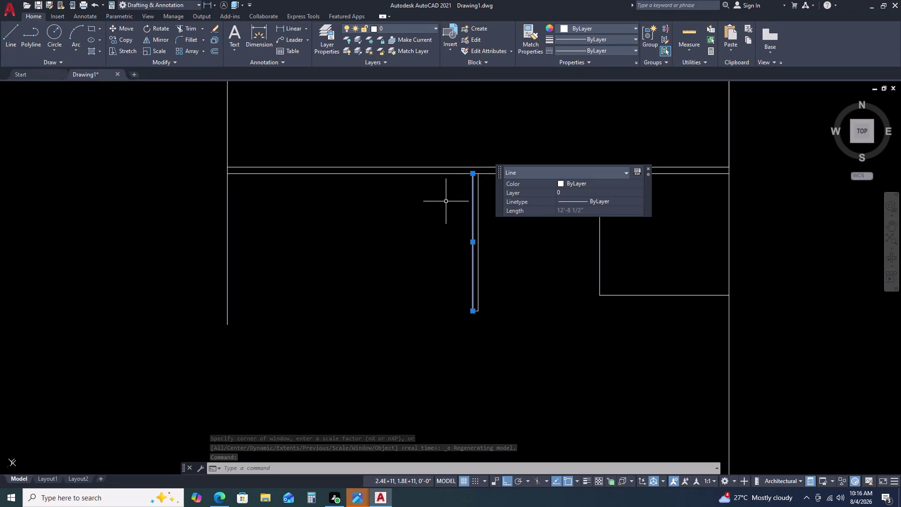
Offset the partition line 19'-11" to its left side.
key(o)
key(space)
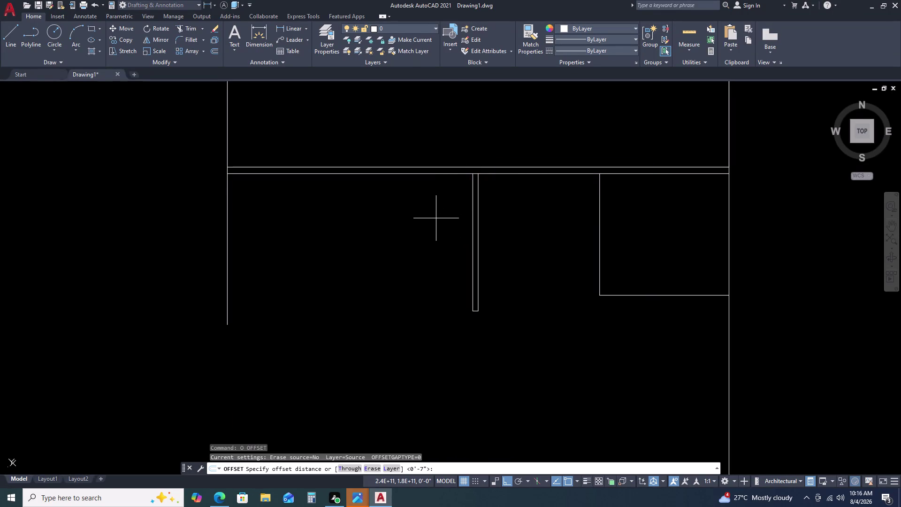
text(19)
key(apostrophe)
key(1)
key(1)
key(space)
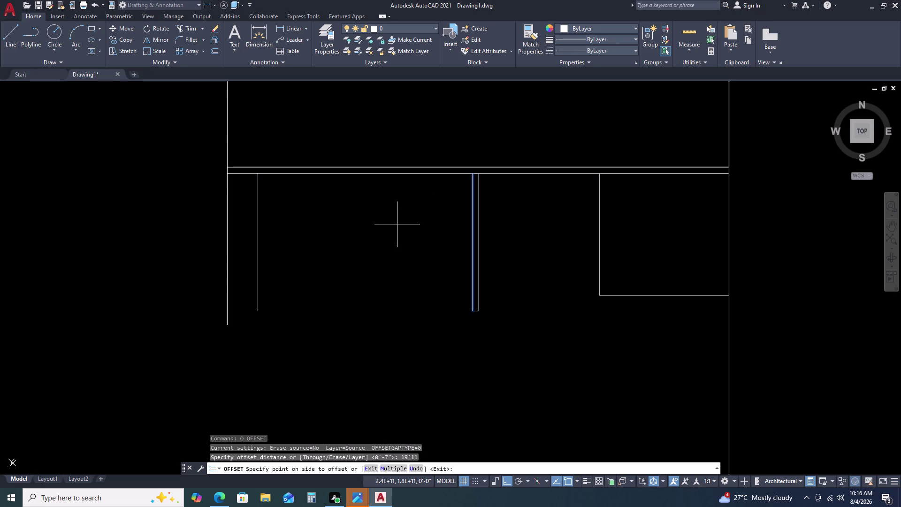
click(397, 224)
key(Escape)
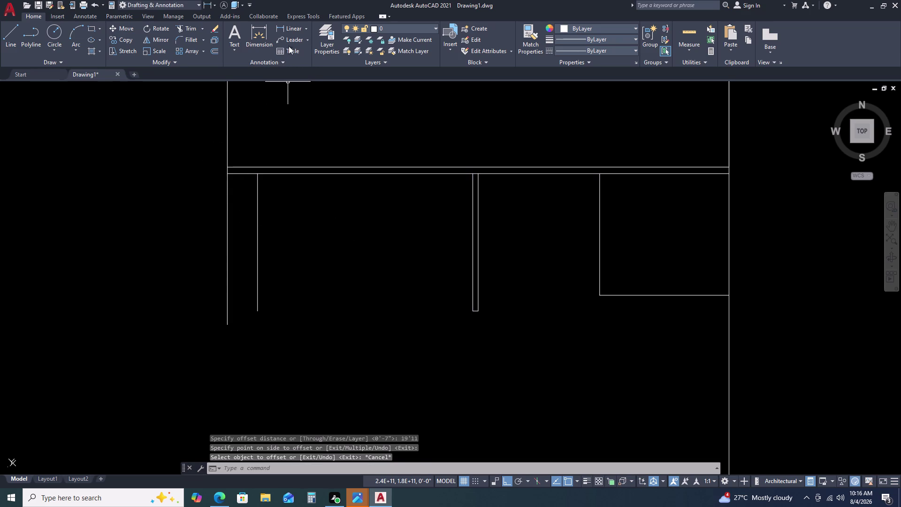
click(292, 30)
scroll(up, 3)
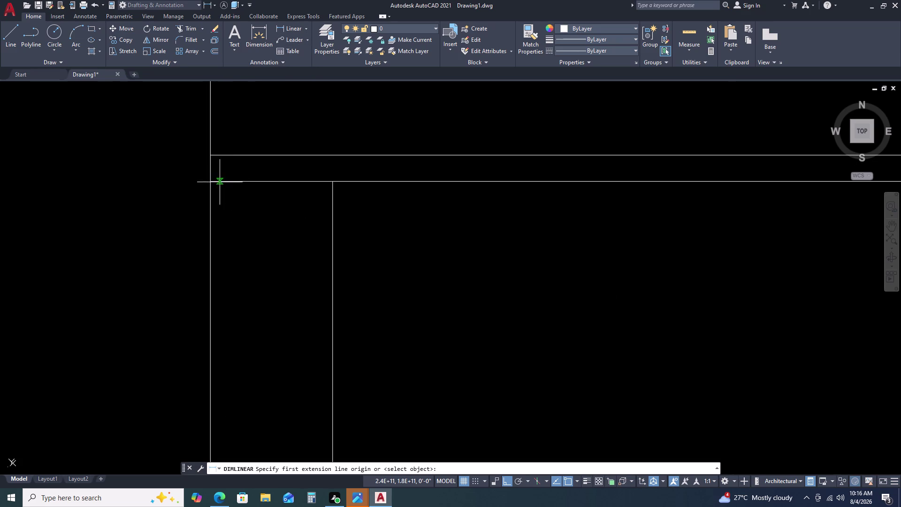
double_click(208, 181)
click(334, 182)
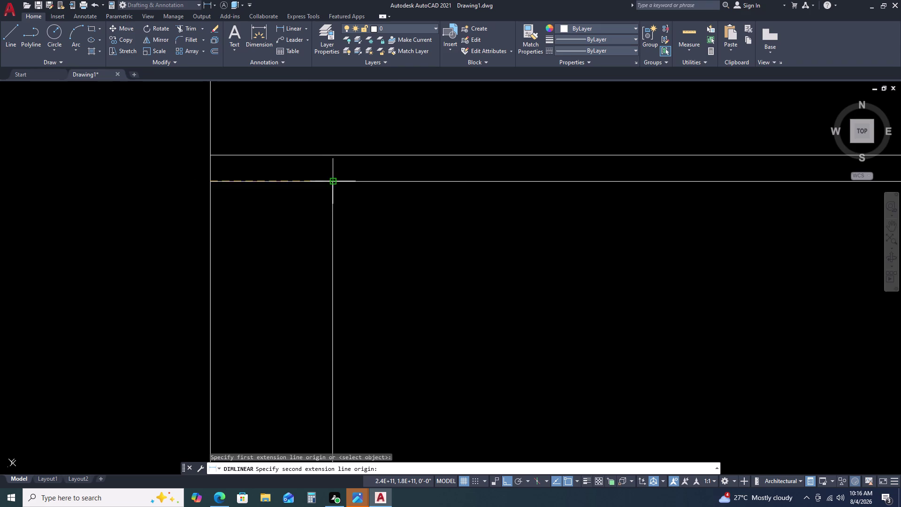
scroll(down, 3)
middle_click(354, 128)
middle_drag(355, 129, 357, 136)
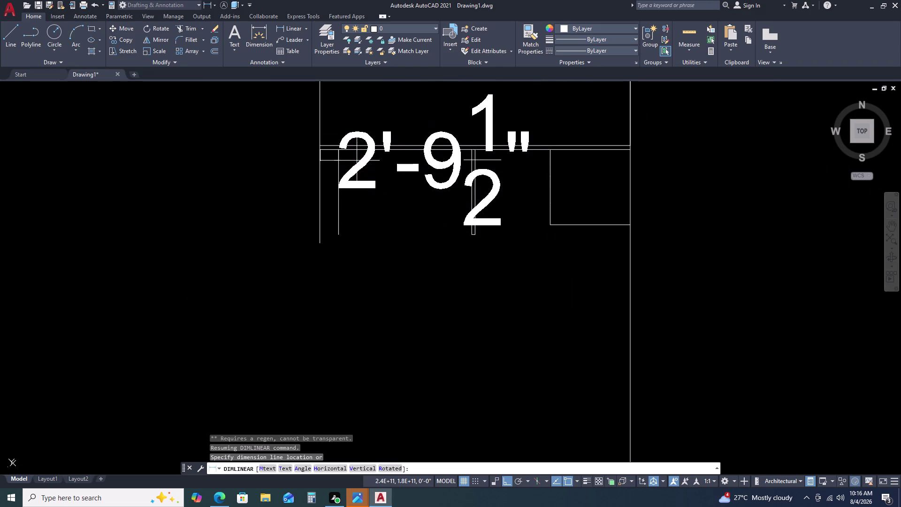
middle_drag(364, 128, 364, 175)
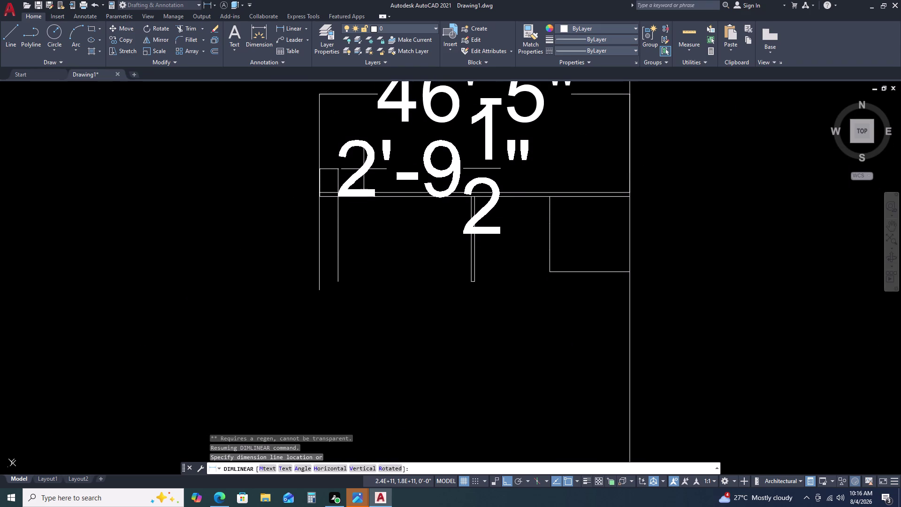
key(Escape)
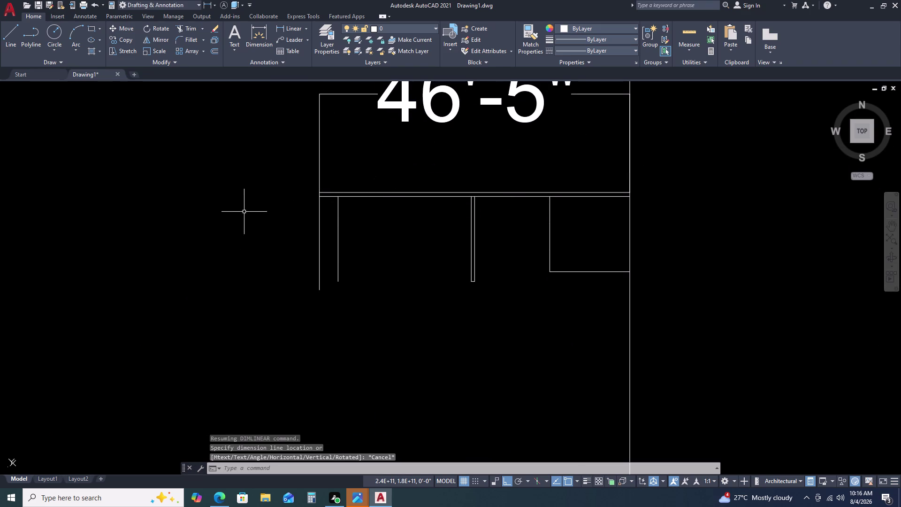
scroll(up, 3)
middle_drag(301, 211, 306, 231)
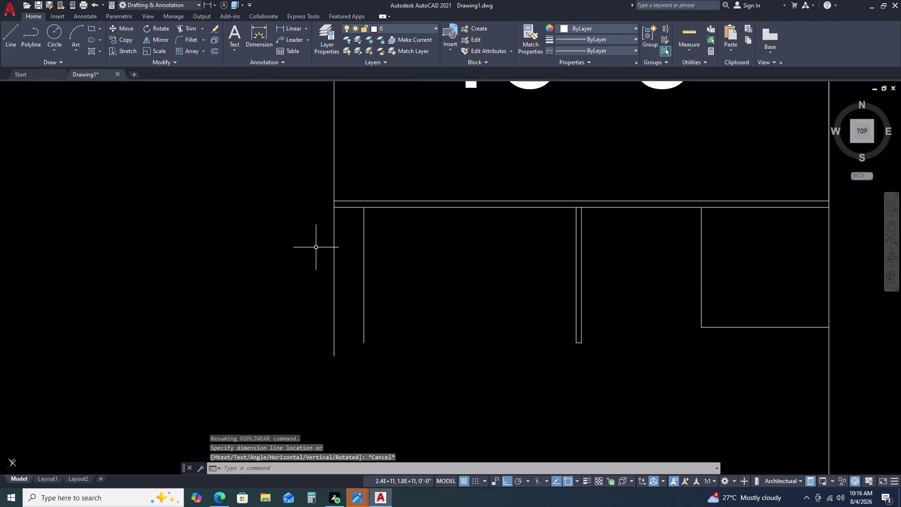
Select the new wall line and make a first Offset attempt, then cancel it.
click(362, 226)
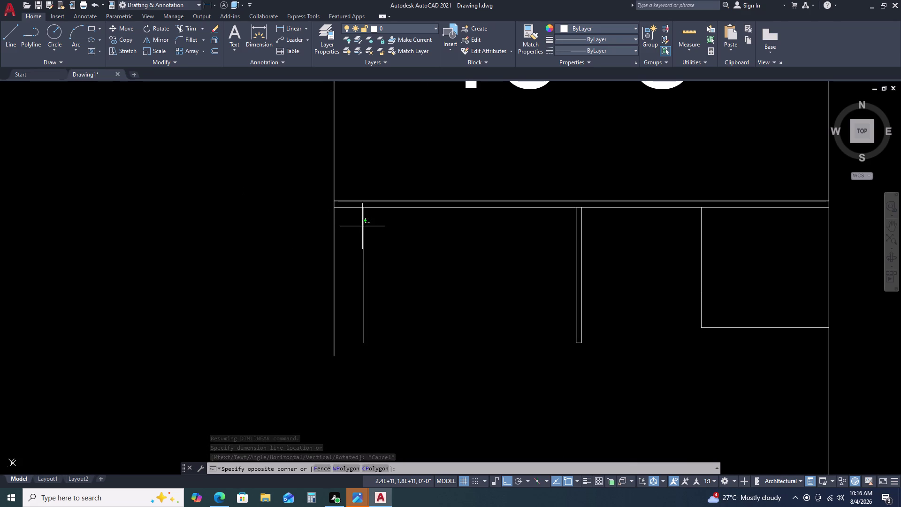
click(365, 231)
double_click(363, 226)
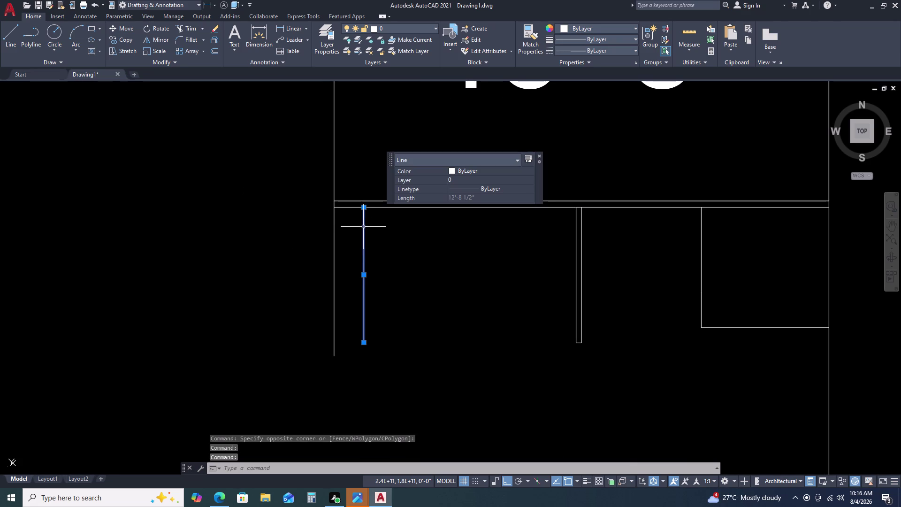
text(O)
key(space)
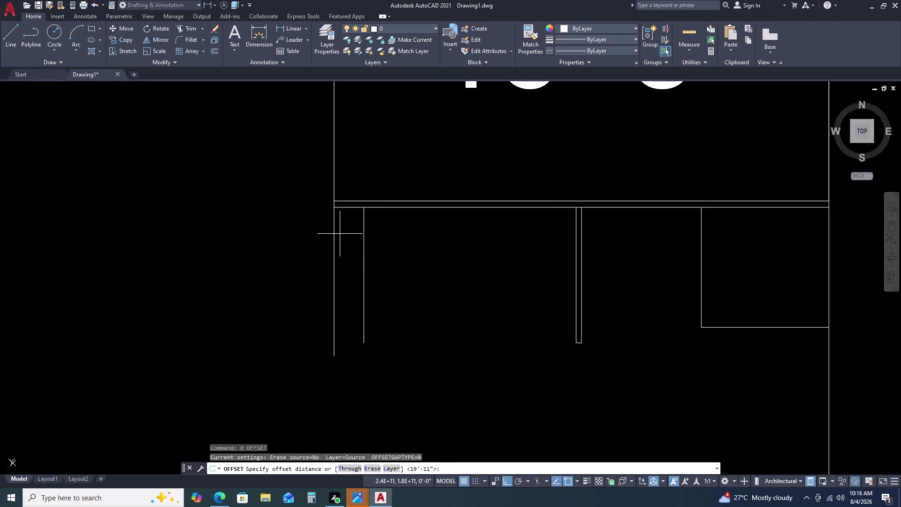
scroll(up, 3)
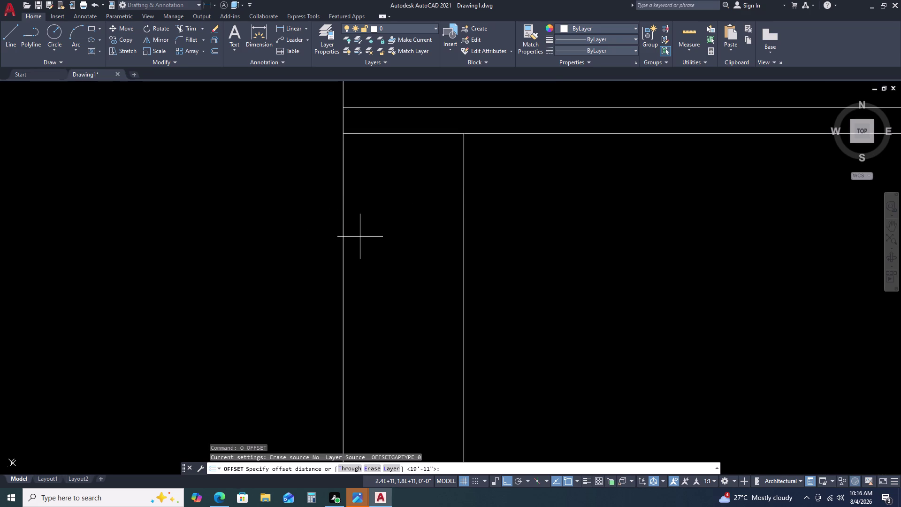
text(O)
key(space)
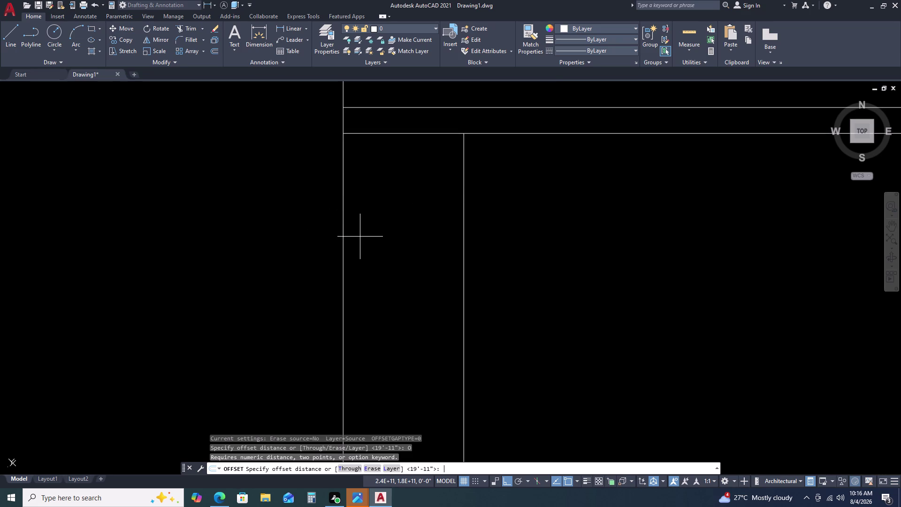
key(Escape)
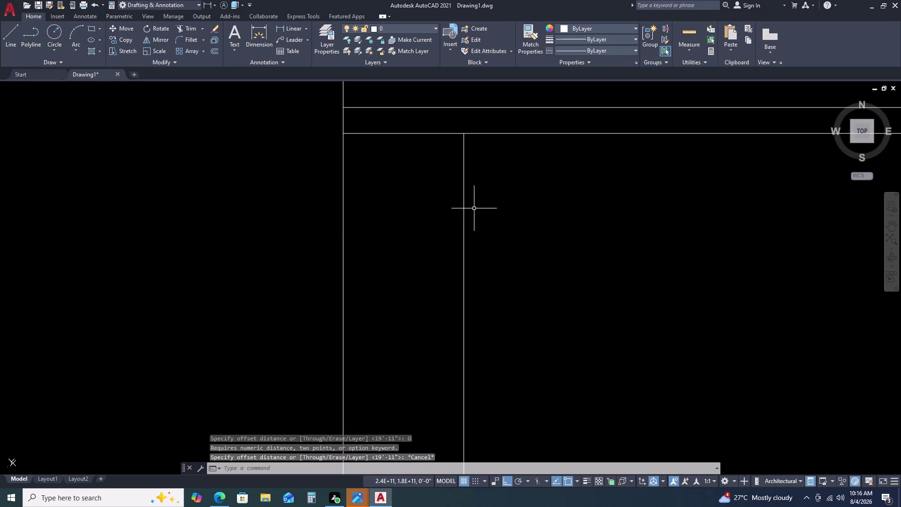
Double the new wall line with a 0.5 ft offset.
drag(471, 209, 466, 211)
click(446, 218)
key(o)
key(space)
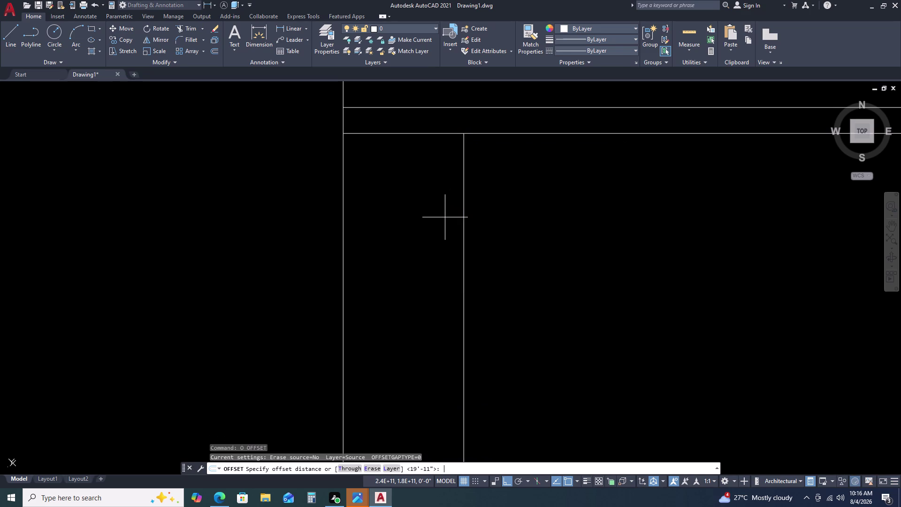
key(0)
key(period)
key(5)
key(apostrophe)
key(space)
click(421, 233)
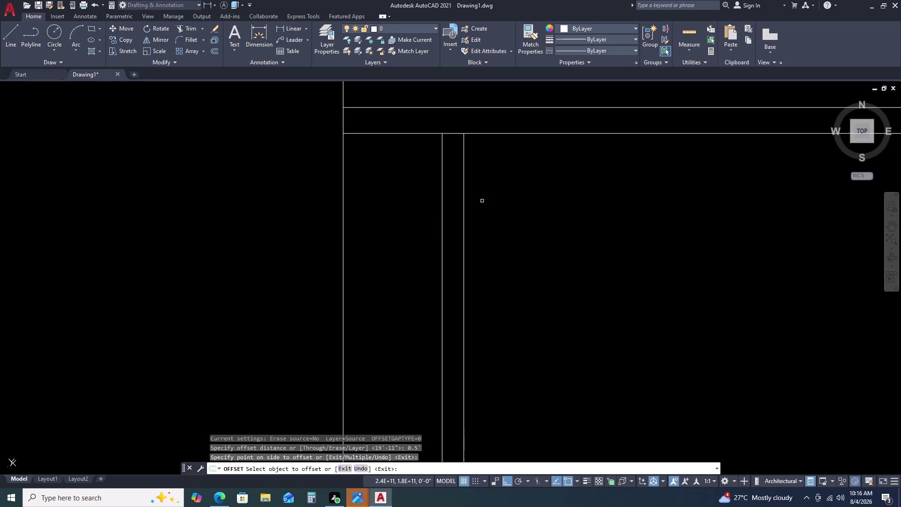
scroll(down, 3)
key(Escape)
scroll(up, 3)
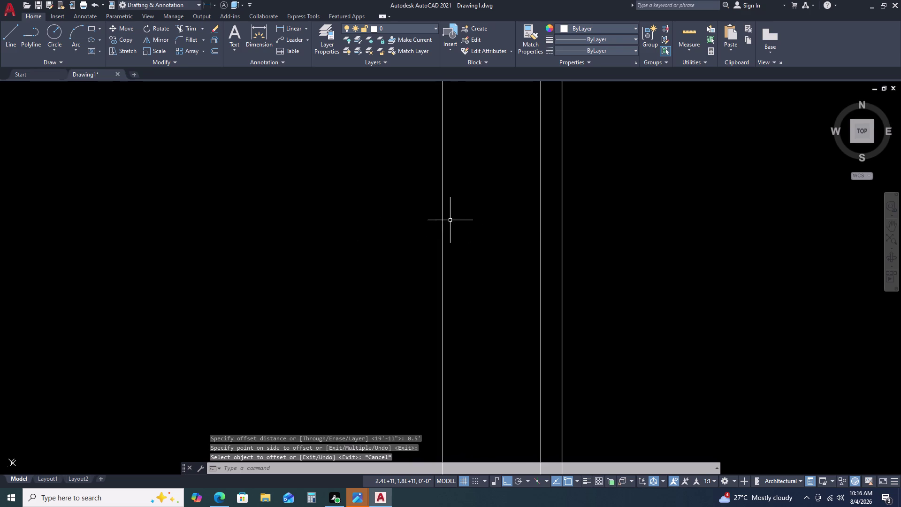
Offset the left outer wall line 0.3 ft toward the inside.
click(442, 224)
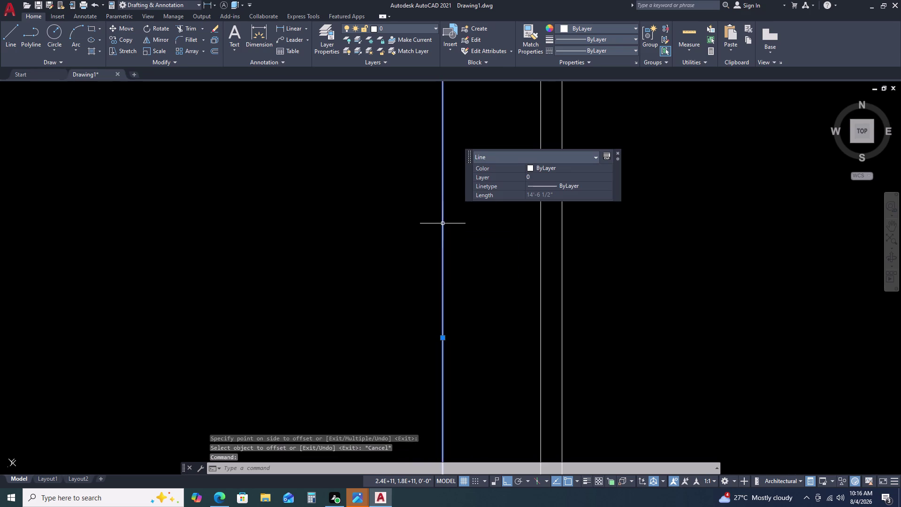
key(o)
key(space)
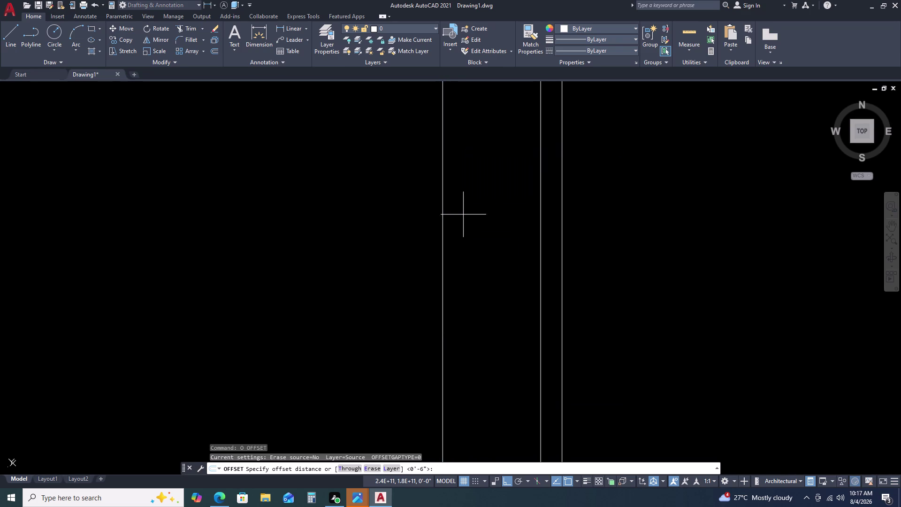
scroll(down, 3)
scroll(down, 3)
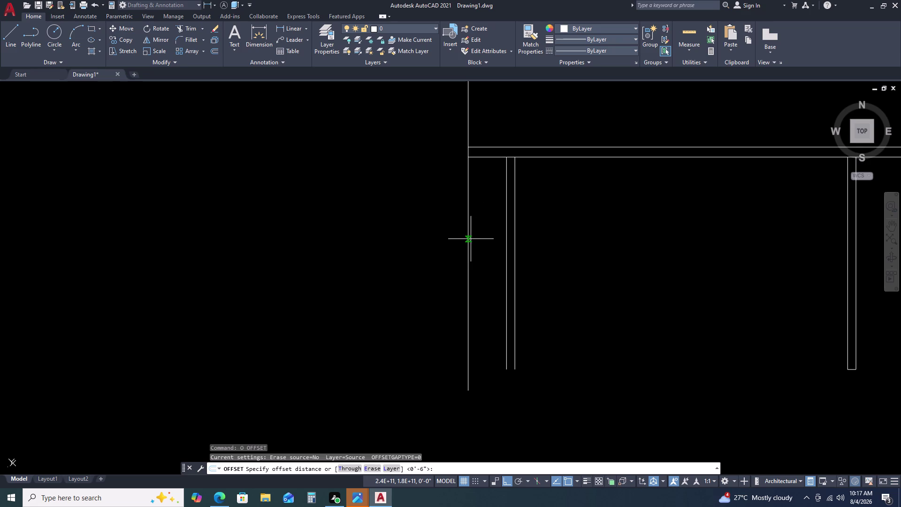
key(0)
key(period)
key(3)
key(apostrophe)
key(space)
click(478, 251)
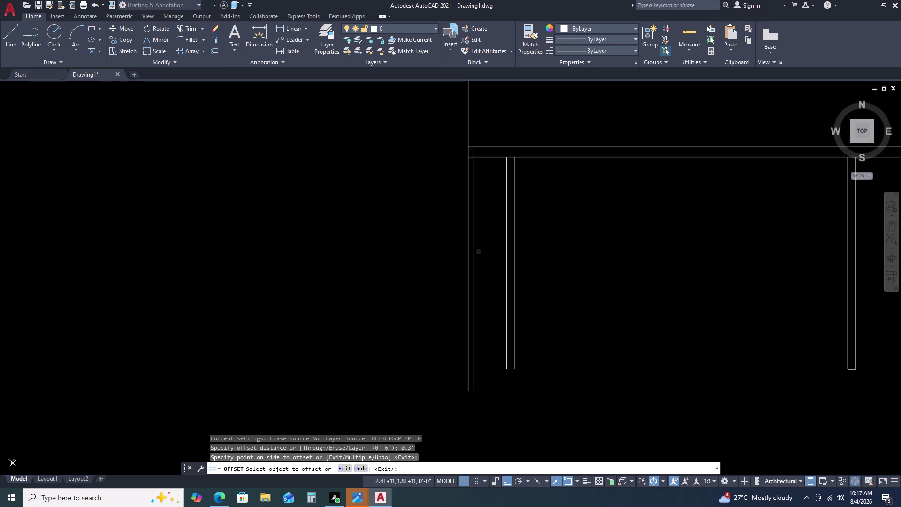
key(Escape)
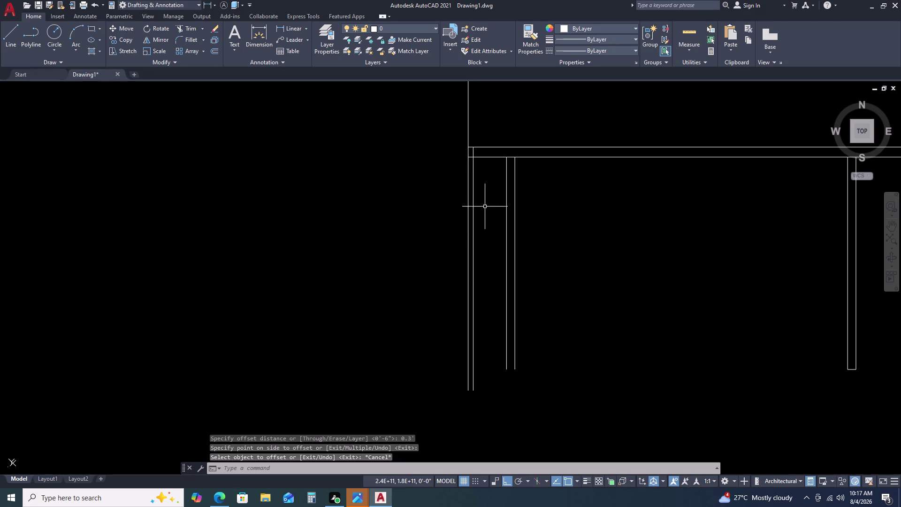
middle_click(488, 152)
middle_drag(488, 156, 484, 173)
middle_click(484, 173)
middle_click(483, 174)
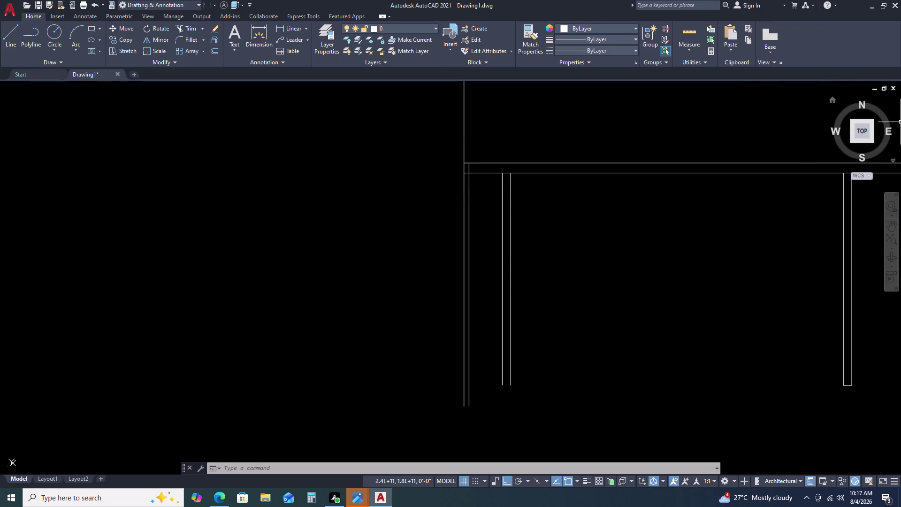
scroll(down, 3)
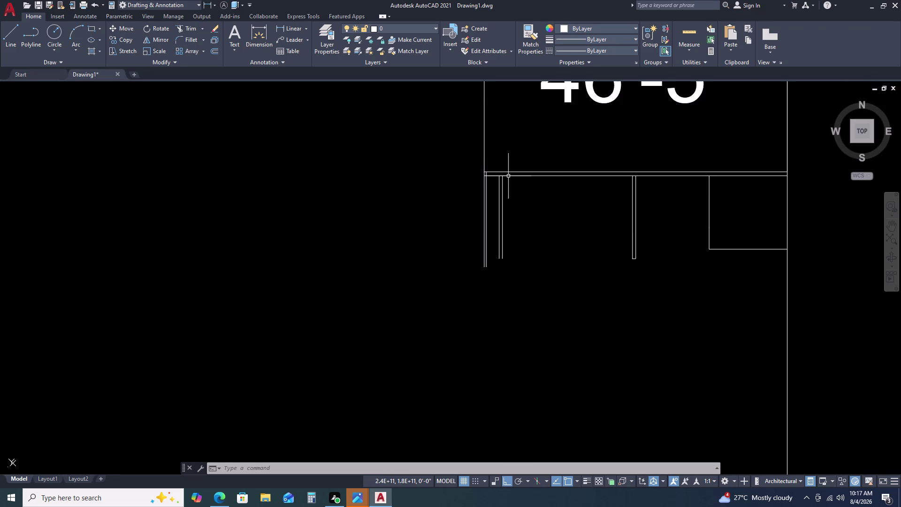
middle_drag(581, 184, 448, 185)
middle_drag(445, 185, 436, 186)
middle_drag(431, 187, 419, 188)
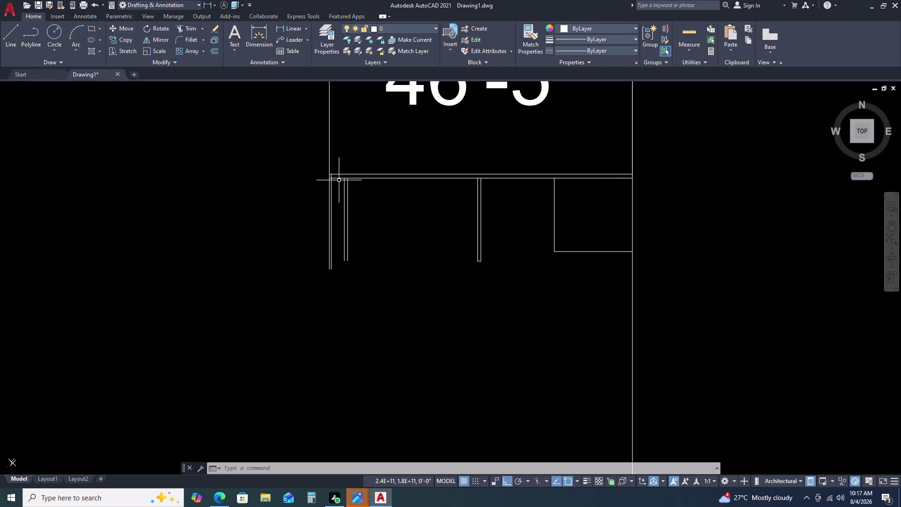
scroll(up, 3)
scroll(up, 3)
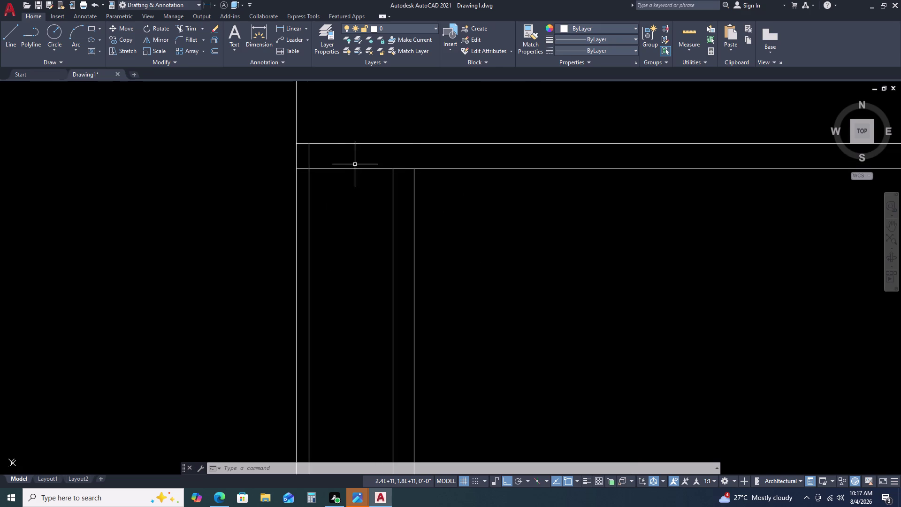
scroll(down, 3)
scroll(down, 3)
middle_drag(612, 171, 486, 170)
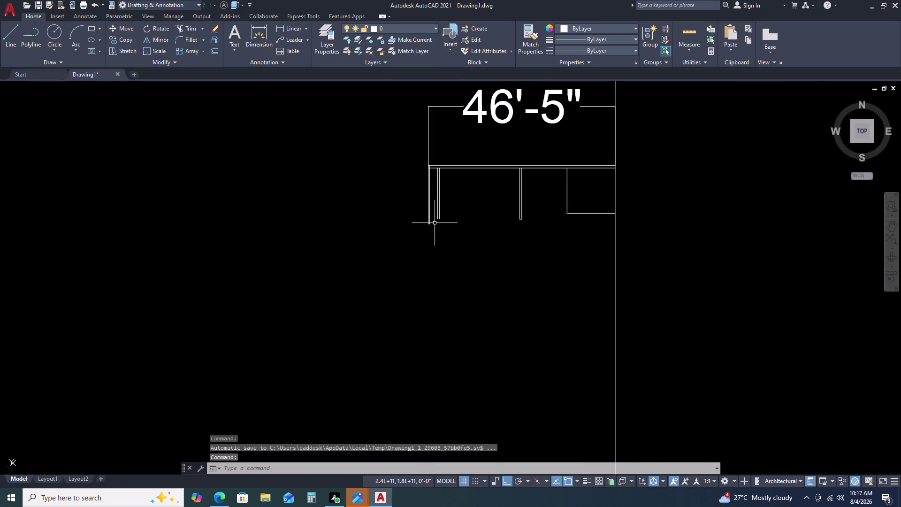
scroll(up, 3)
scroll(up, 3)
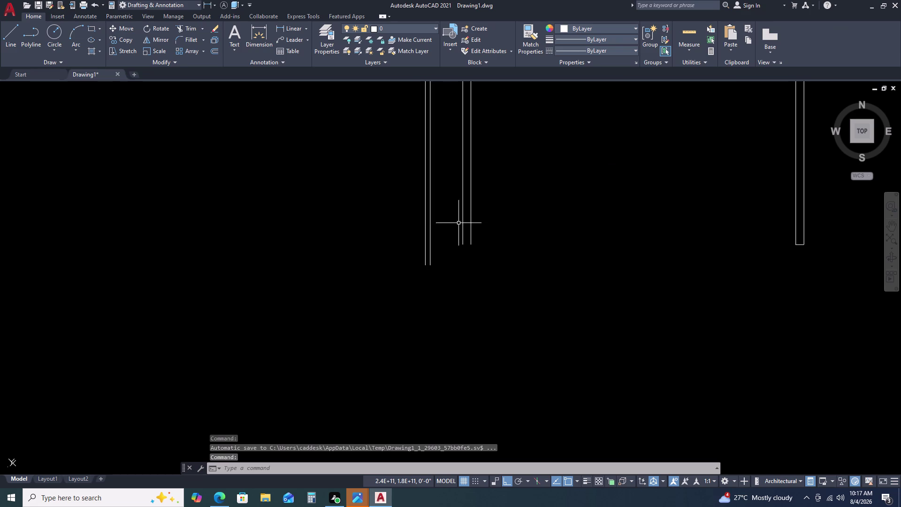
middle_drag(466, 226, 461, 227)
scroll(down, 3)
middle_drag(602, 195, 523, 198)
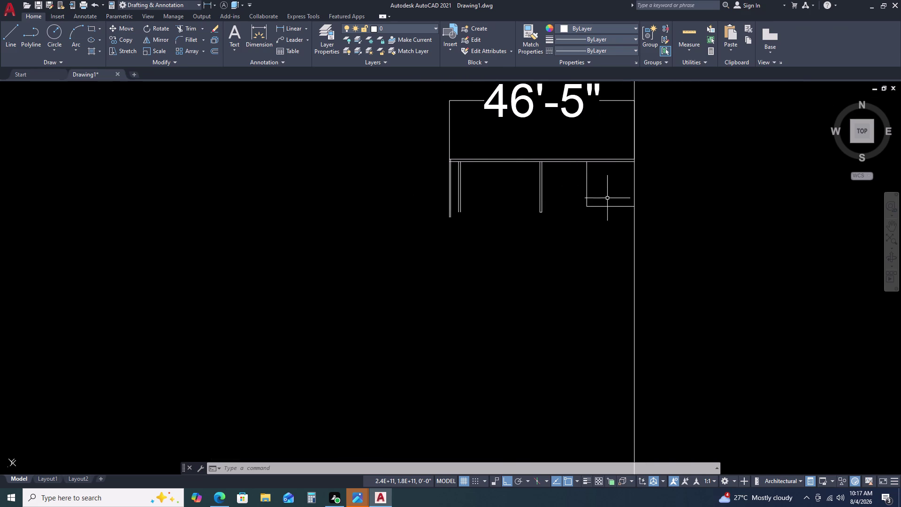
click(602, 207)
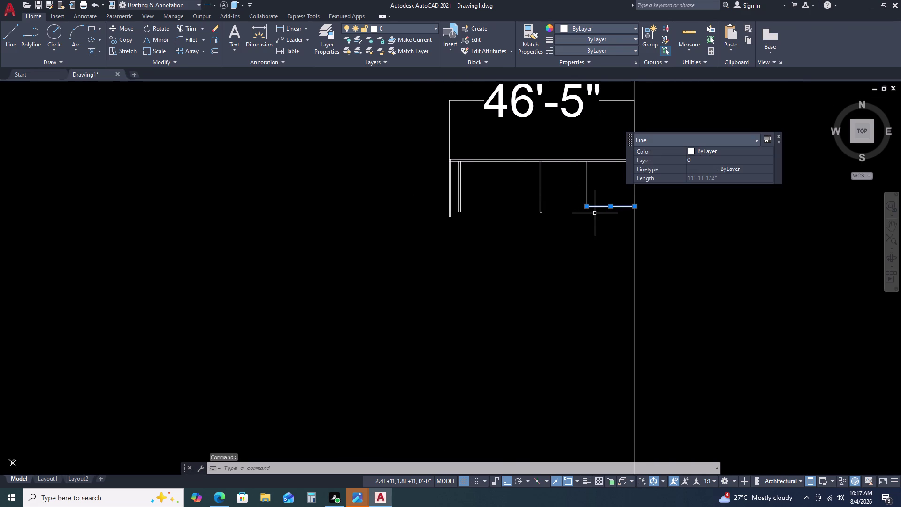
Set a 0.3 ft offset distance and pick a line, then cancel the attempt.
key(o)
key(space)
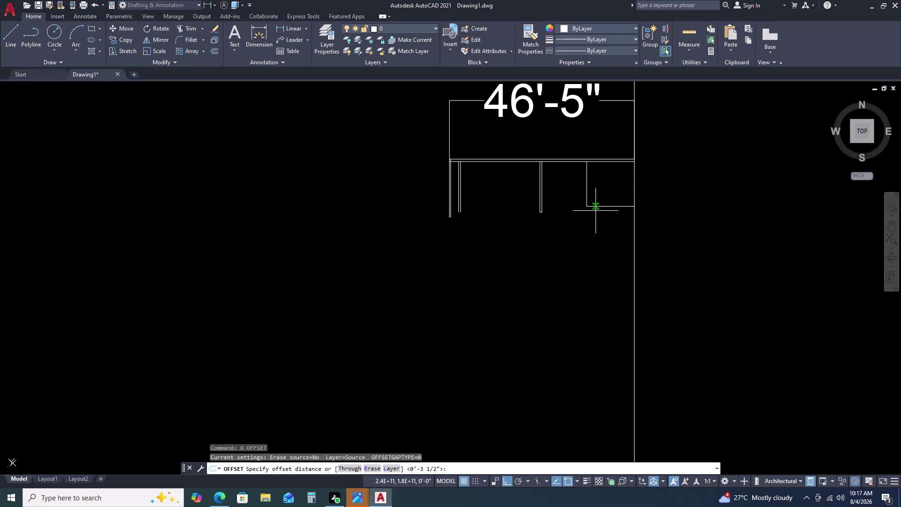
key(0)
key(period)
key(3)
key(apostrophe)
key(space)
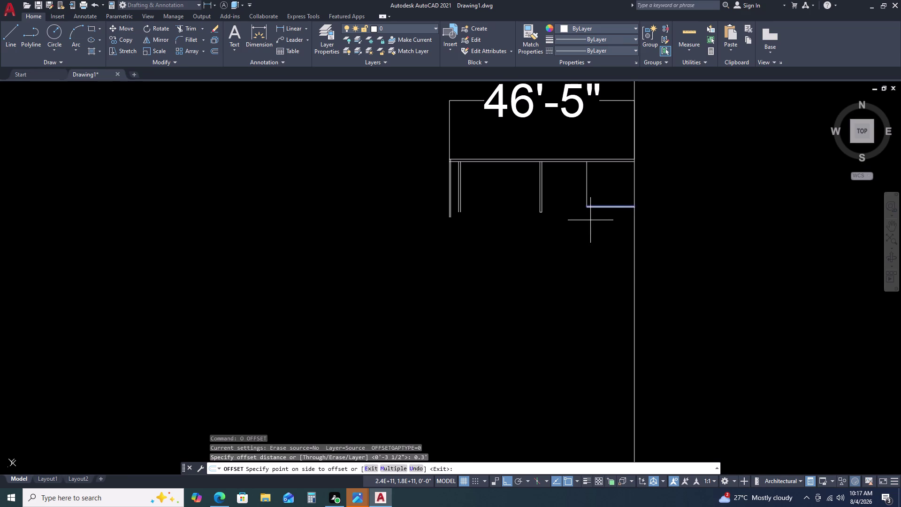
click(590, 220)
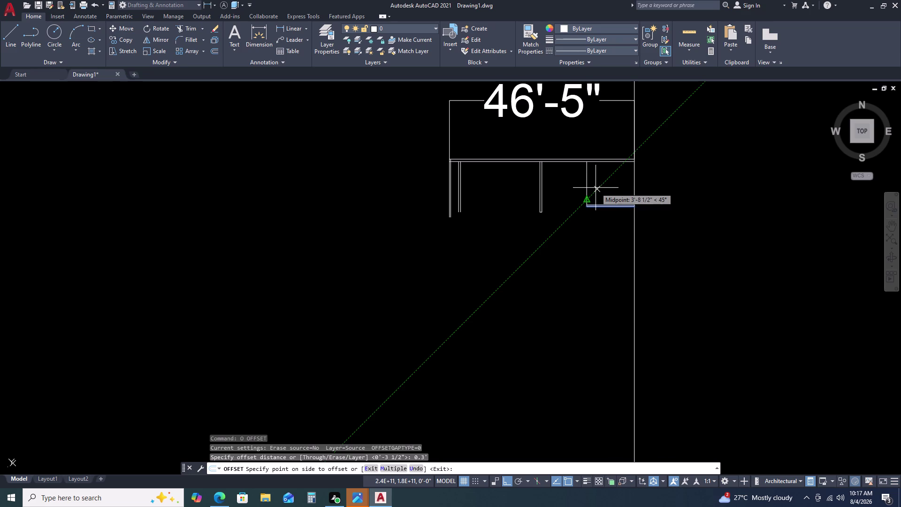
scroll(up, 3)
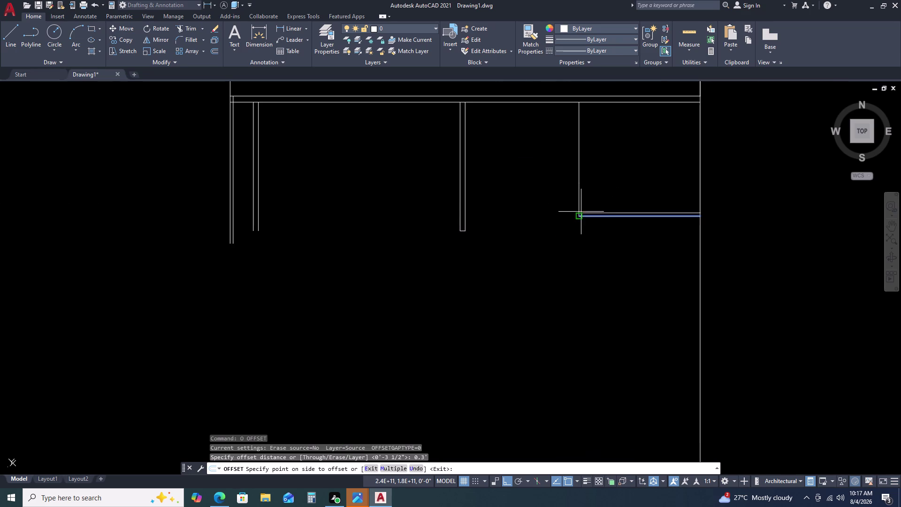
key(Escape)
Offset the right room's bottom wall line 0.3 ft downward.
key(space)
key(space)
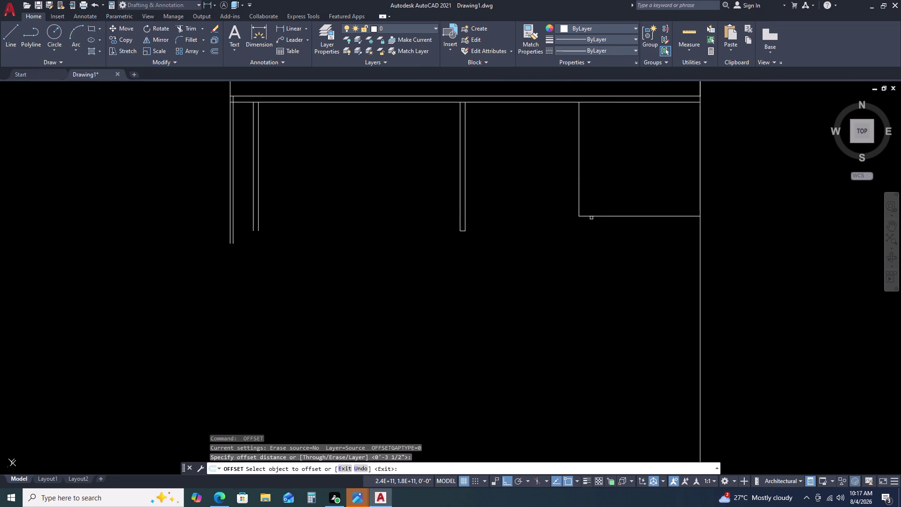
click(592, 217)
click(586, 233)
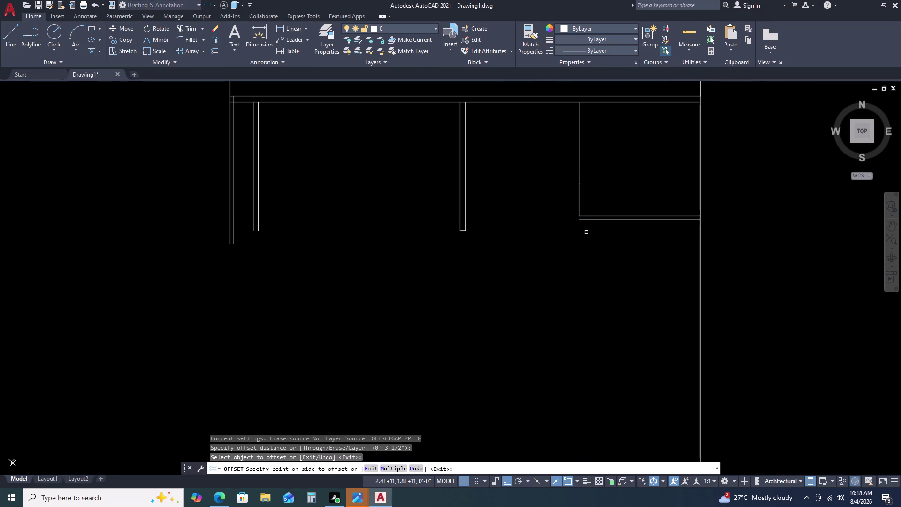
key(Escape)
Pan and zoom to fit the whole floor plan in view.
scroll(up, 3)
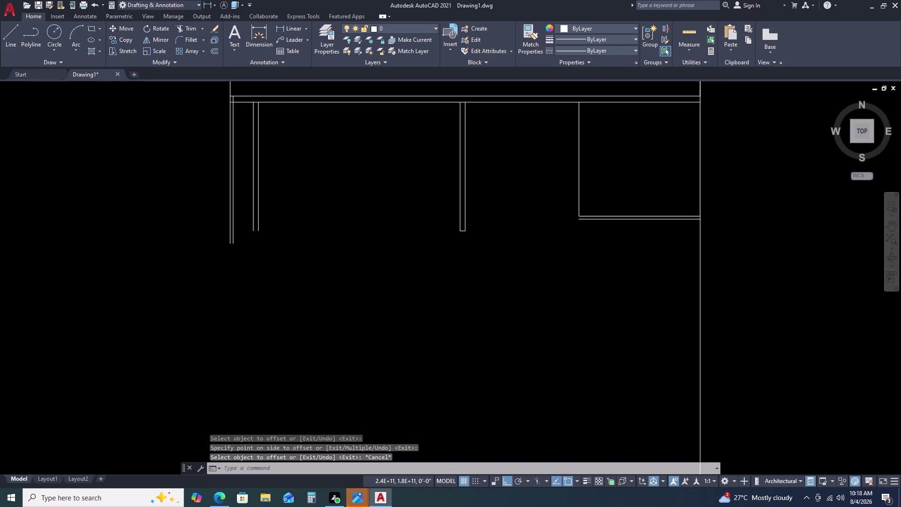
scroll(up, 3)
middle_drag(581, 207, 577, 196)
middle_drag(575, 189, 574, 170)
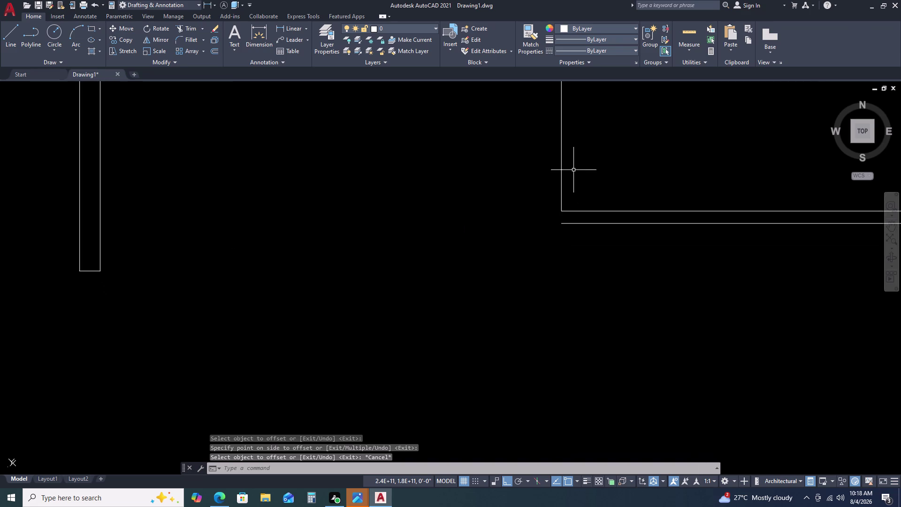
scroll(down, 3)
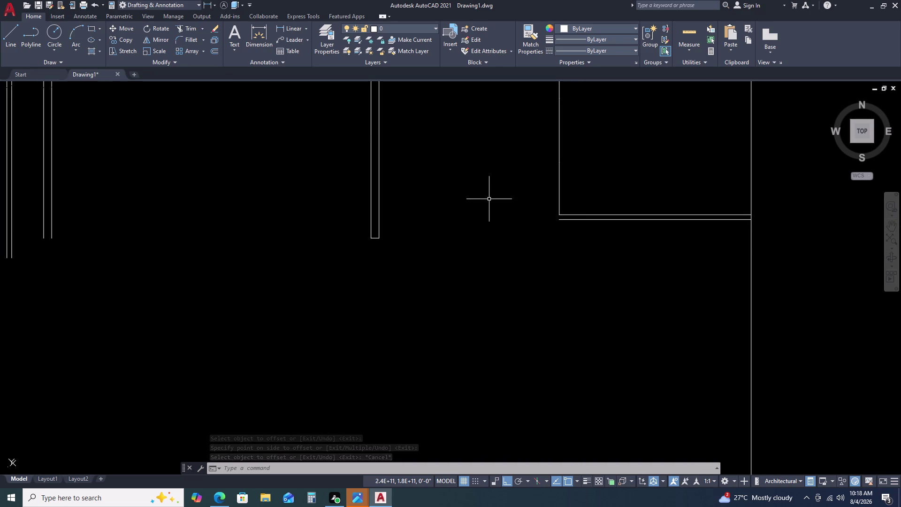
middle_click(490, 198)
middle_click(490, 198)
middle_drag(491, 205, 493, 219)
middle_click(494, 221)
middle_click(496, 224)
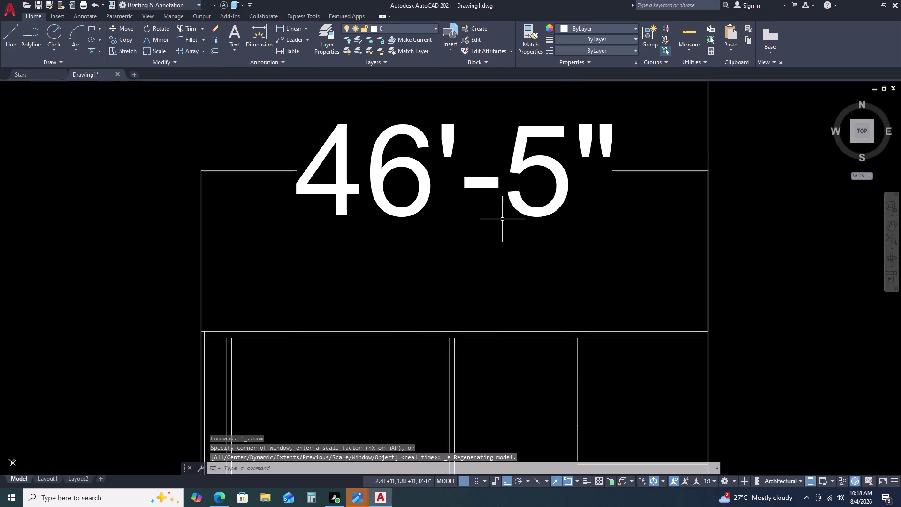
scroll(down, 3)
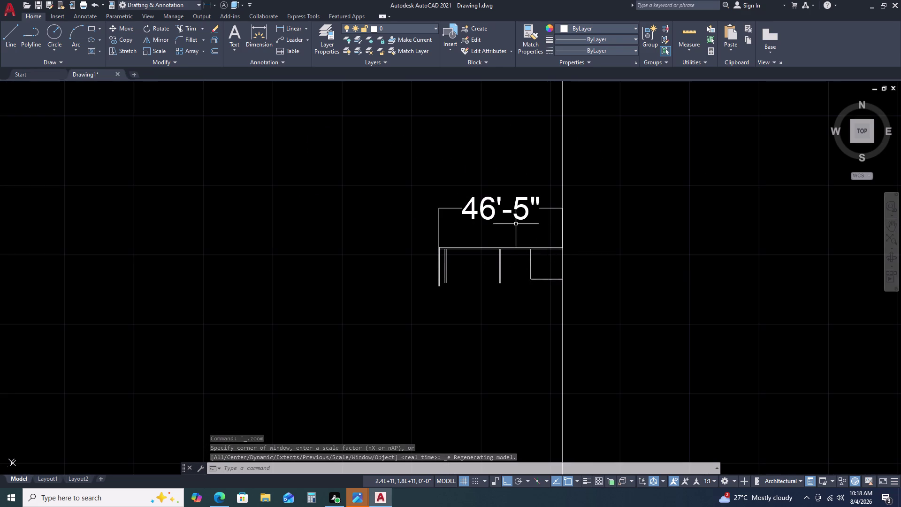
Cap the double partition's lower end with a short line and delete a stray line.
text(L)
key(space)
scroll(up, 3)
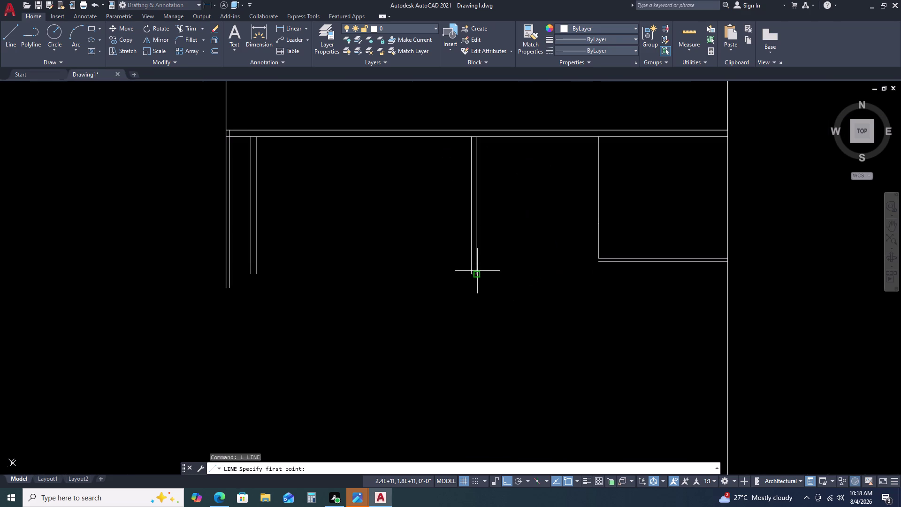
double_click(476, 265)
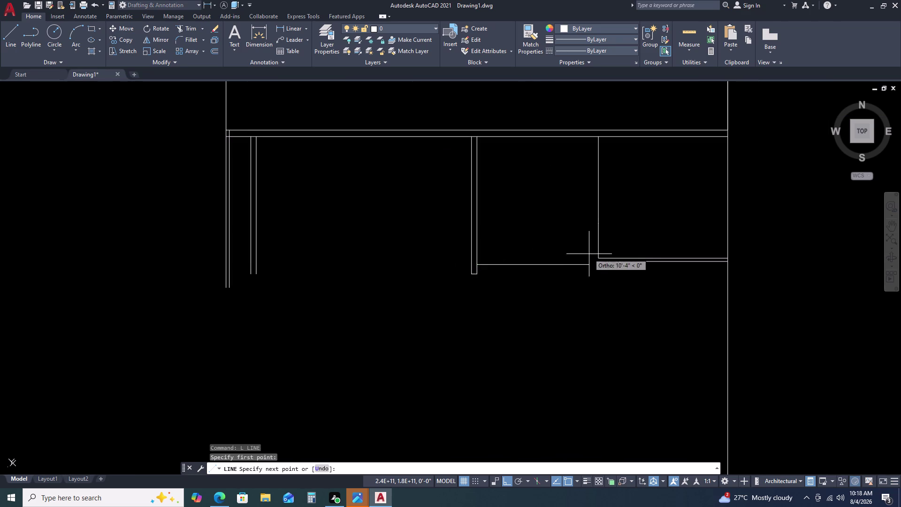
double_click(595, 258)
key(Escape)
drag(571, 252, 555, 265)
double_click(532, 279)
key(Delete)
key(space)
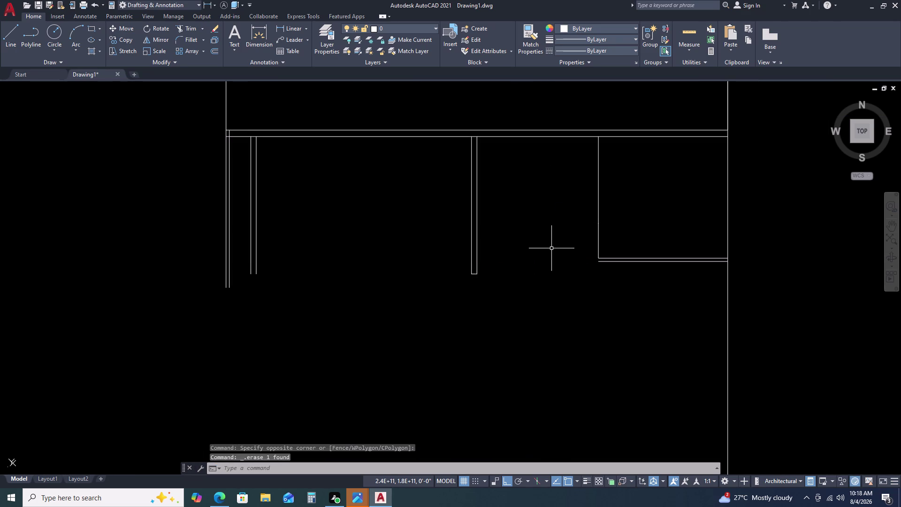
key(Escape)
key(d)
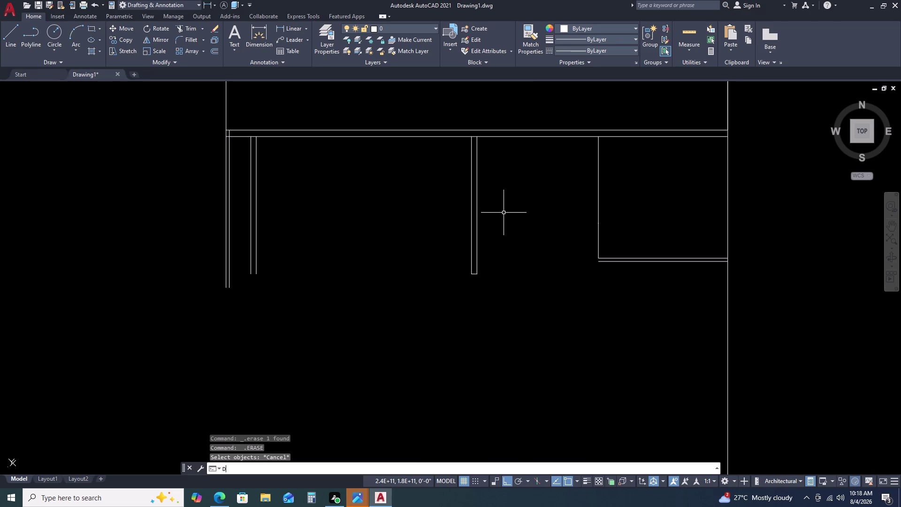
Begin an 11'-3" linear dimension from the partition top to the room wall, then cancel it.
text(LI)
key(space)
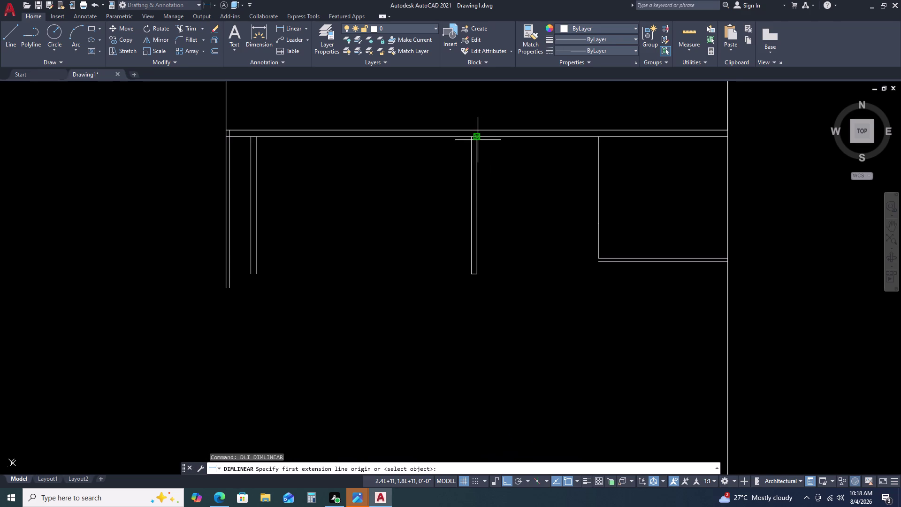
click(477, 140)
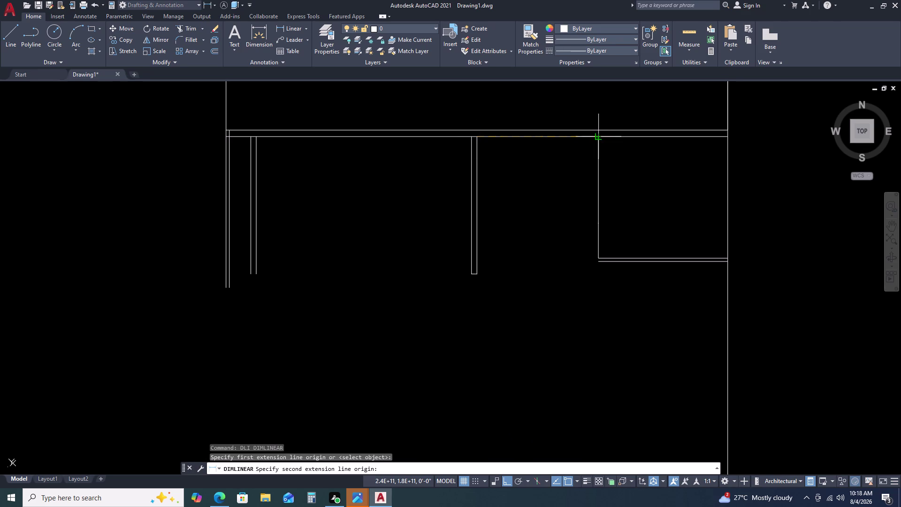
click(598, 139)
scroll(down, 3)
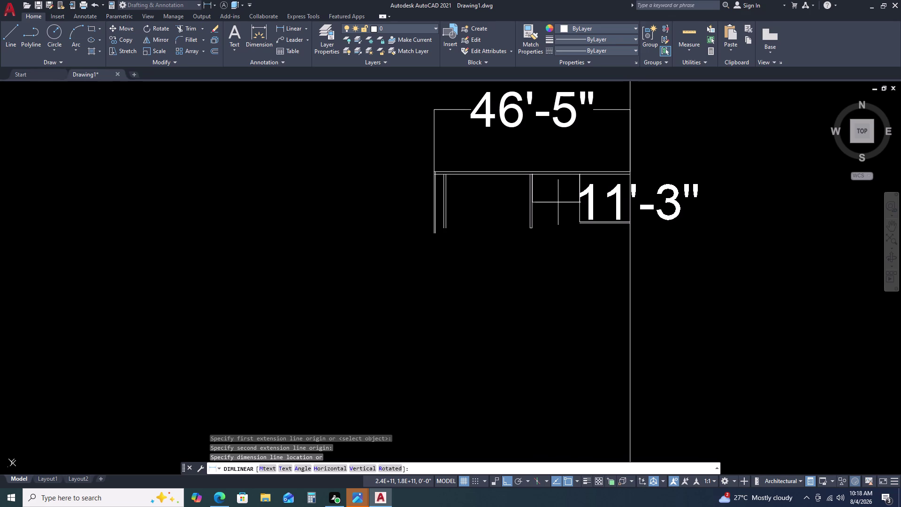
key(Escape)
scroll(up, 3)
double_click(569, 202)
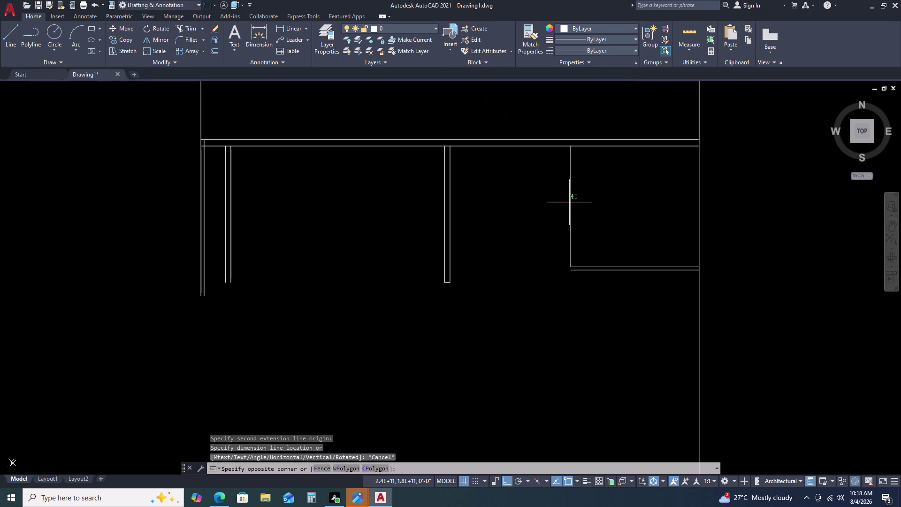
Try grip-stretching the small room's left wall line, then cancel the stretch.
click(570, 177)
drag(577, 182, 569, 188)
double_click(562, 193)
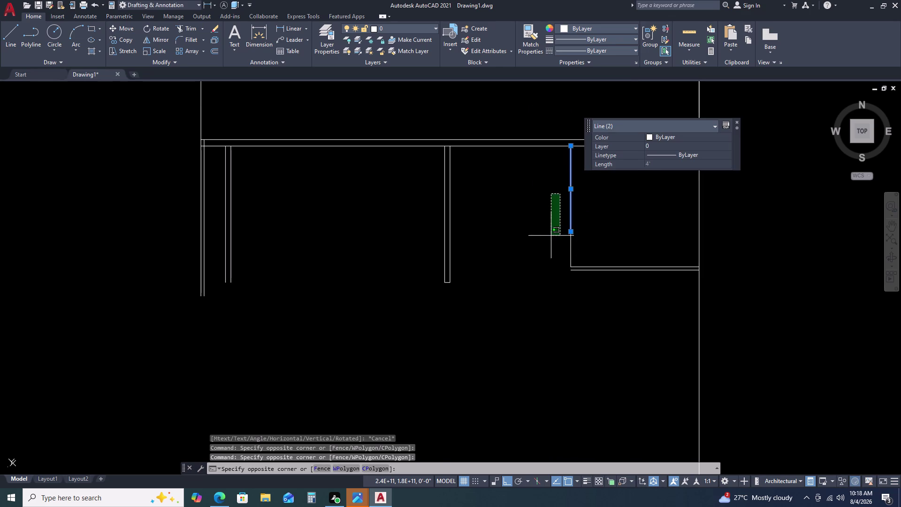
key(Escape)
click(571, 234)
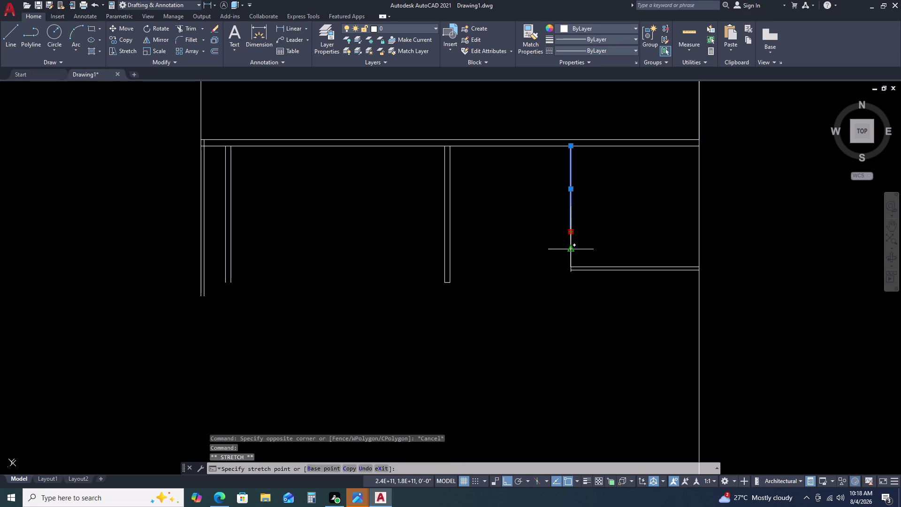
click(569, 266)
key(Escape)
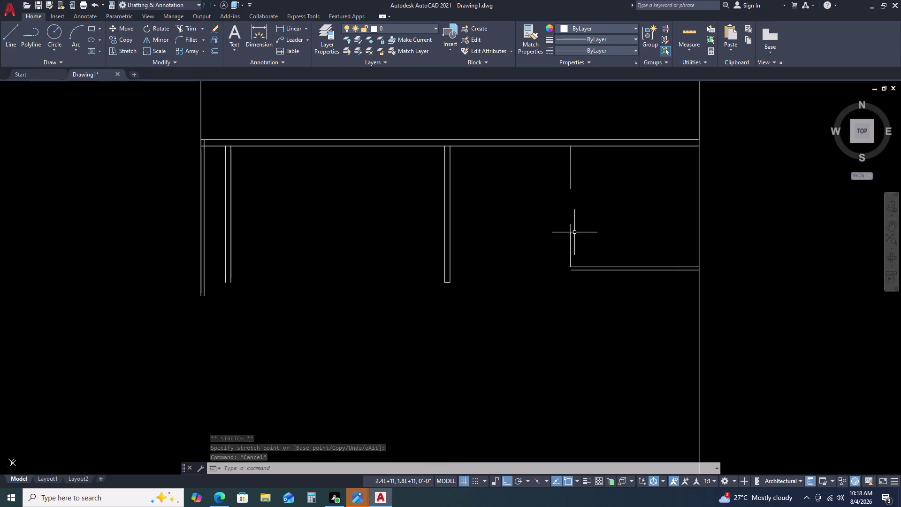
Undo the two grip edits so the left wall is continuous, then clear the selection.
scroll(up, 3)
key(ctrl+z)
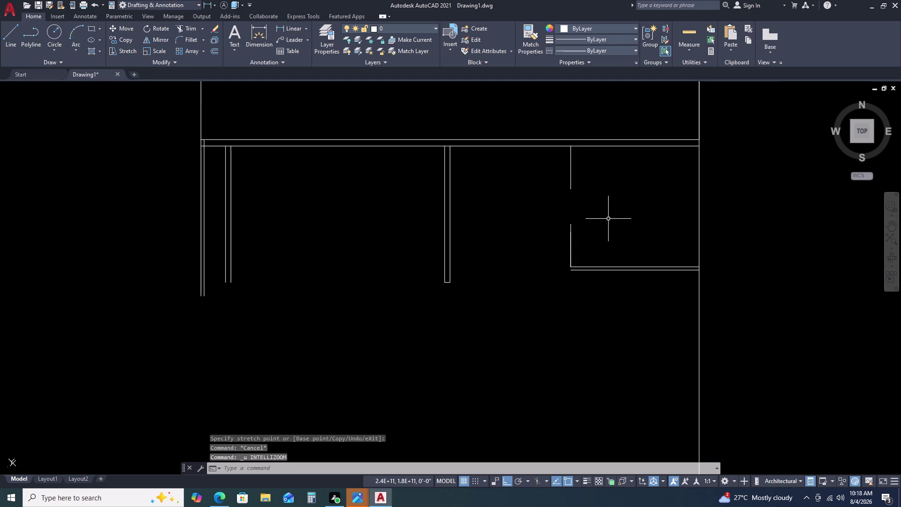
key(ctrl+z)
double_click(578, 234)
double_click(554, 242)
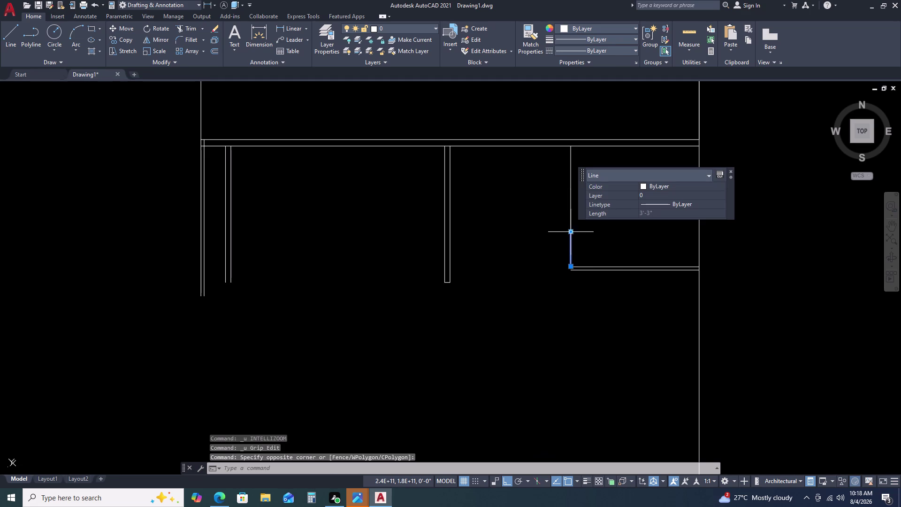
key(Escape)
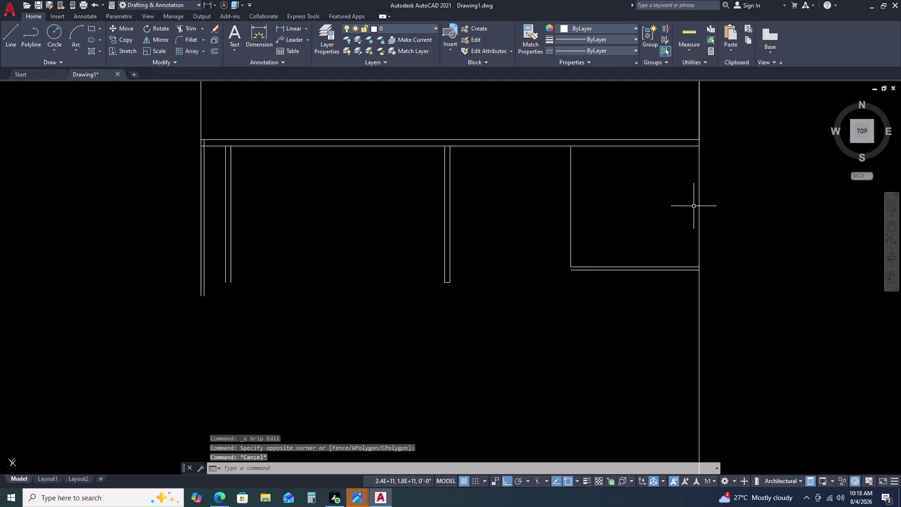
Select the right outer construction line.
double_click(697, 199)
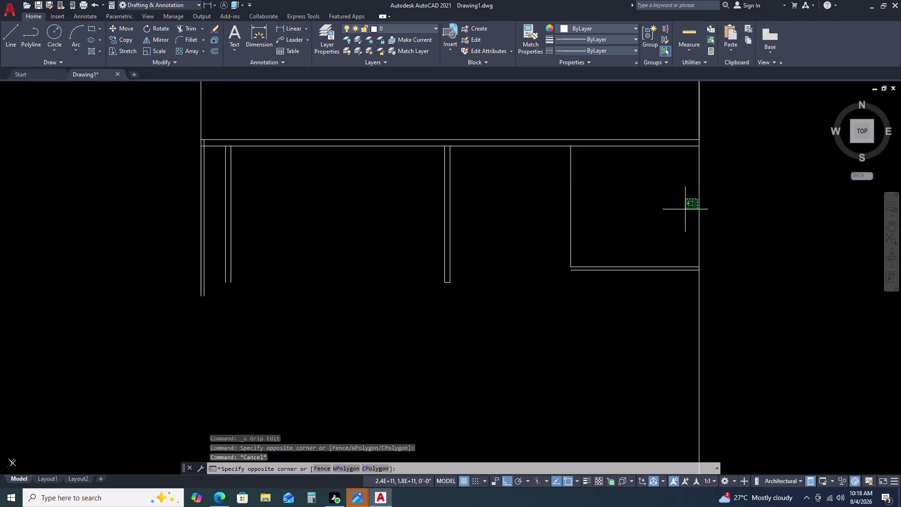
click(683, 210)
click(704, 196)
click(694, 199)
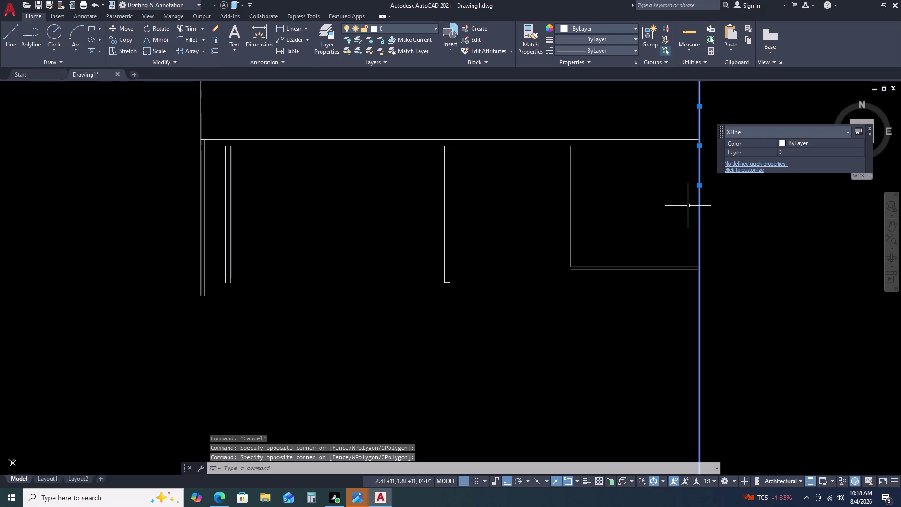
Offset the right outer wall line 0.6' inward to form the inner wall line.
key(o)
key(space)
scroll(down, 3)
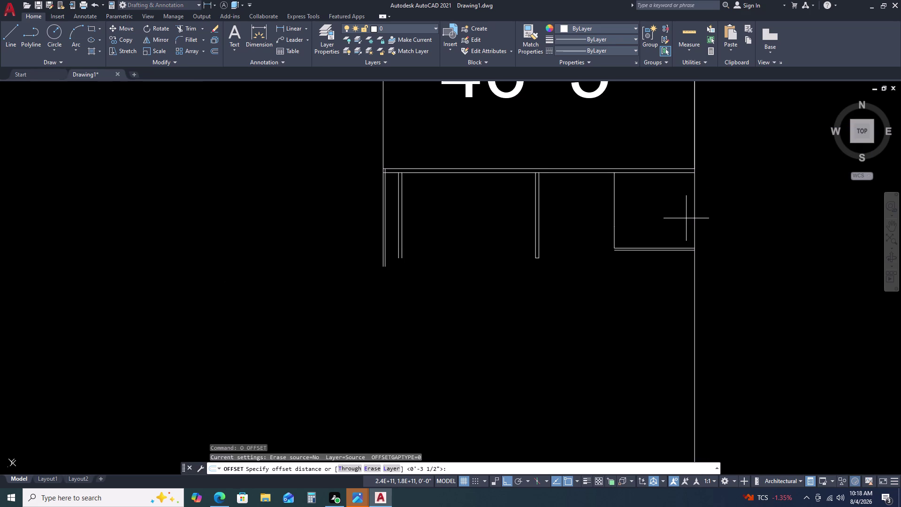
key(0)
key(period)
text(6')
key(space)
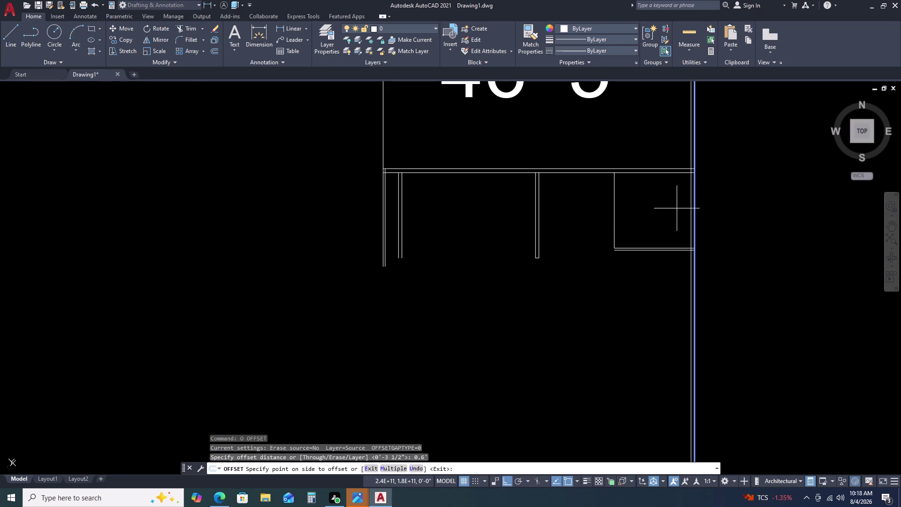
click(652, 216)
key(Escape)
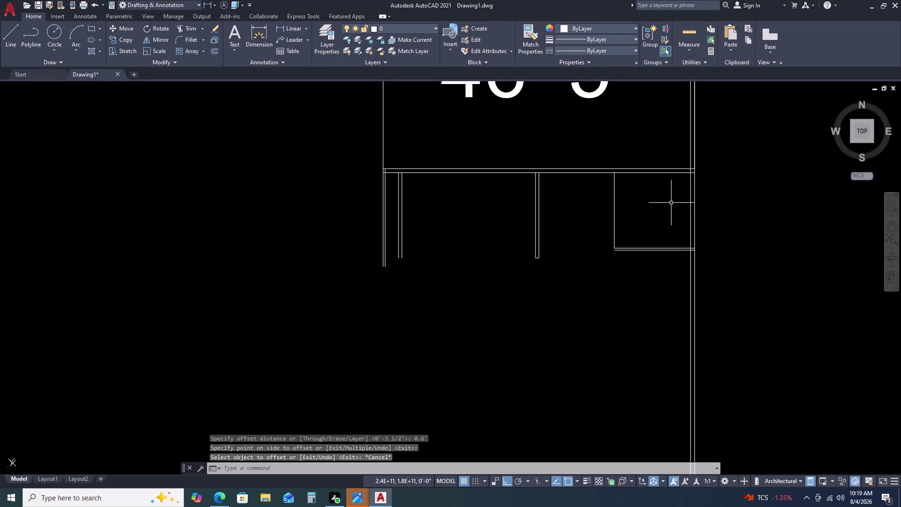
Attempt to fillet the inner top and right wall lines at the corner, cancelling each try.
key(f)
key(space)
scroll(up, 3)
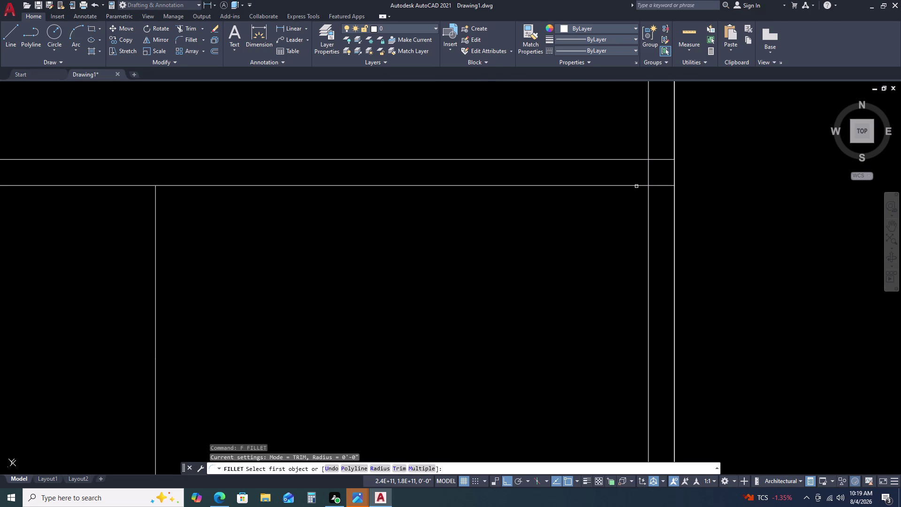
click(636, 186)
double_click(648, 204)
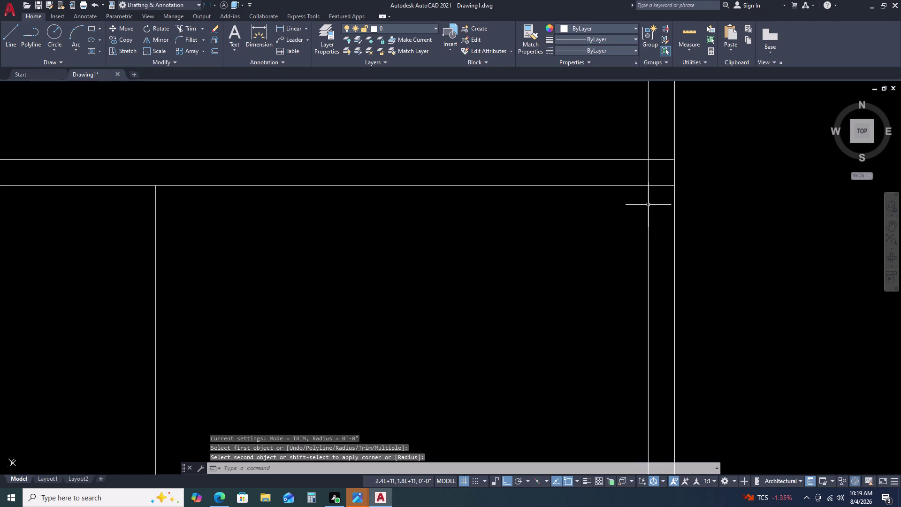
key(Escape)
key(f)
key(space)
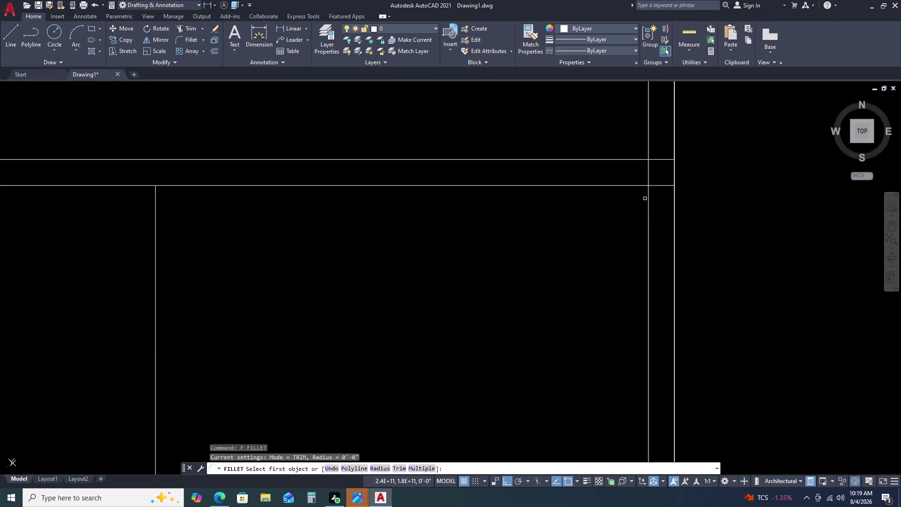
double_click(631, 186)
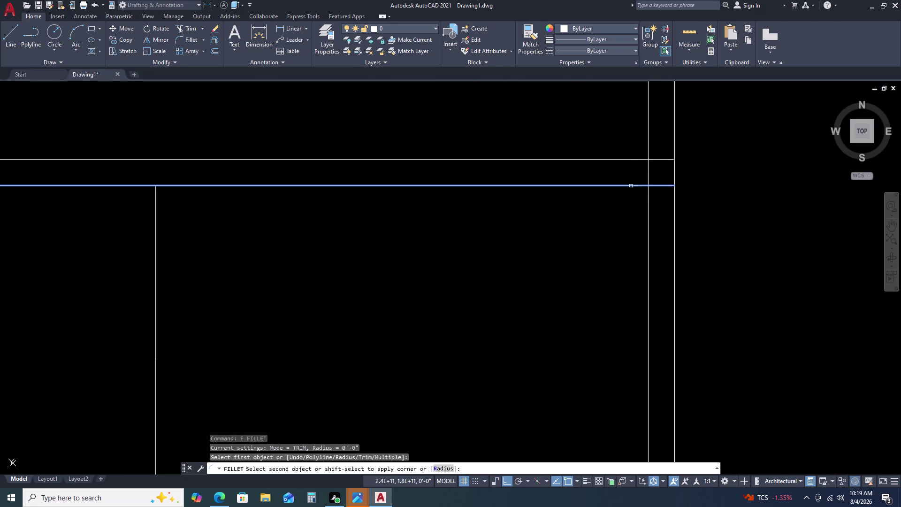
double_click(649, 207)
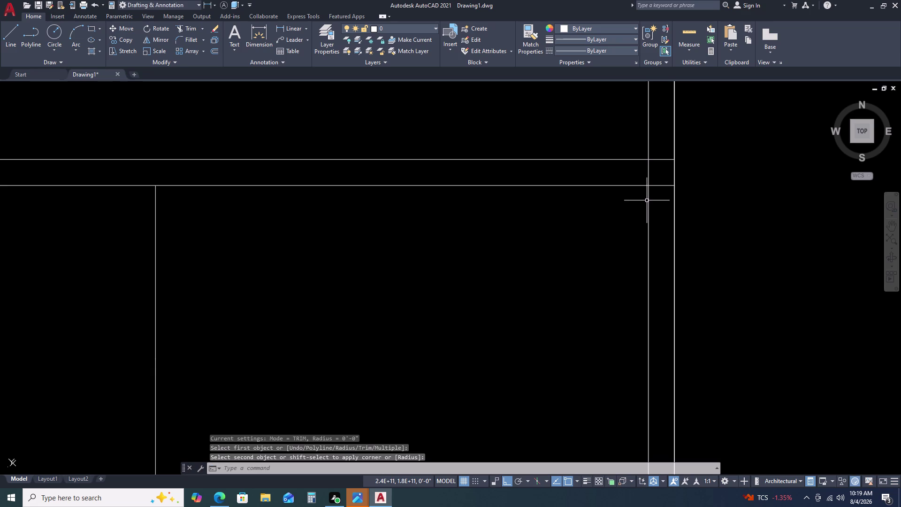
key(Escape)
Set the fillet radius to 0 and pick the inner top and right wall lines, then cancel.
key(f)
key(space)
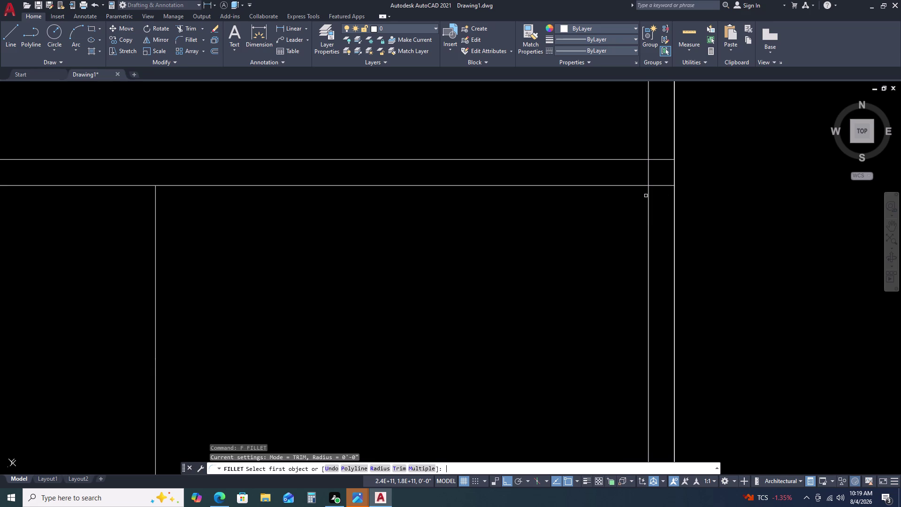
text(R)
key(space)
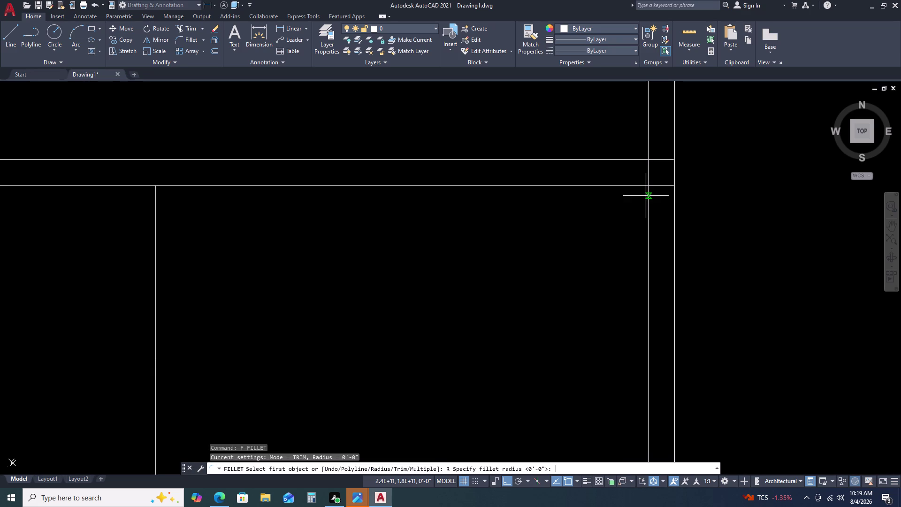
text(0)
key(space)
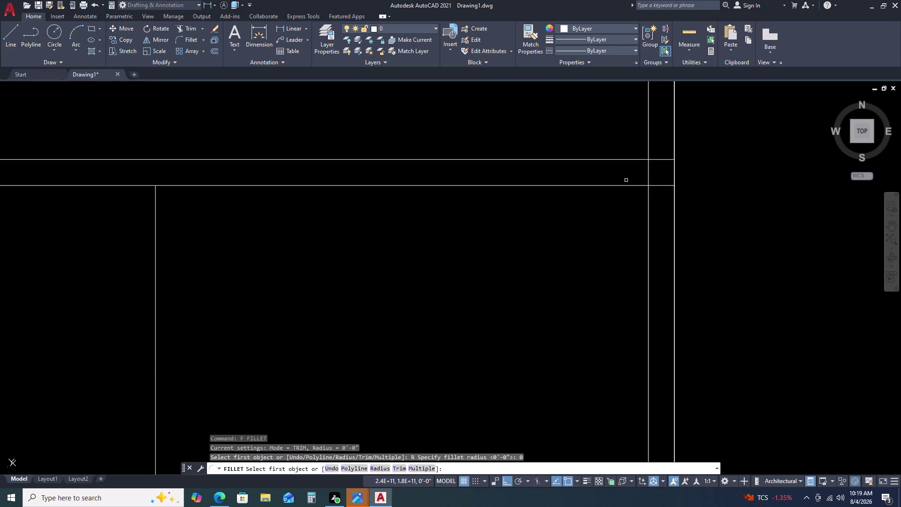
click(624, 185)
click(648, 203)
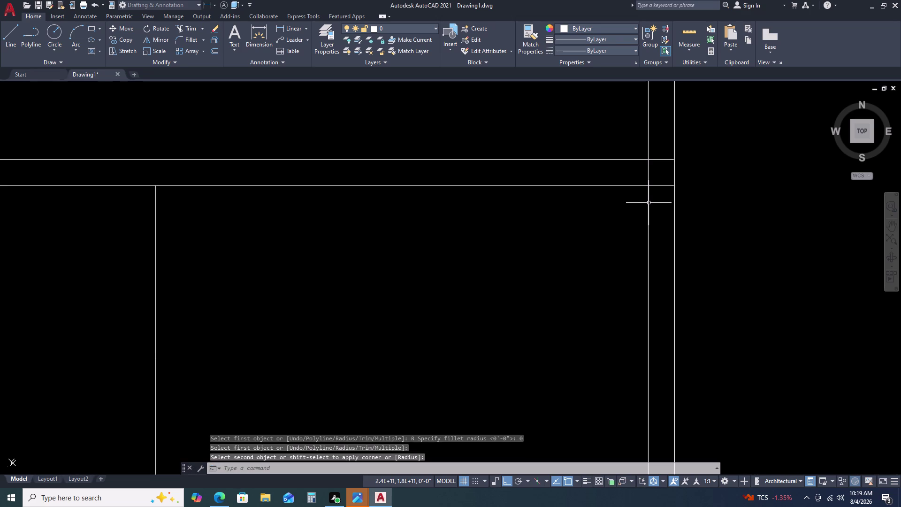
scroll(down, 3)
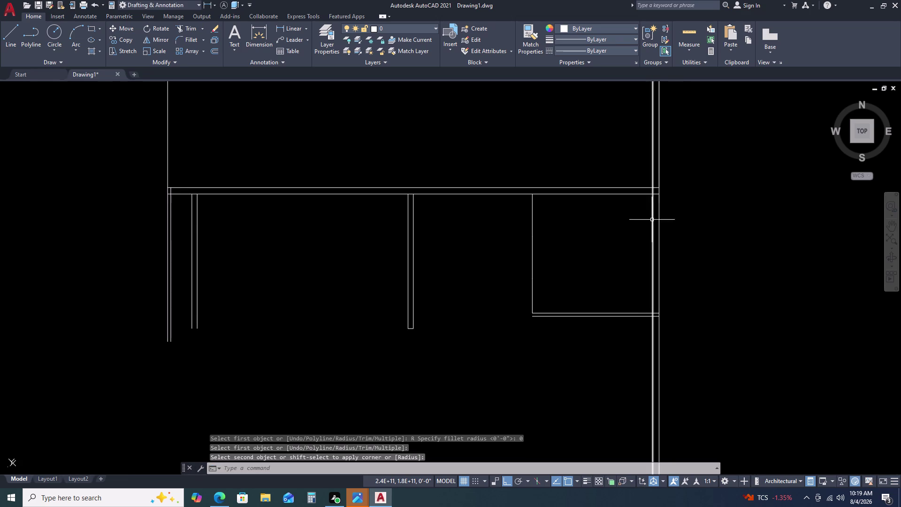
key(Escape)
key(t)
text(R)
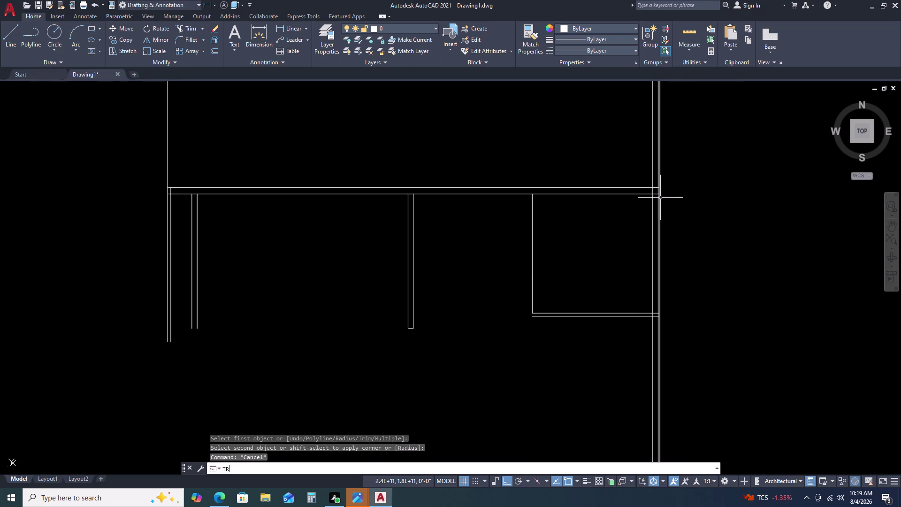
key(space)
drag(689, 157, 664, 163)
click(614, 176)
click(608, 172)
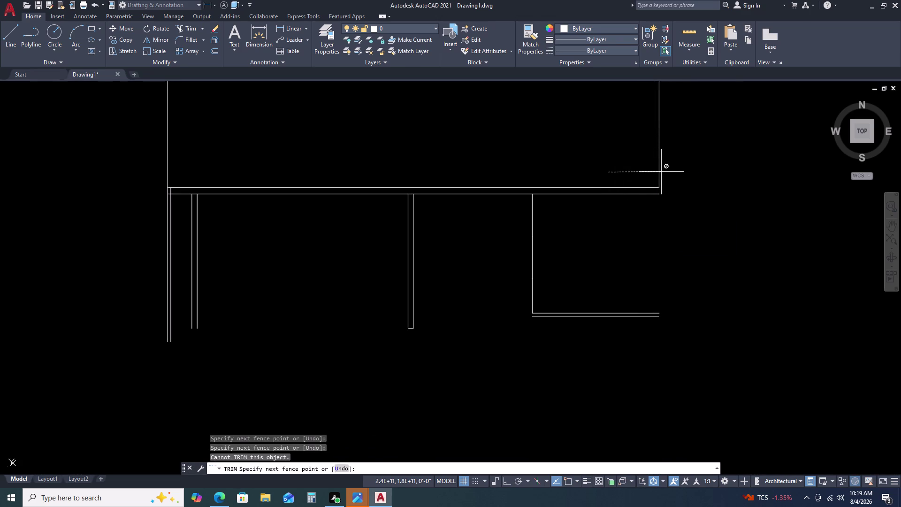
key(Escape)
key(Escape)
key(ctrl+z)
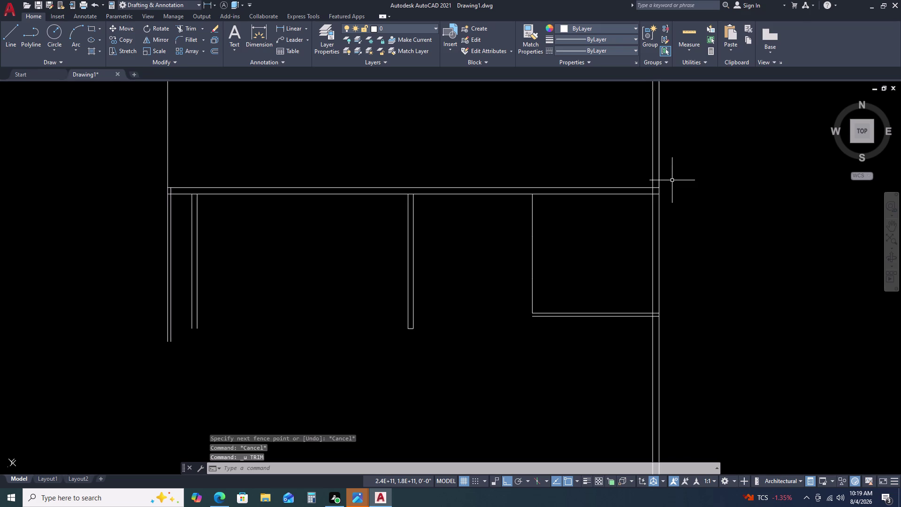
scroll(up, 3)
scroll(up, 3)
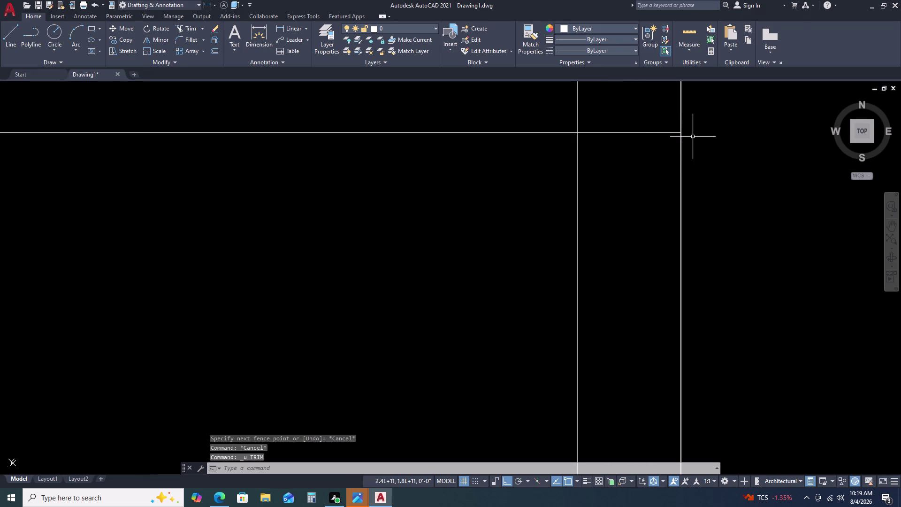
scroll(down, 3)
middle_drag(688, 147, 670, 198)
middle_drag(666, 204, 662, 212)
middle_drag(651, 227, 645, 237)
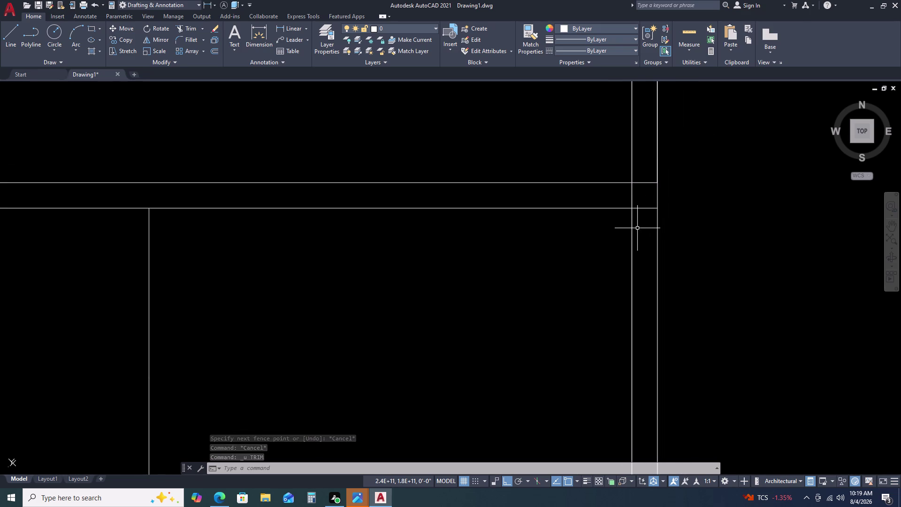
text(TR)
key(space)
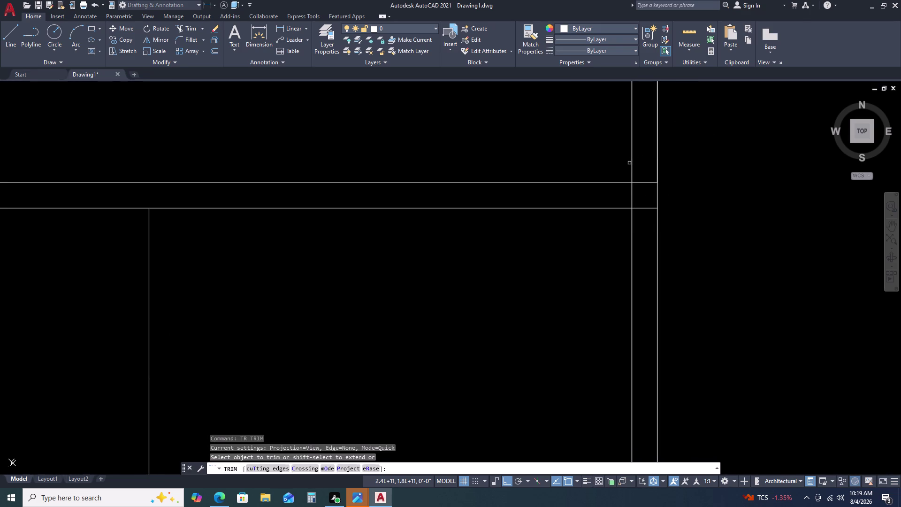
triple_click(657, 164)
scroll(down, 3)
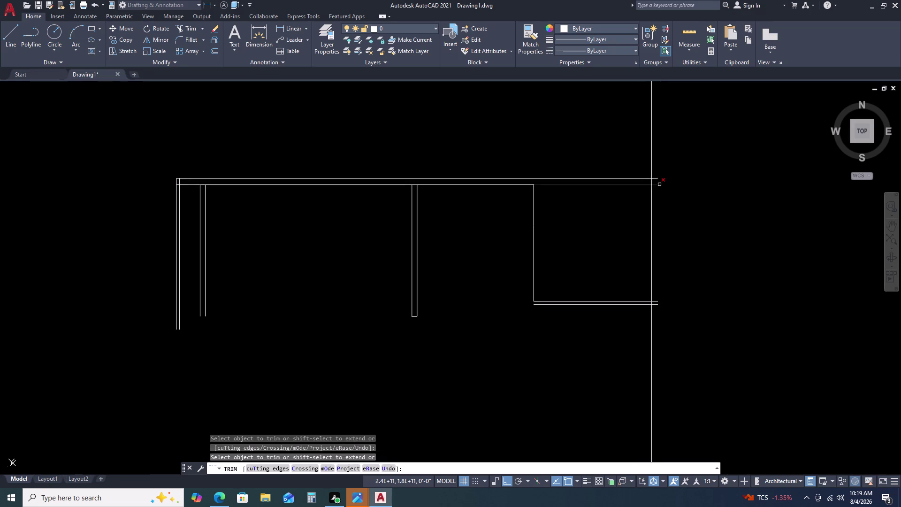
scroll(down, 3)
key(ctrl+z)
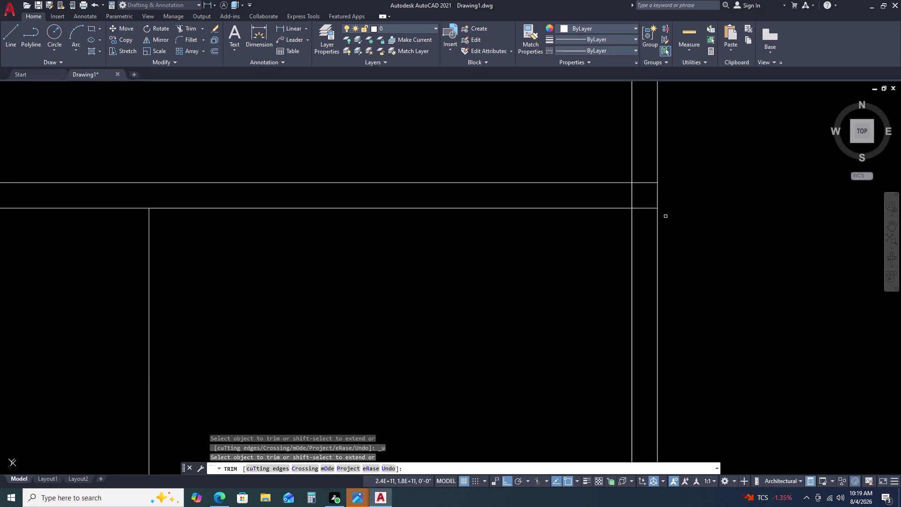
double_click(636, 193)
double_click(629, 194)
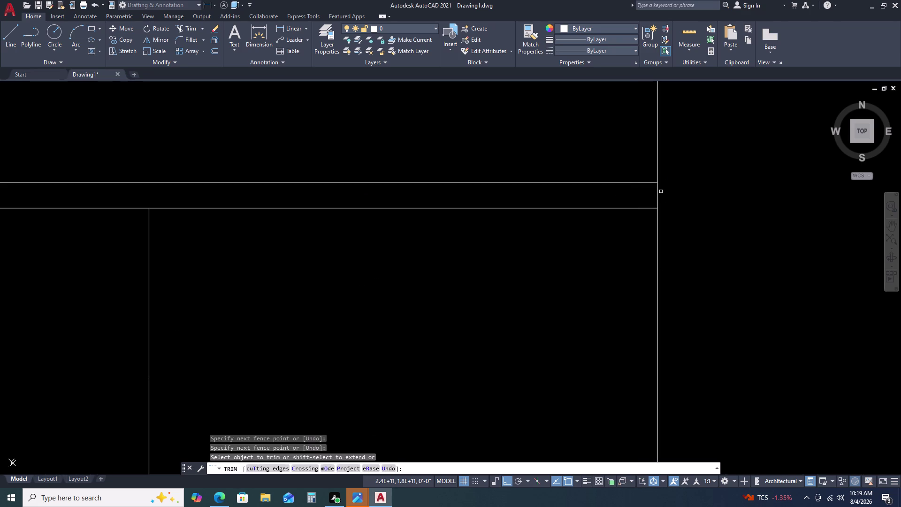
key(Escape)
key(ctrl+z)
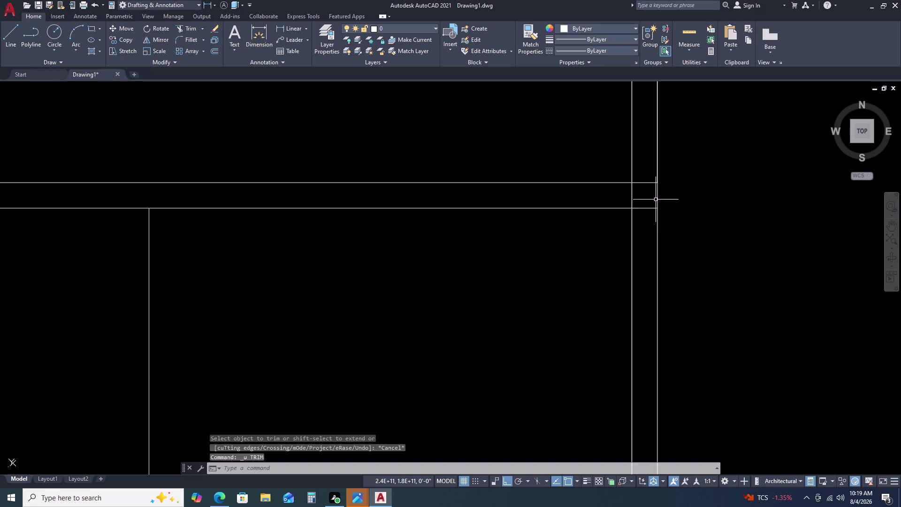
scroll(down, 3)
scroll(down, 3)
middle_drag(670, 255, 625, 256)
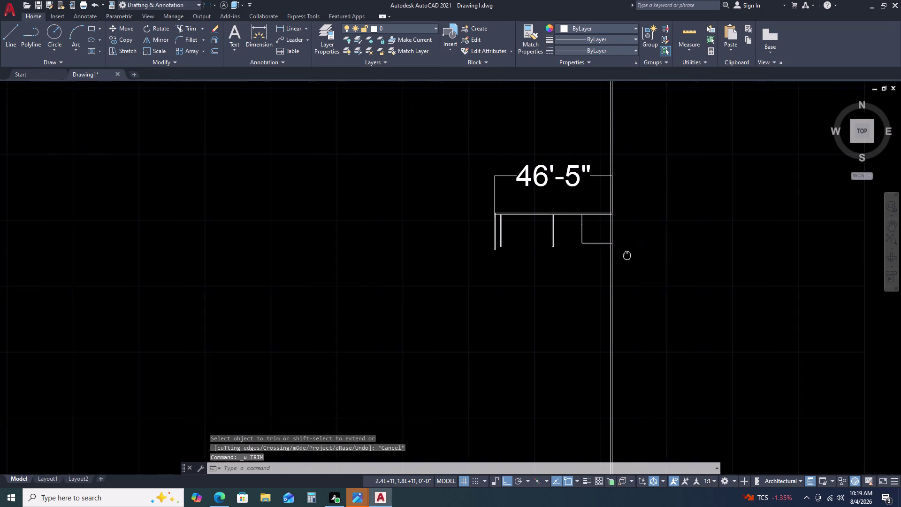
middle_drag(626, 256, 625, 256)
scroll(up, 3)
scroll(up, 3)
scroll(up, 3)
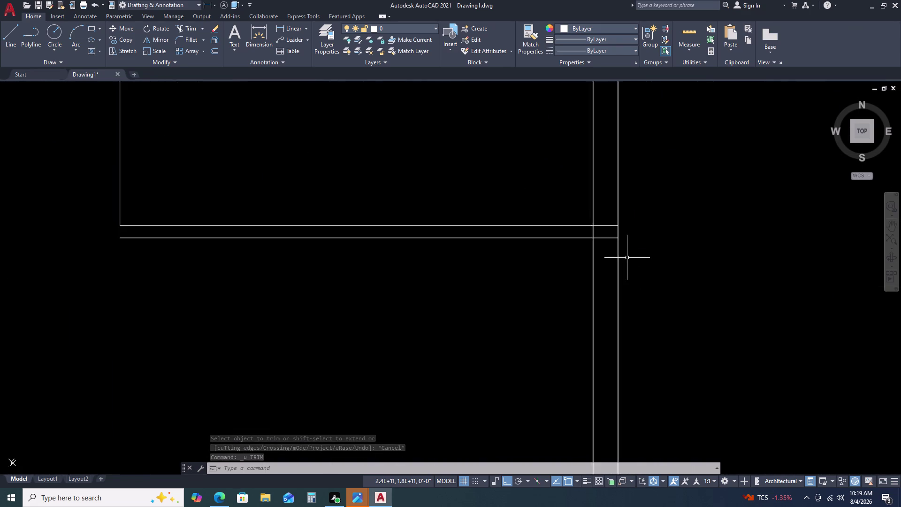
scroll(up, 3)
scroll(up, 3)
middle_drag(544, 227, 571, 253)
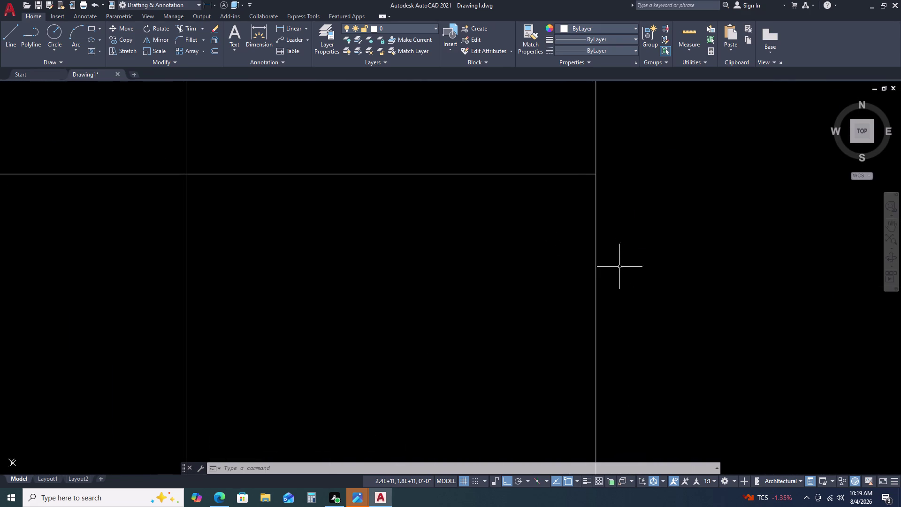
scroll(down, 3)
scroll(up, 3)
scroll(up, 3)
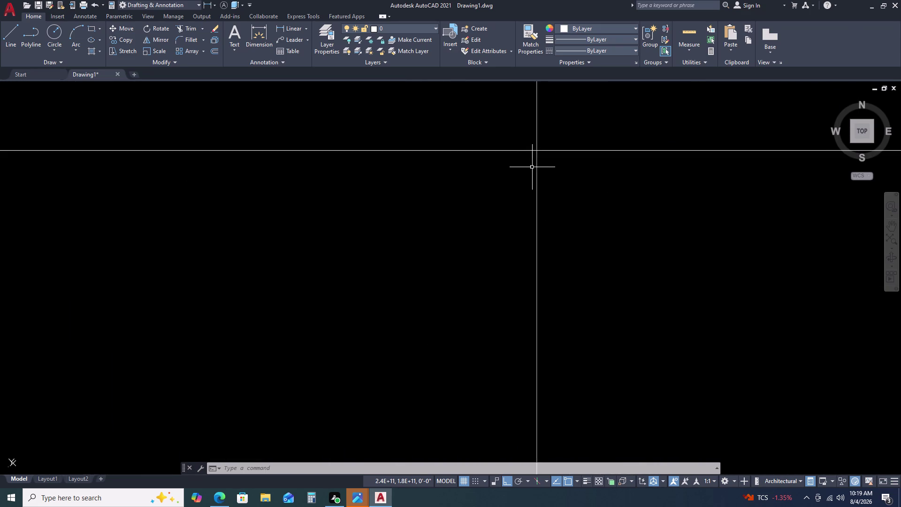
scroll(up, 3)
scroll(up, 3)
scroll(down, 3)
scroll(up, 3)
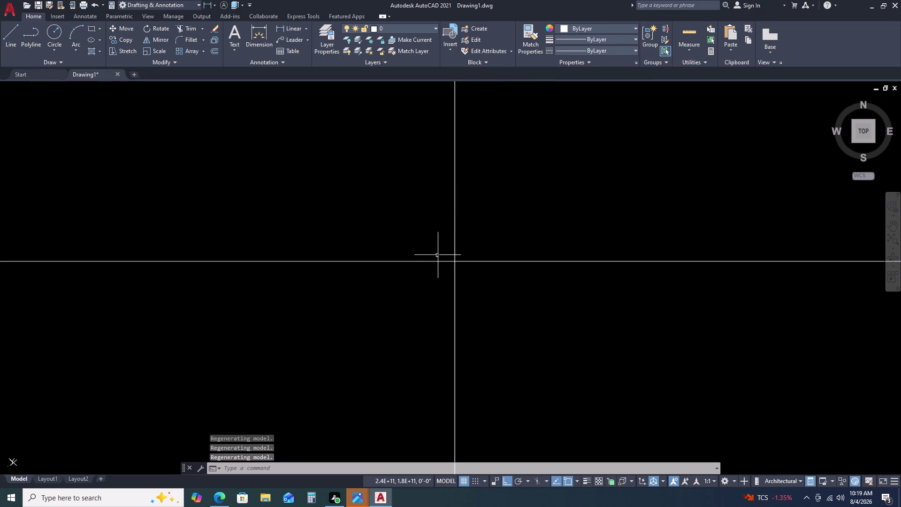
scroll(up, 3)
scroll(up, 3)
scroll(up, 3)
middle_drag(445, 283, 526, 197)
scroll(down, 3)
scroll(up, 3)
scroll(down, 3)
scroll(down, 3)
scroll(down, 3)
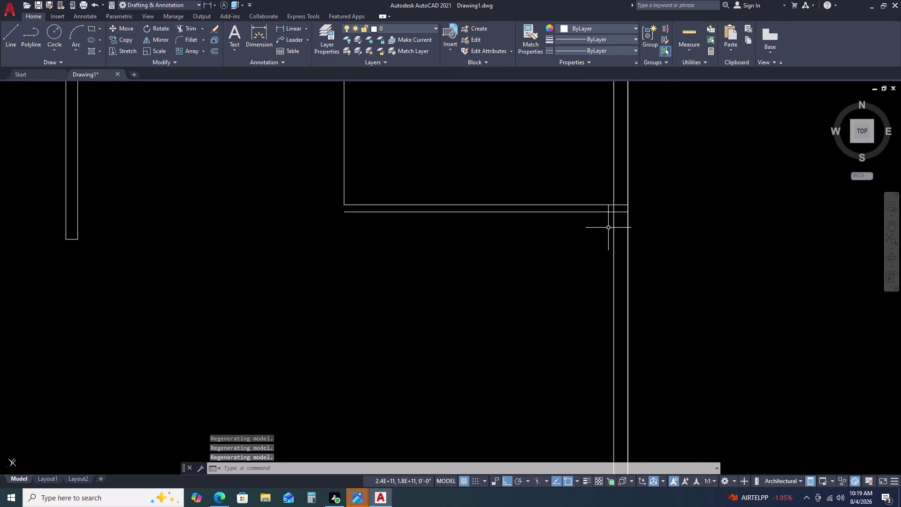
Select the vertical construction line, then clear the selection.
click(613, 222)
scroll(down, 3)
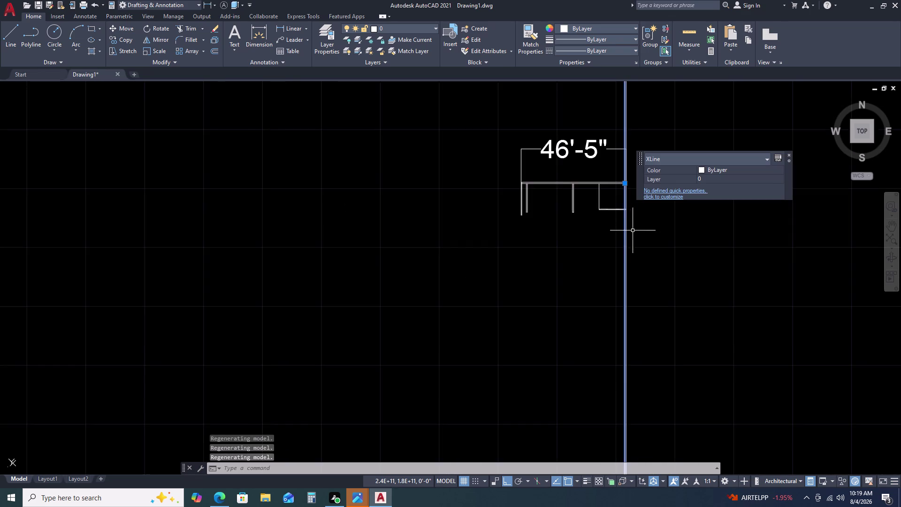
scroll(down, 3)
scroll(up, 3)
scroll(up, 3)
key(Escape)
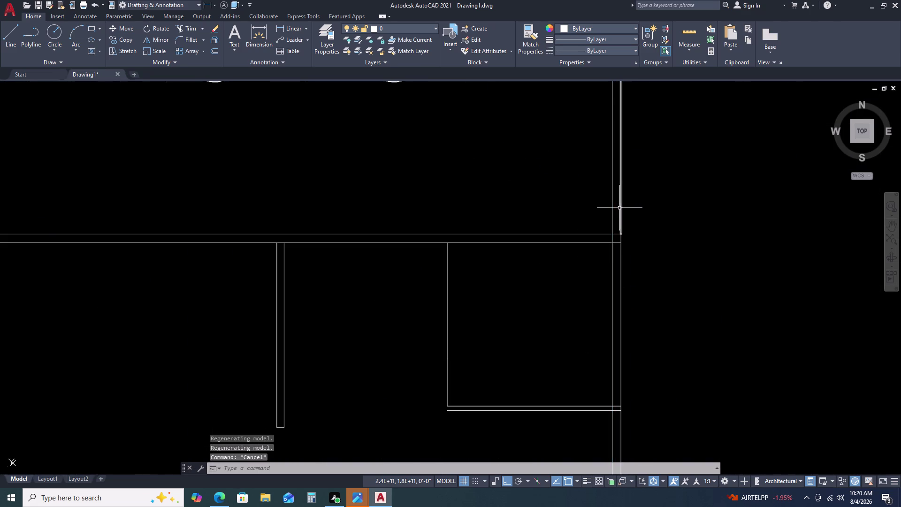
key(Escape)
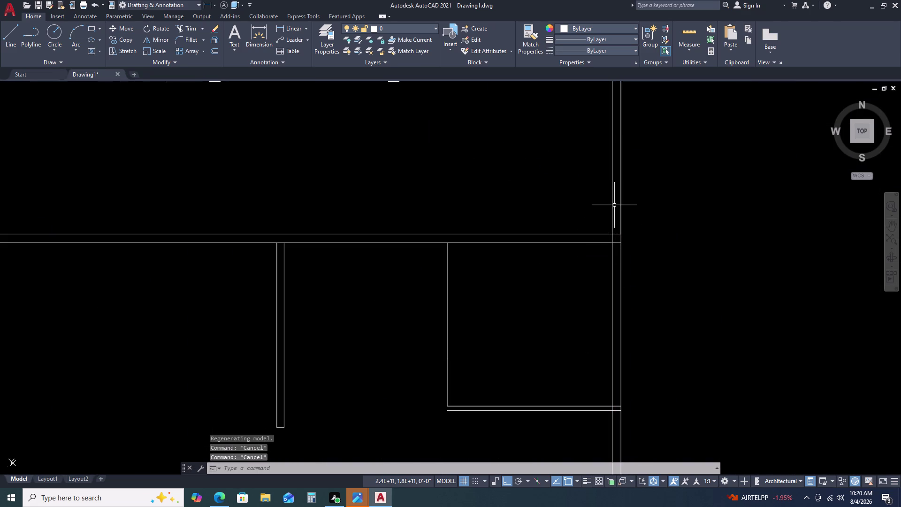
Try exploding the construction line at the corner; it stays unbroken.
click(614, 205)
double_click(601, 205)
key(x)
key(space)
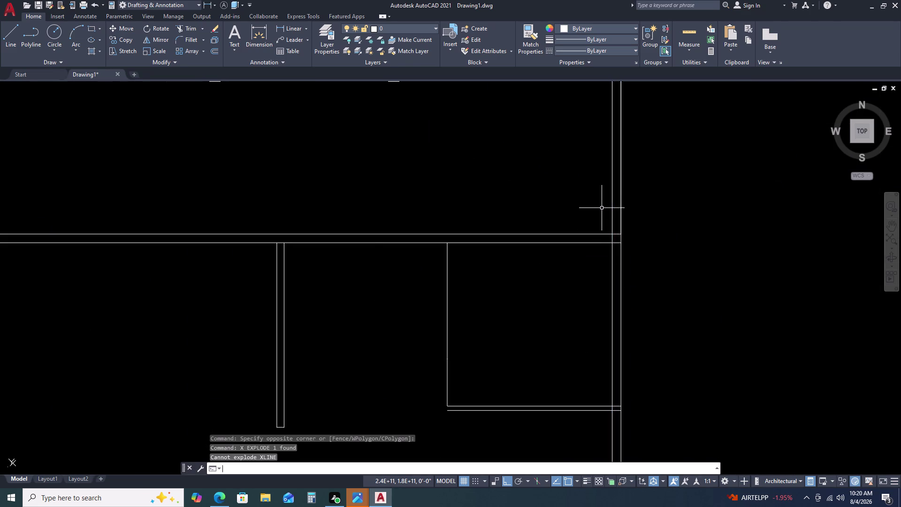
click(613, 218)
scroll(down, 3)
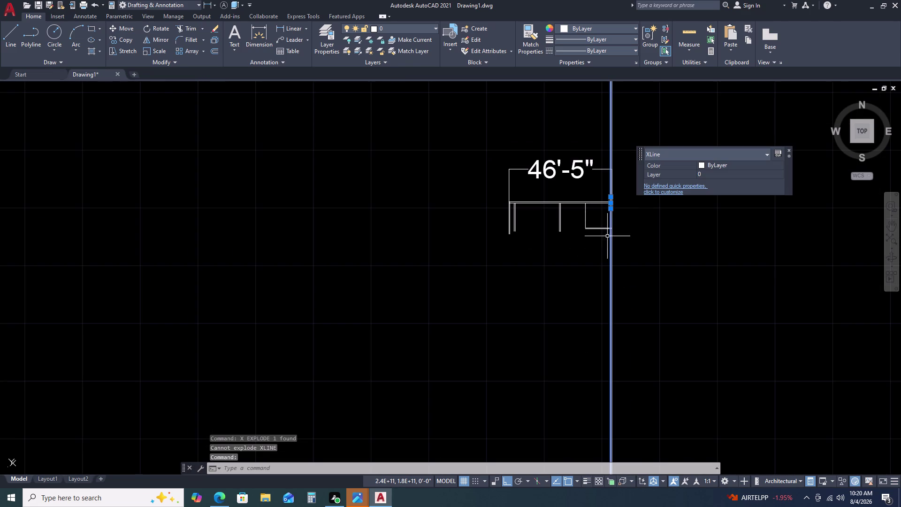
key(Escape)
scroll(up, 3)
scroll(up, 3)
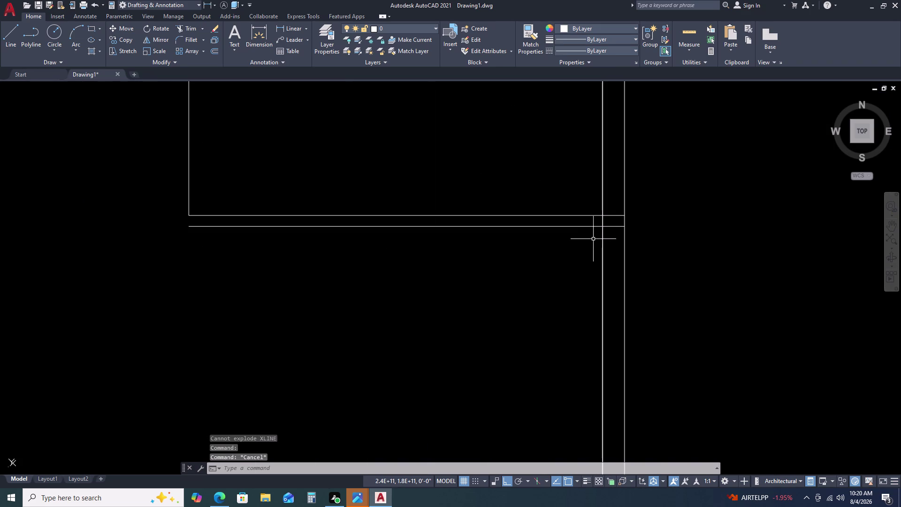
Start the TRIM command with TR.
key(t)
key(r)
key(space)
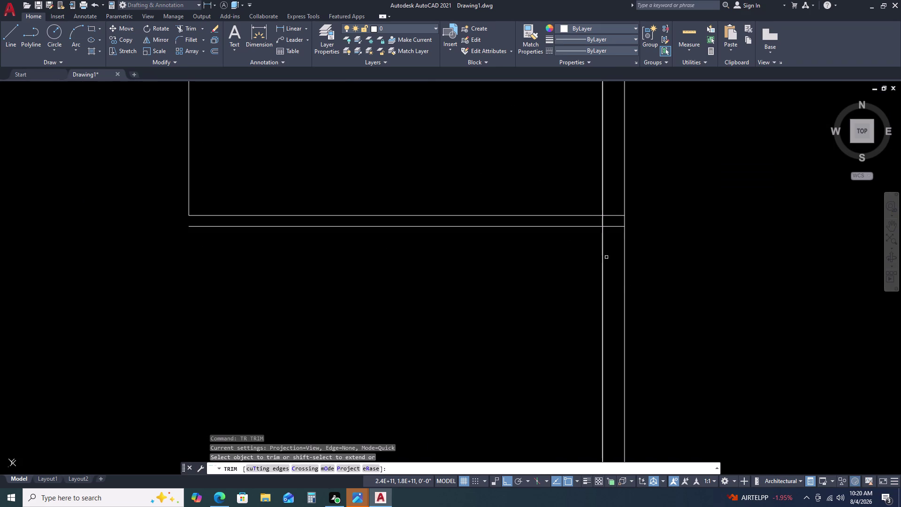
Cancel the trim and pan the view toward the right wall corner.
scroll(down, 3)
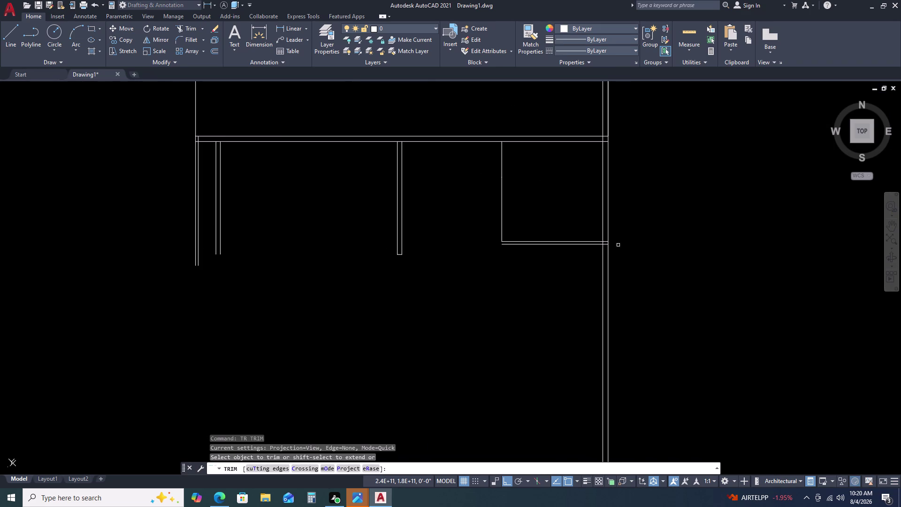
key(Escape)
scroll(down, 3)
scroll(up, 3)
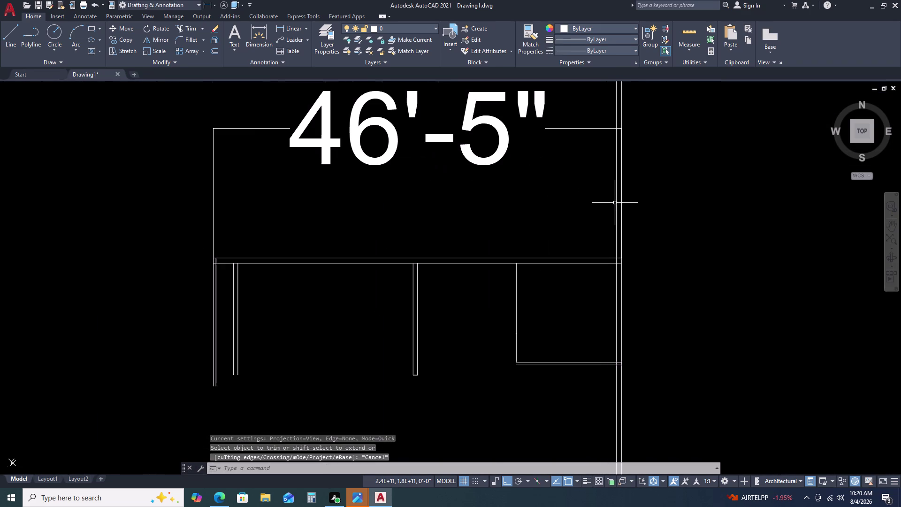
middle_drag(616, 200, 563, 205)
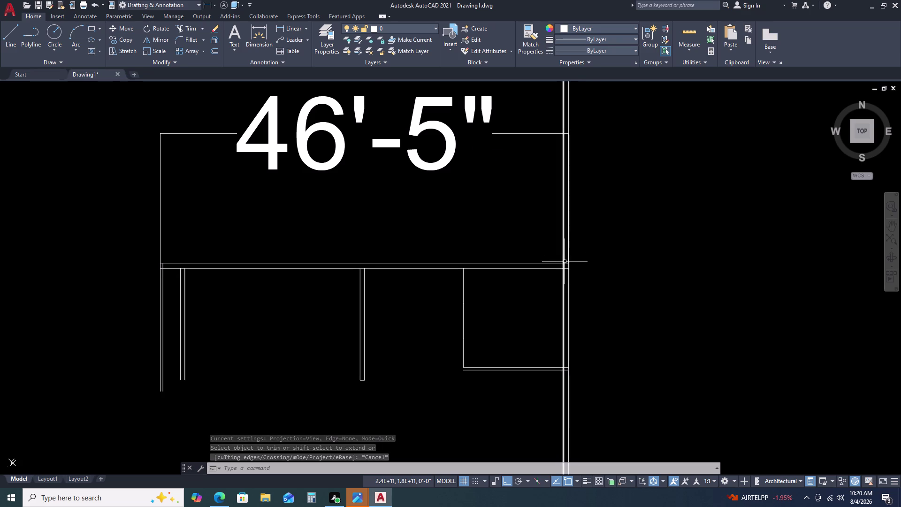
scroll(up, 3)
Cancel a selection window near the corner and start the LINE command.
click(565, 261)
double_click(566, 280)
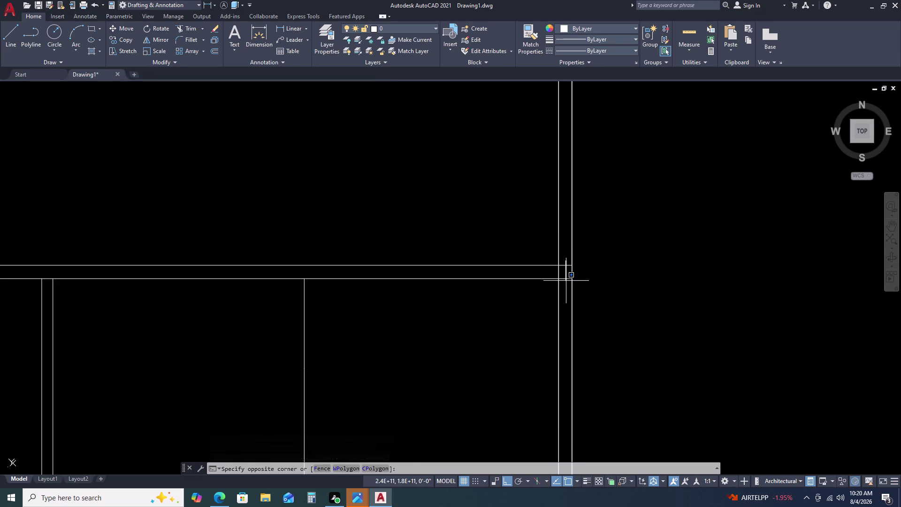
key(grave)
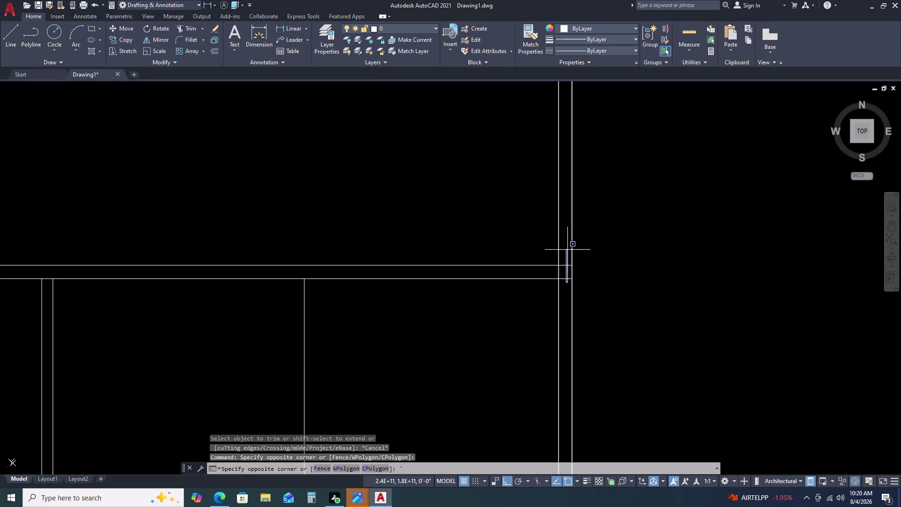
key(Escape)
key(Escape)
key(Escape)
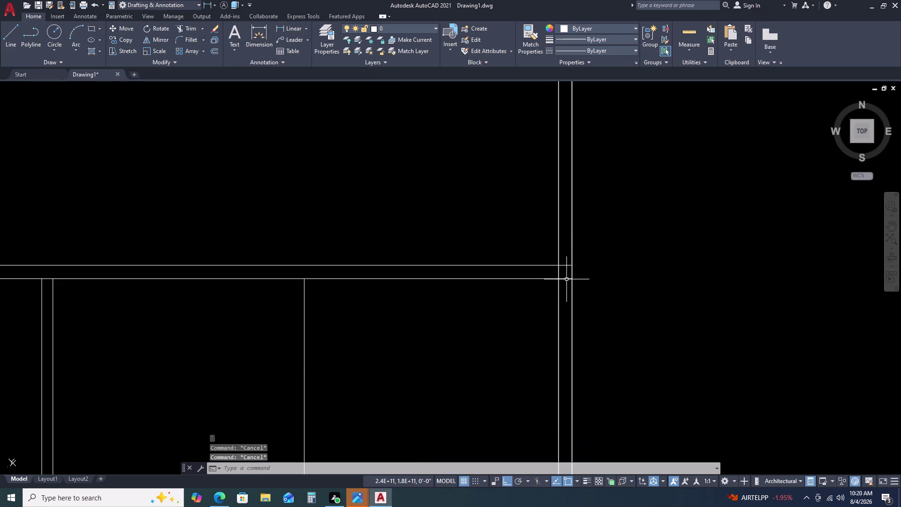
key(l)
key(space)
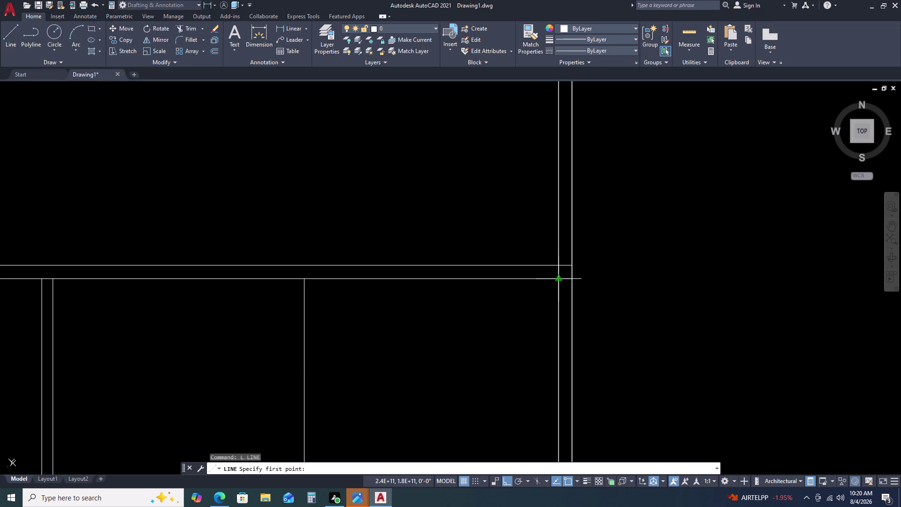
Pick two line points at the wall corner, then end the line.
triple_click(557, 281)
scroll(down, 3)
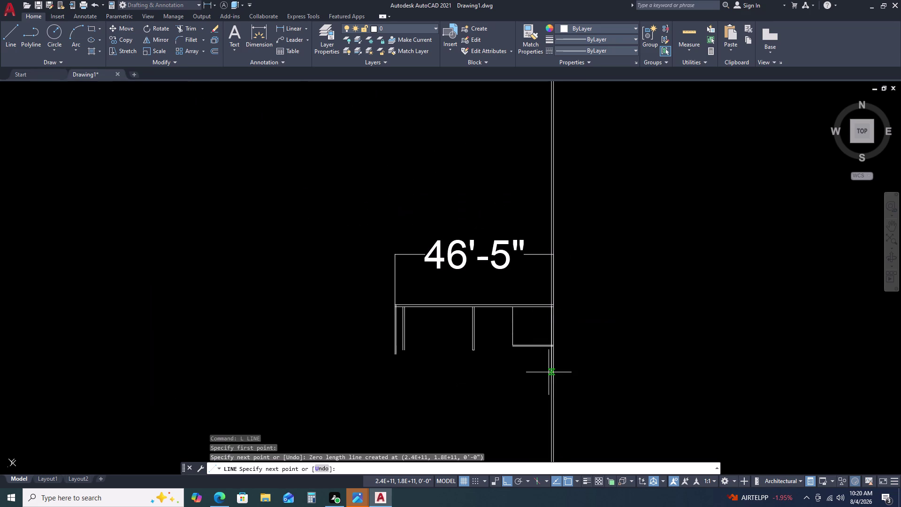
scroll(up, 3)
double_click(538, 297)
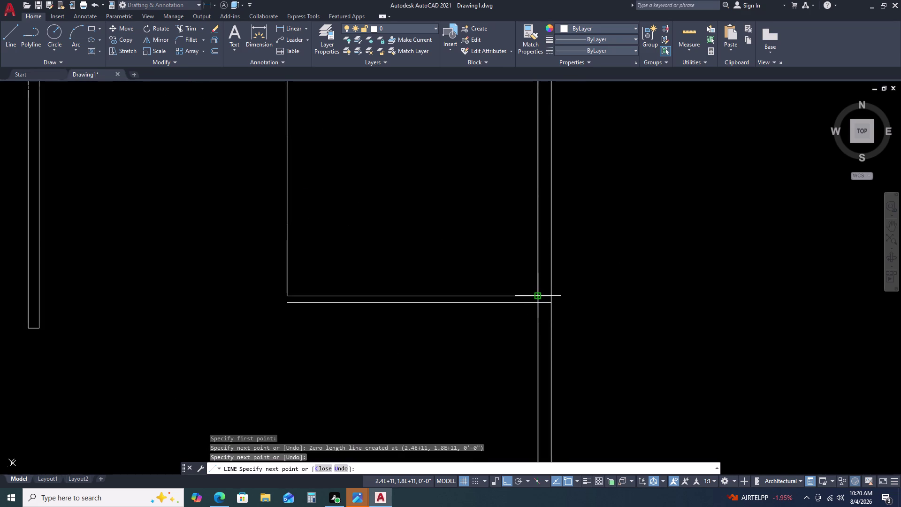
key(Escape)
Start another line from above, pick a point at the corner, then cancel it.
scroll(down, 3)
key(space)
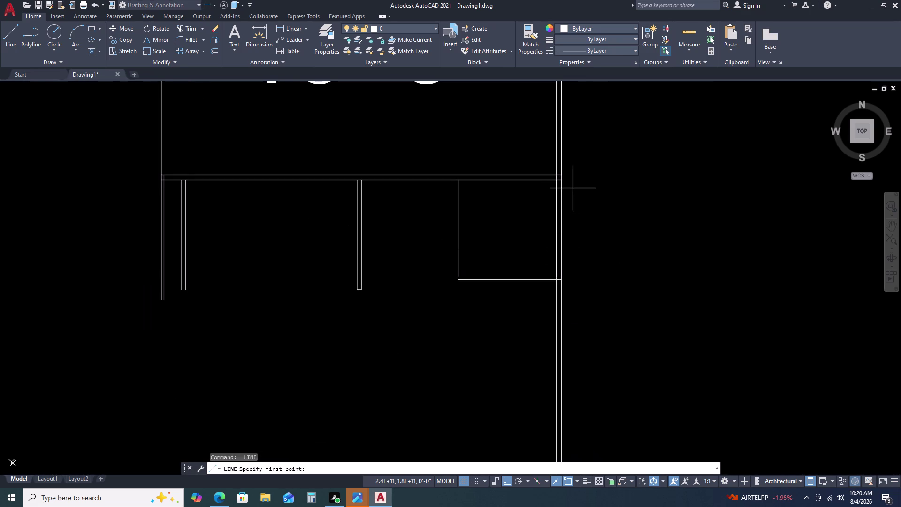
scroll(up, 3)
click(554, 160)
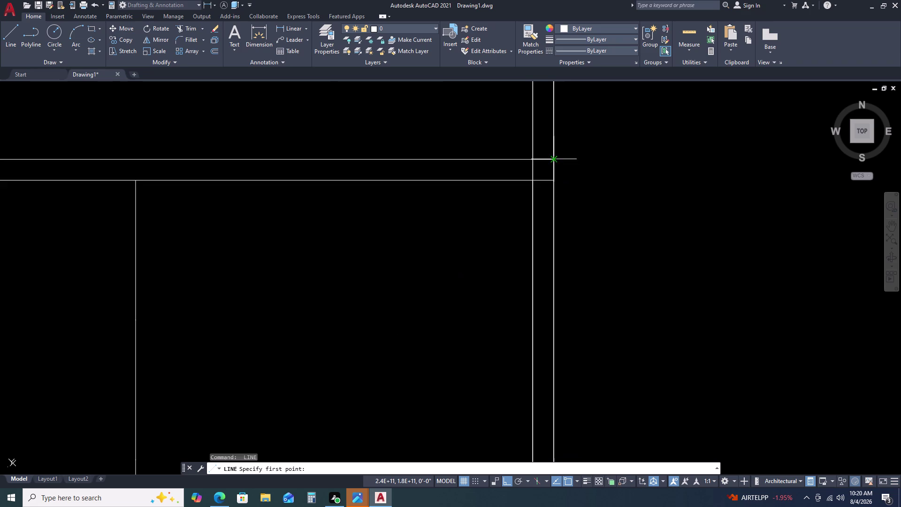
scroll(down, 3)
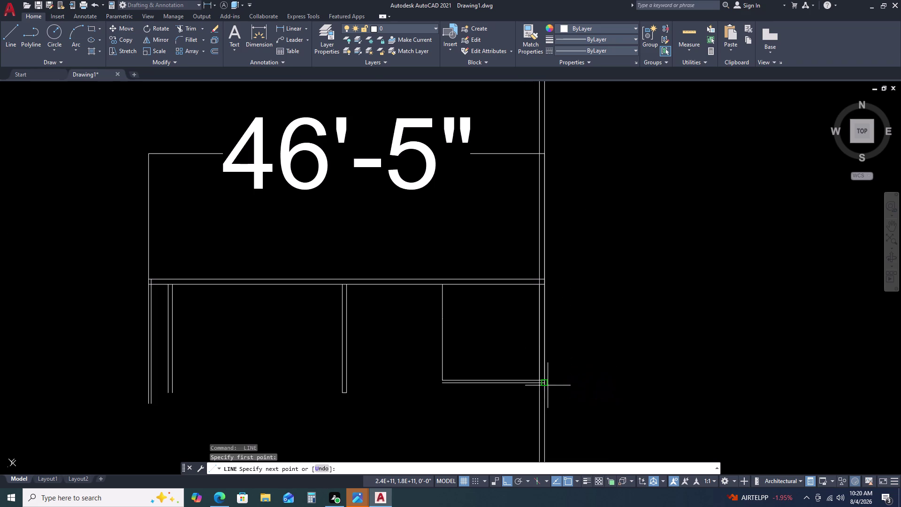
scroll(up, 3)
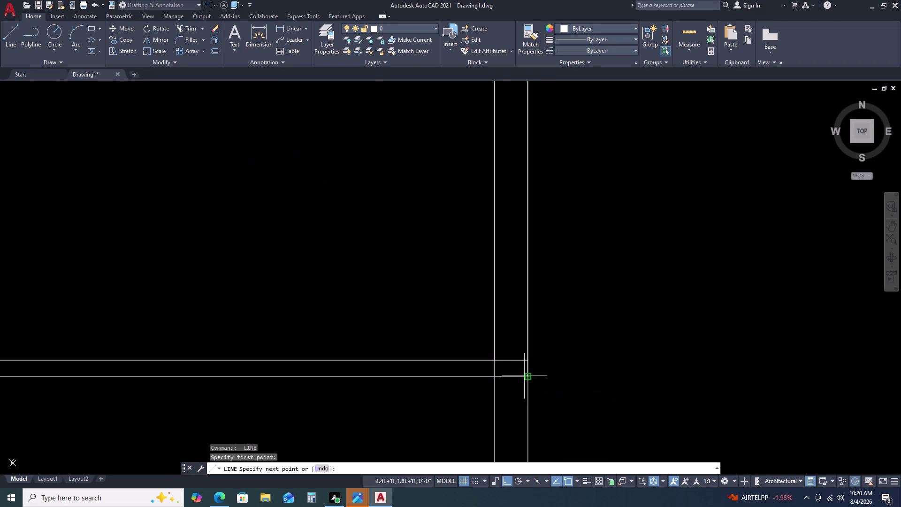
double_click(526, 376)
key(Escape)
Window-select the two construction lines along the right wall and delete them.
scroll(down, 3)
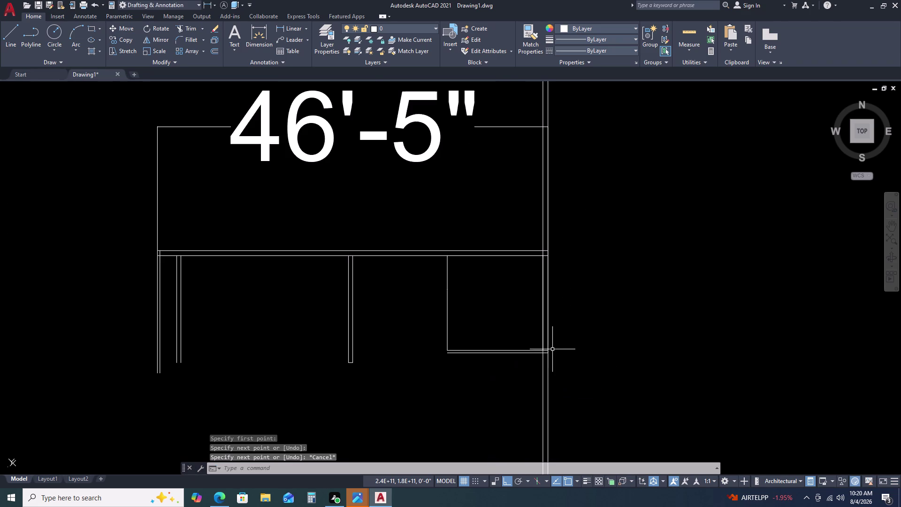
drag(556, 371, 533, 371)
double_click(511, 370)
key(Delete)
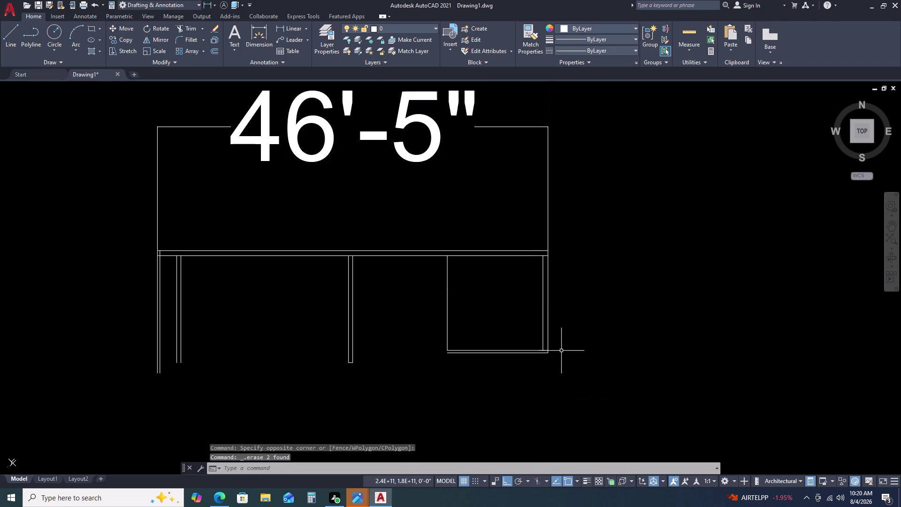
Start the FILLET command with F.
scroll(down, 3)
scroll(up, 3)
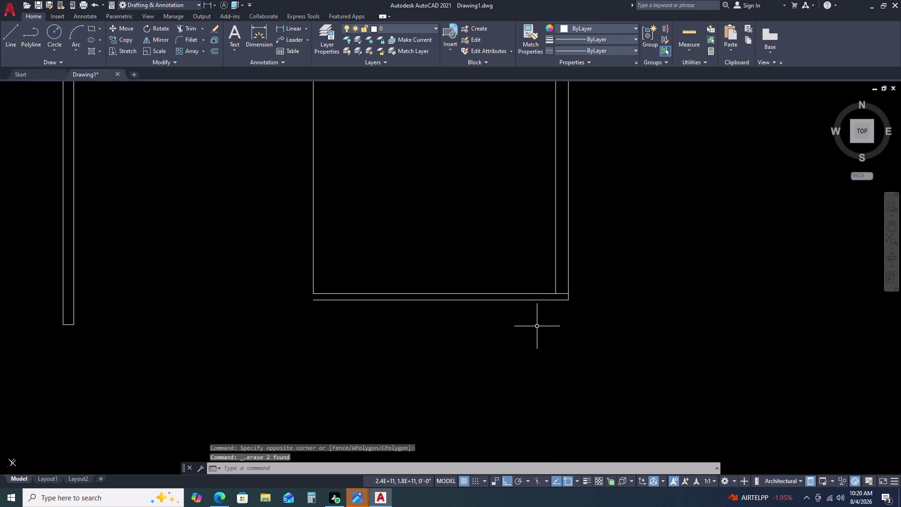
scroll(up, 3)
text(F)
key(space)
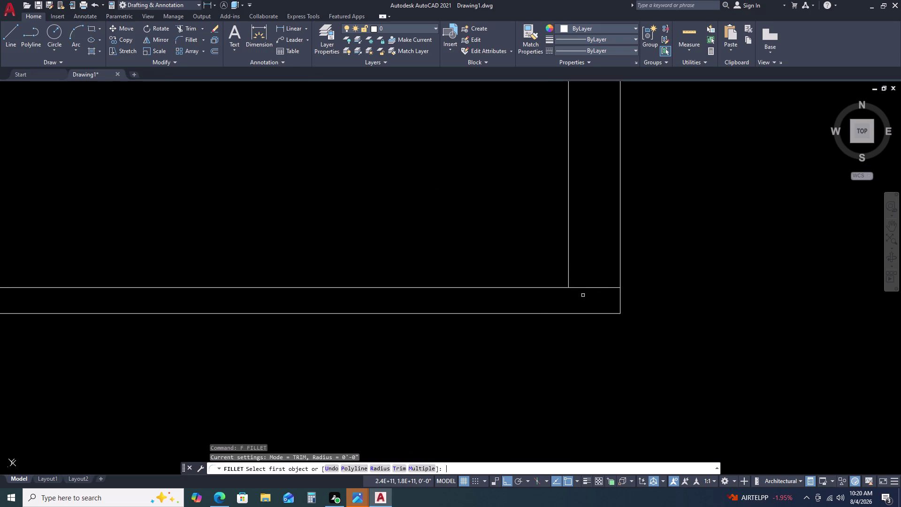